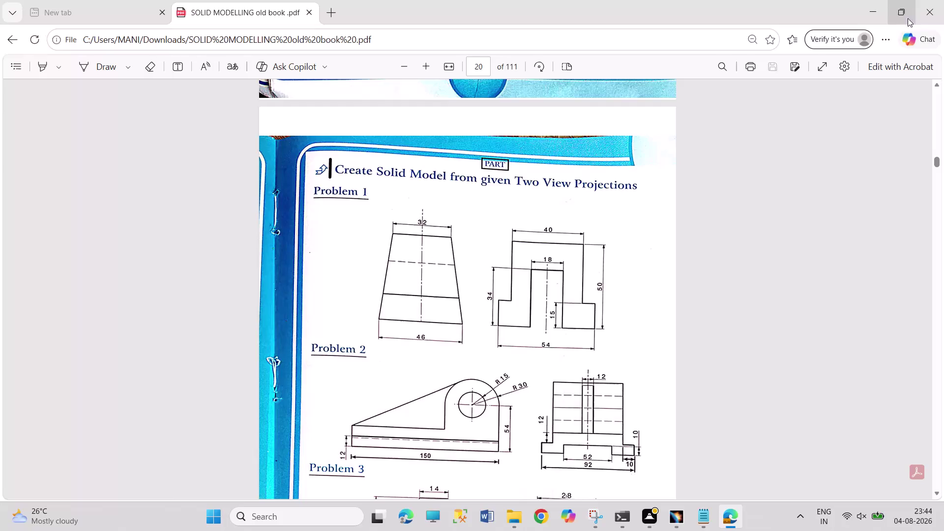
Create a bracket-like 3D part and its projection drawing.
Minimize the Edge textbook PDF window to bring CATIA forward.
click(877, 12)
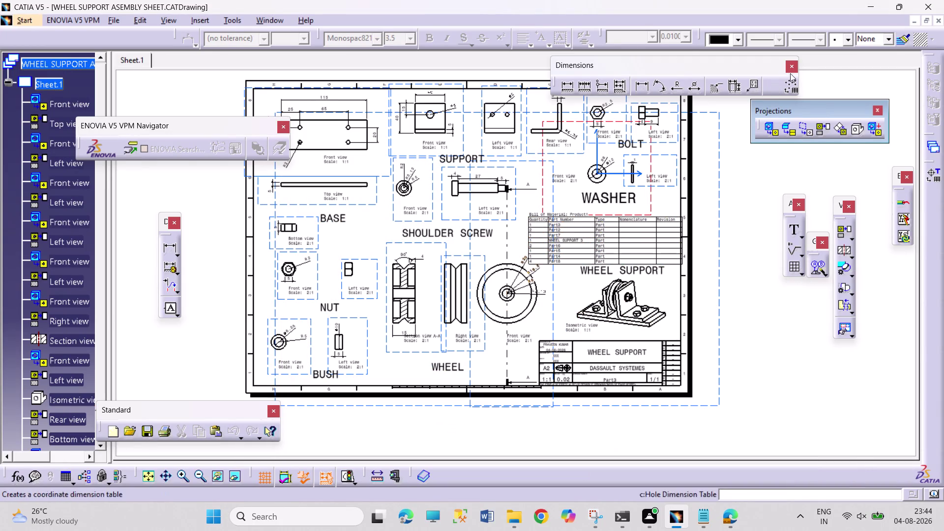
Close the wheel support drawing, washer, assembly, bolt and wheel windows.
click(940, 21)
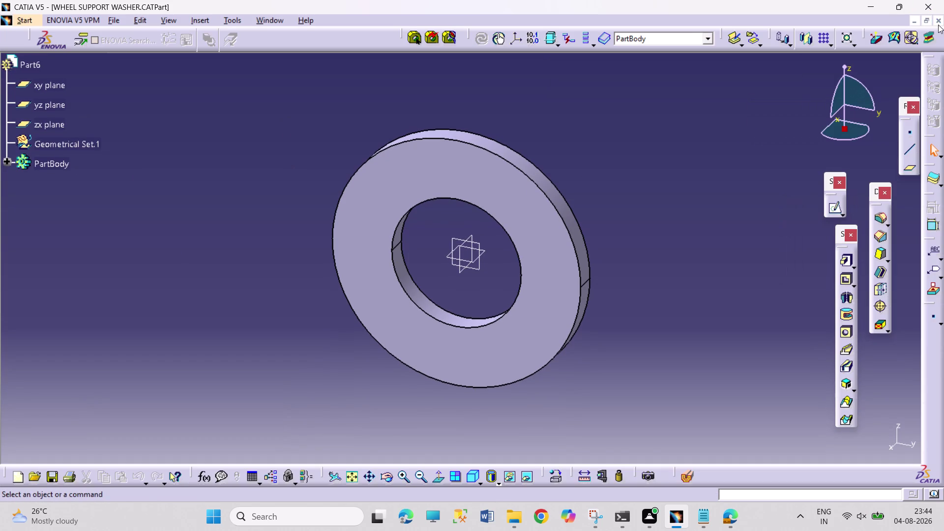
click(939, 23)
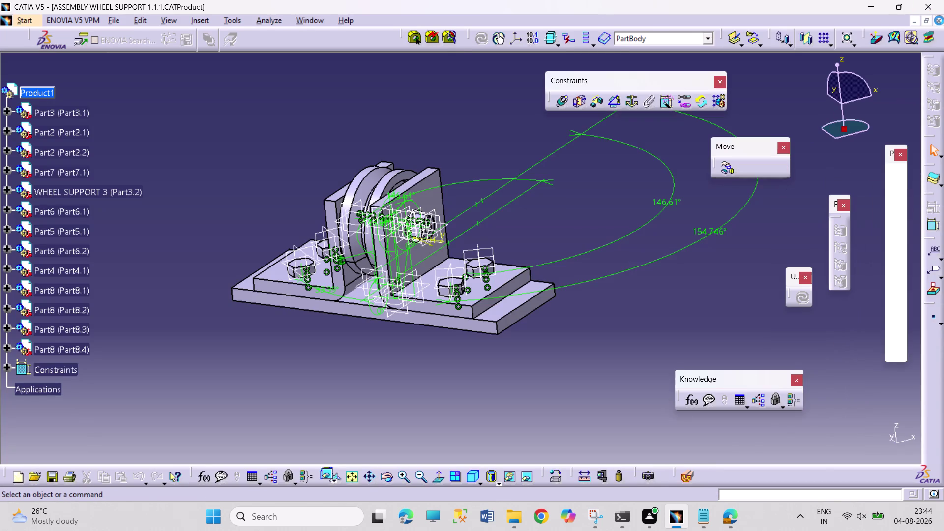
click(938, 19)
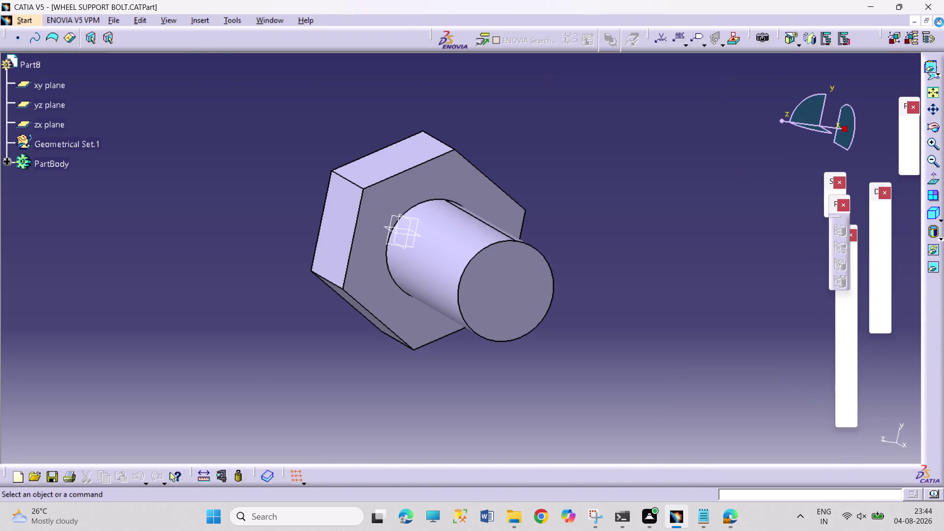
click(939, 21)
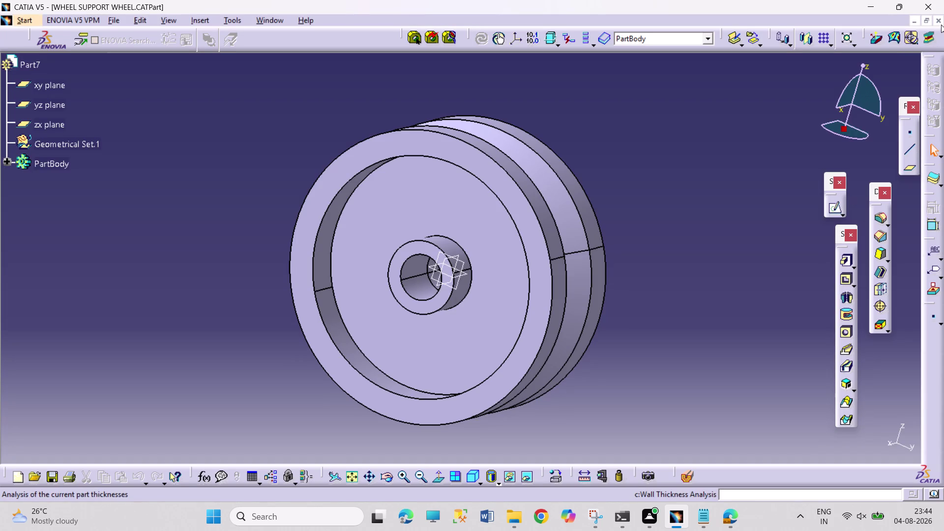
click(936, 20)
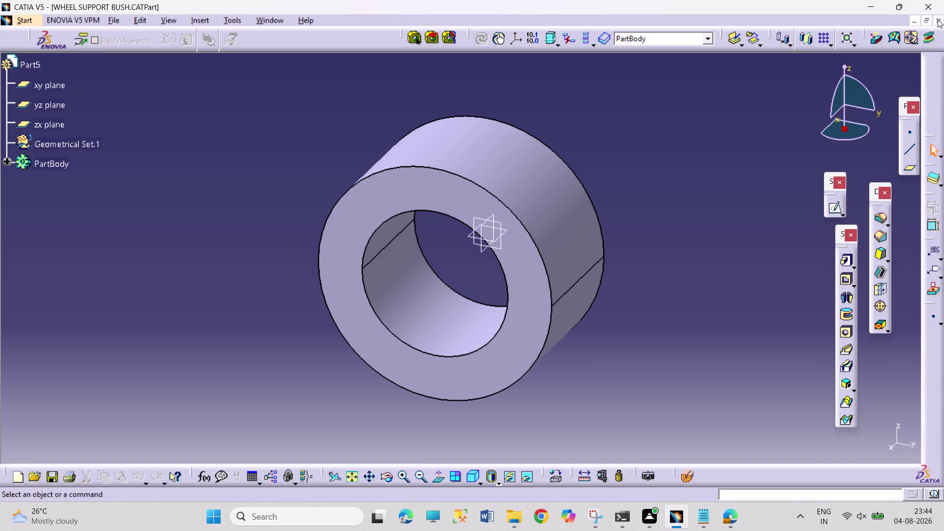
Close the remaining bush, nut and base plate part windows.
click(938, 19)
click(938, 19)
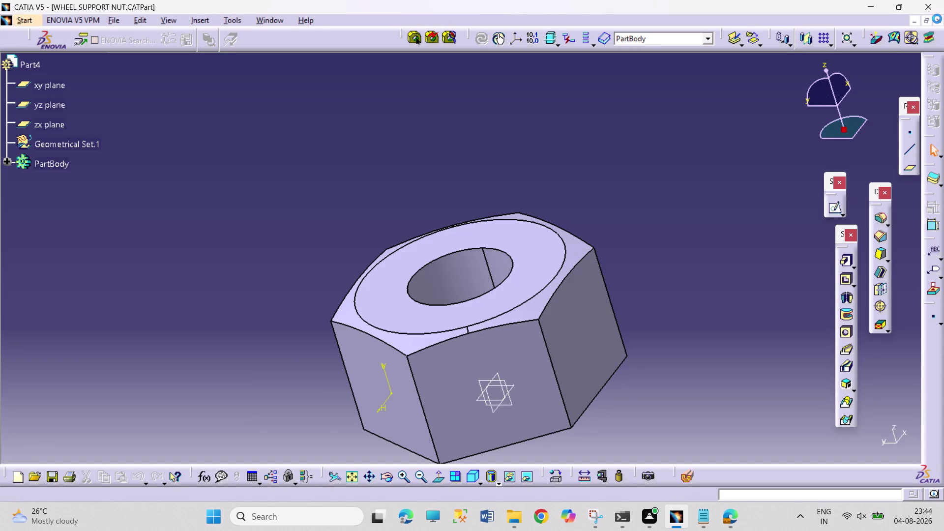
click(937, 18)
click(938, 19)
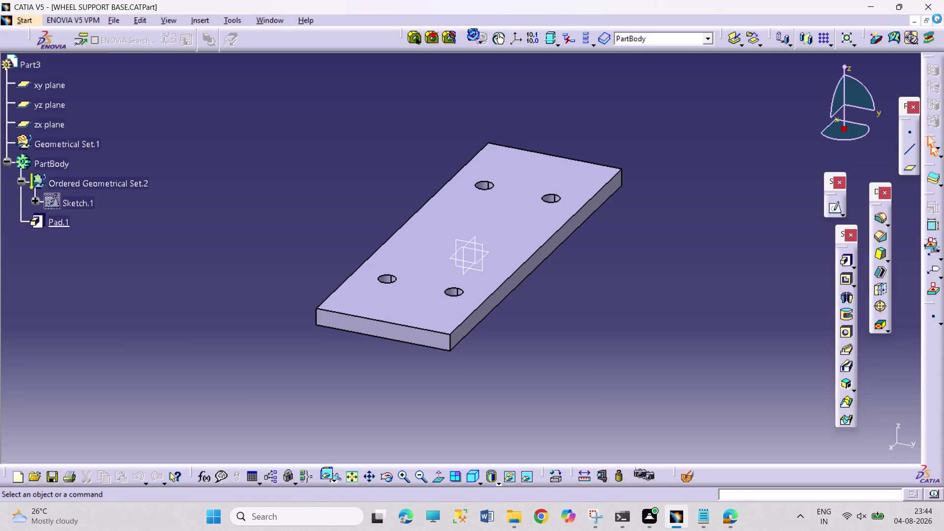
click(938, 18)
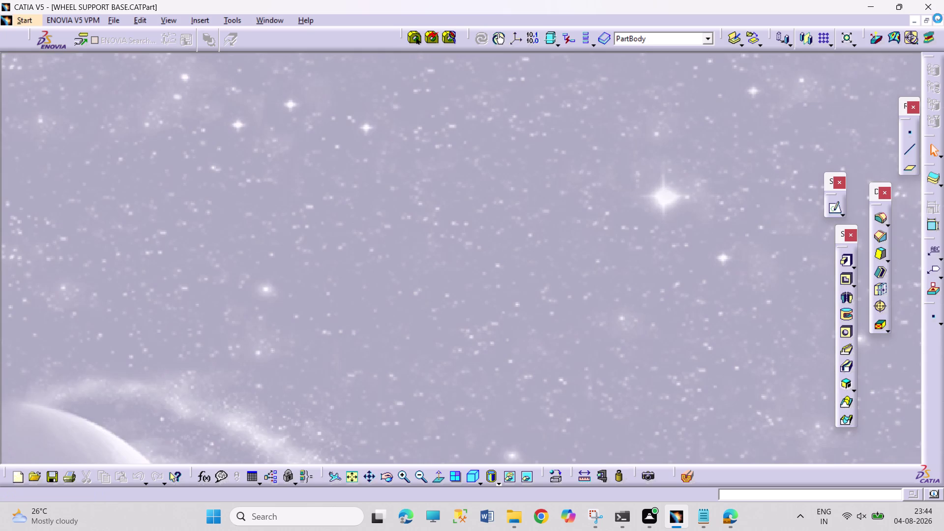
click(24, 19)
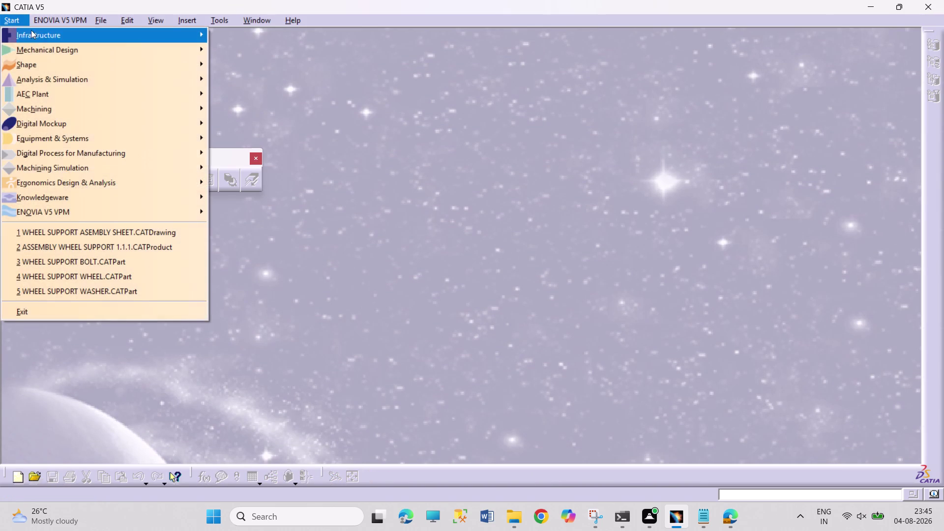
Create a new Part Design part and start a sketch on the yz plane.
click(41, 45)
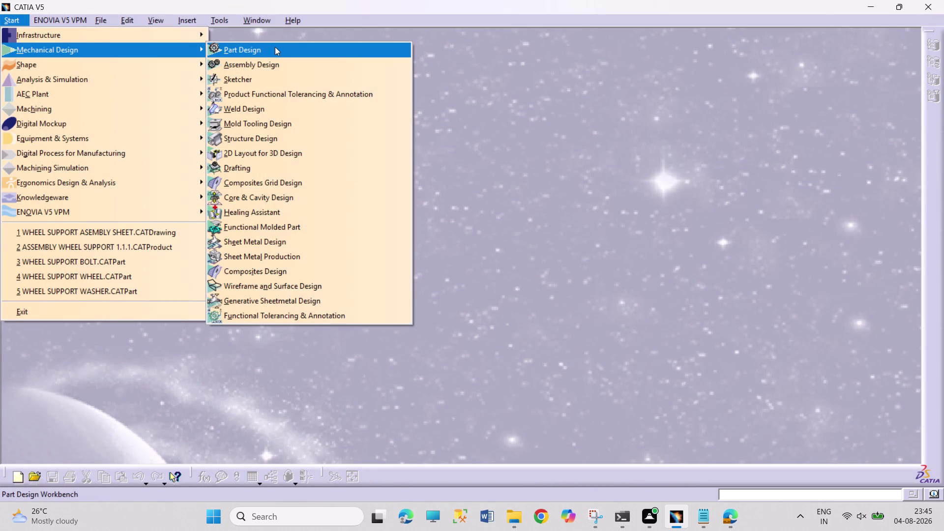
click(277, 48)
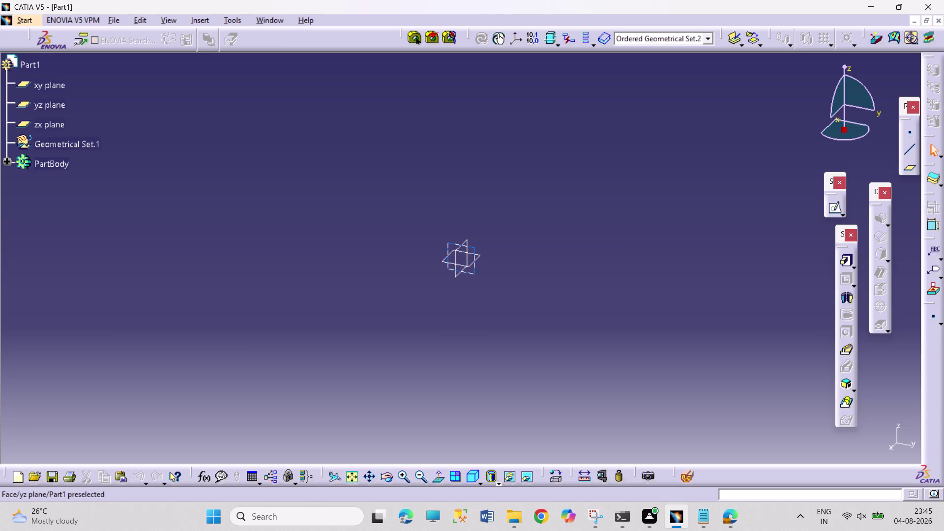
click(473, 249)
click(836, 208)
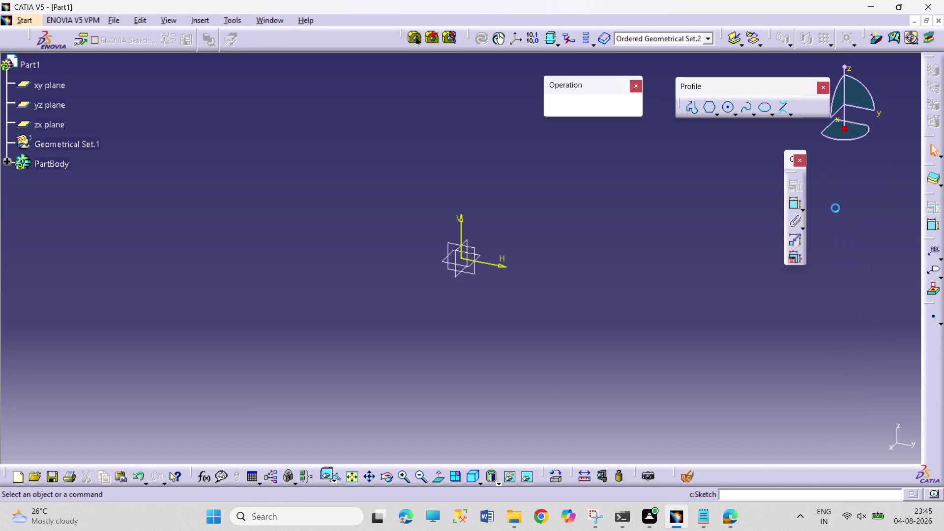
click(689, 109)
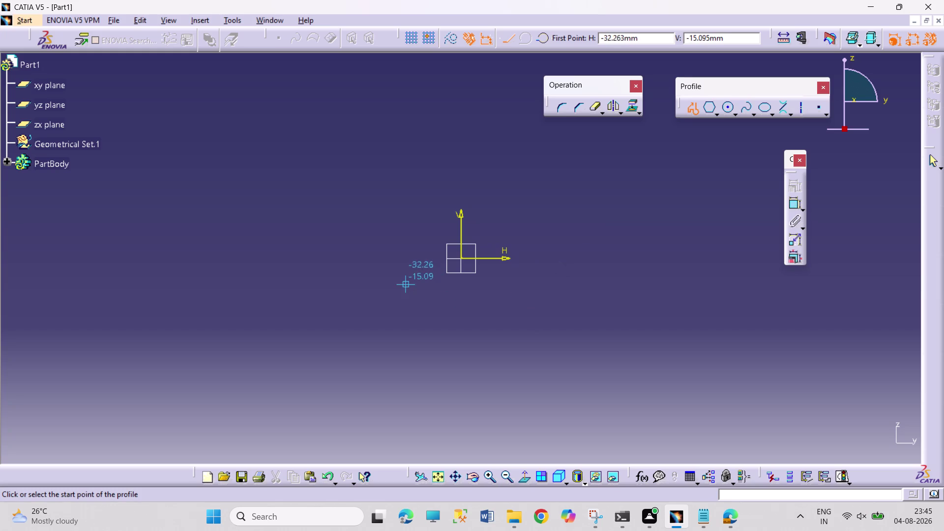
Draw the inner channel walls, right foot and outer right wall of the profile.
drag(394, 259, 393, 252)
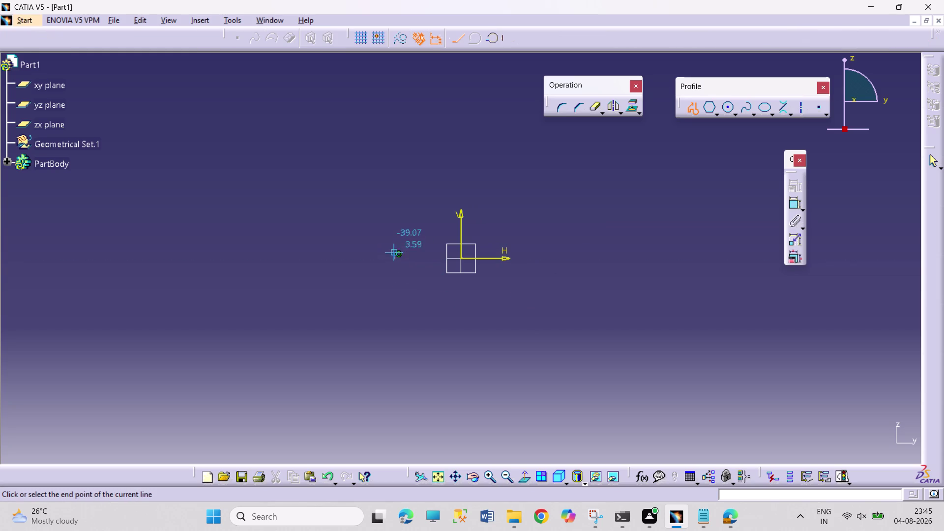
click(394, 143)
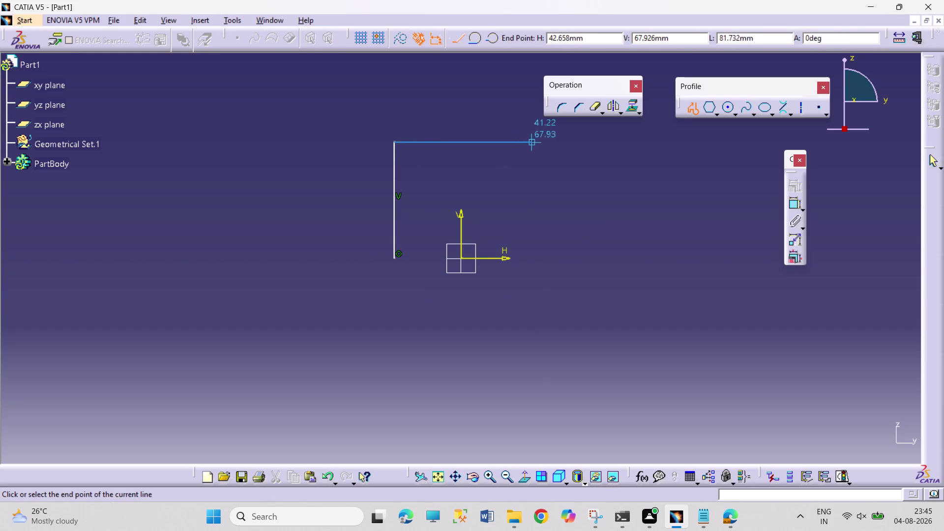
click(519, 141)
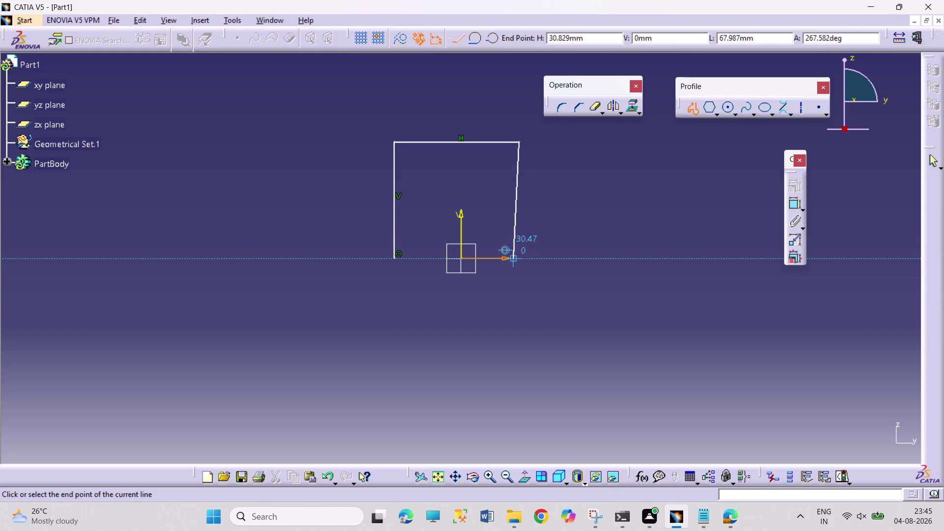
click(518, 259)
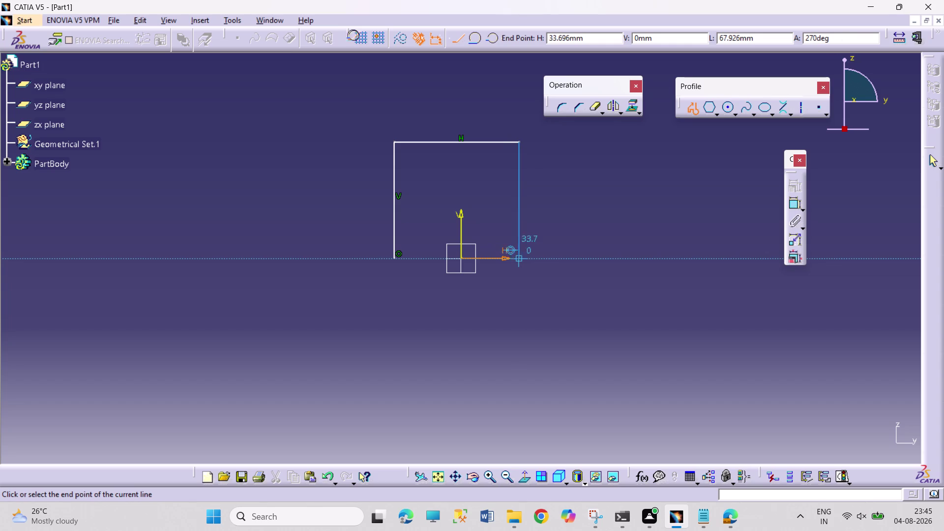
click(577, 259)
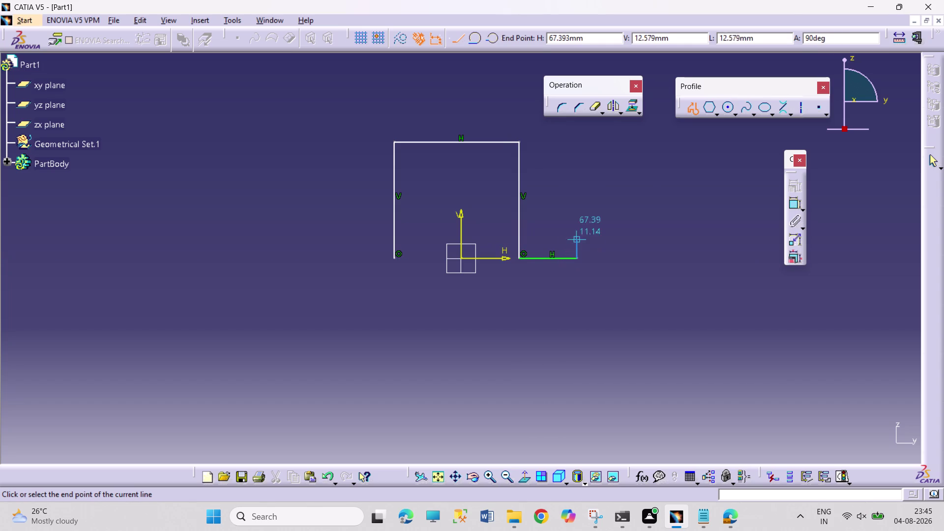
click(579, 201)
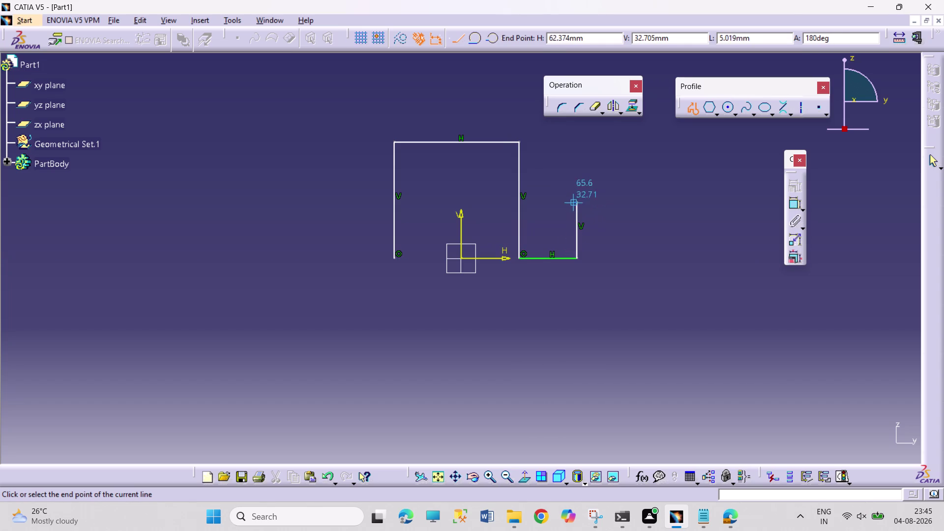
click(554, 199)
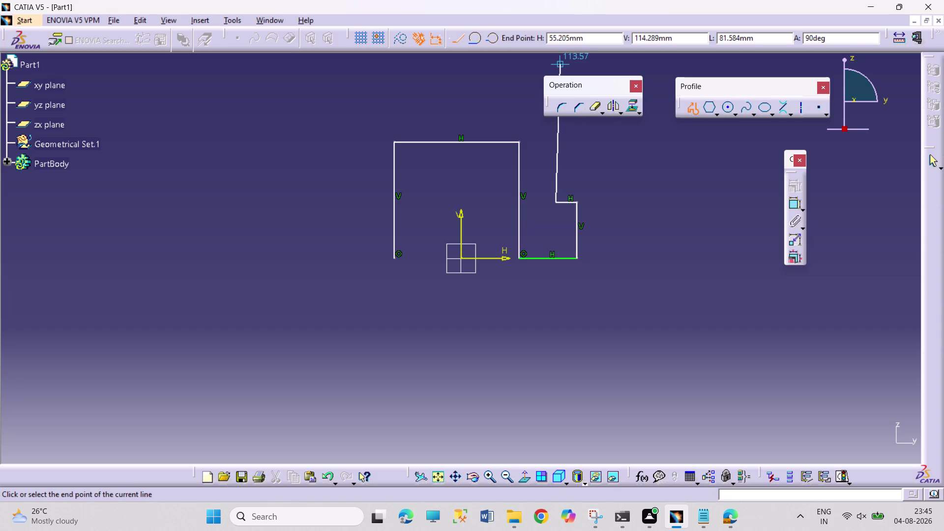
click(557, 63)
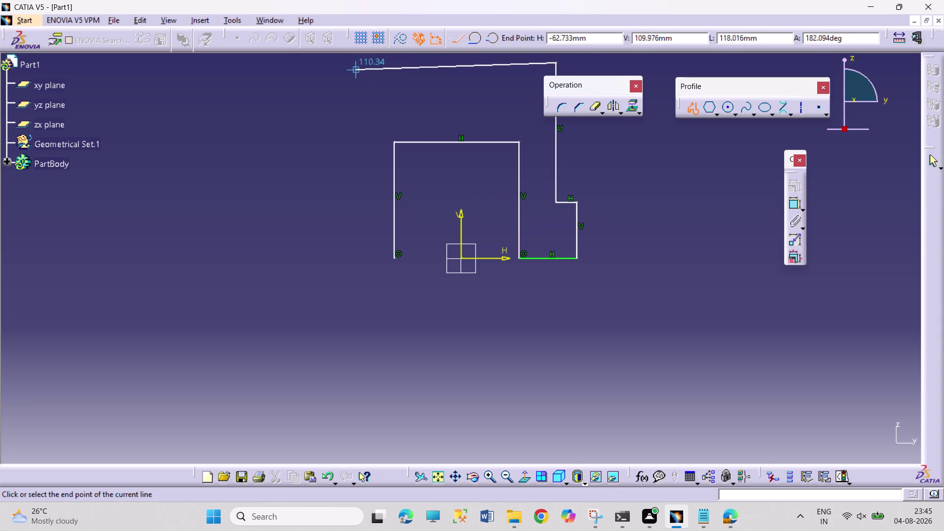
Complete the top edge, left step and left foot, closing the outline at its start.
click(350, 62)
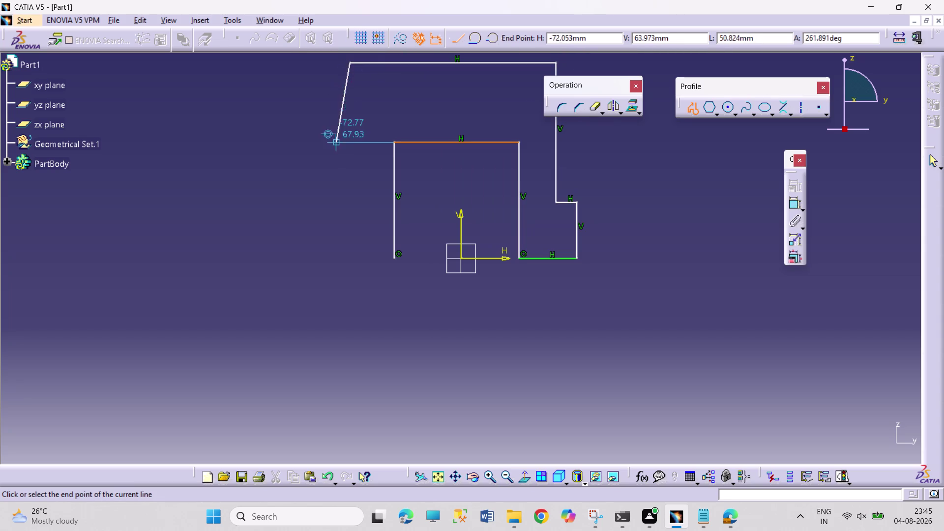
click(348, 202)
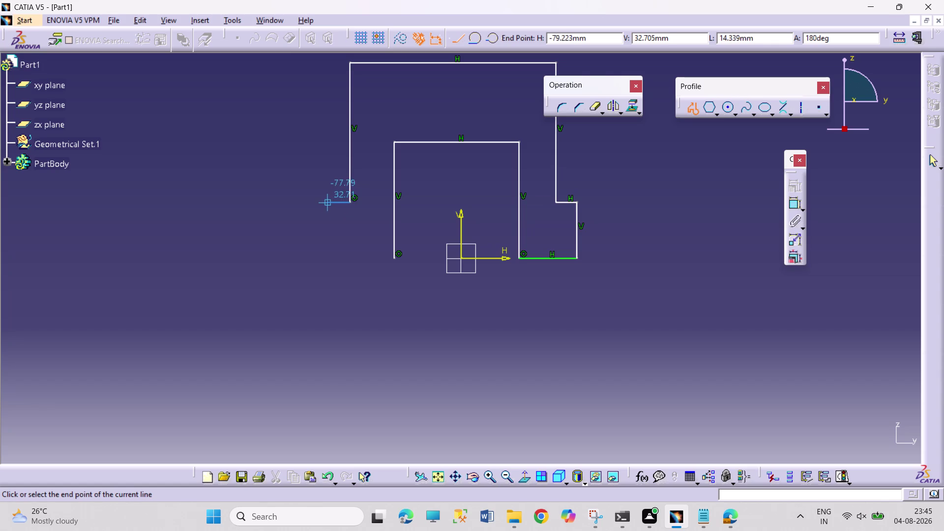
click(323, 201)
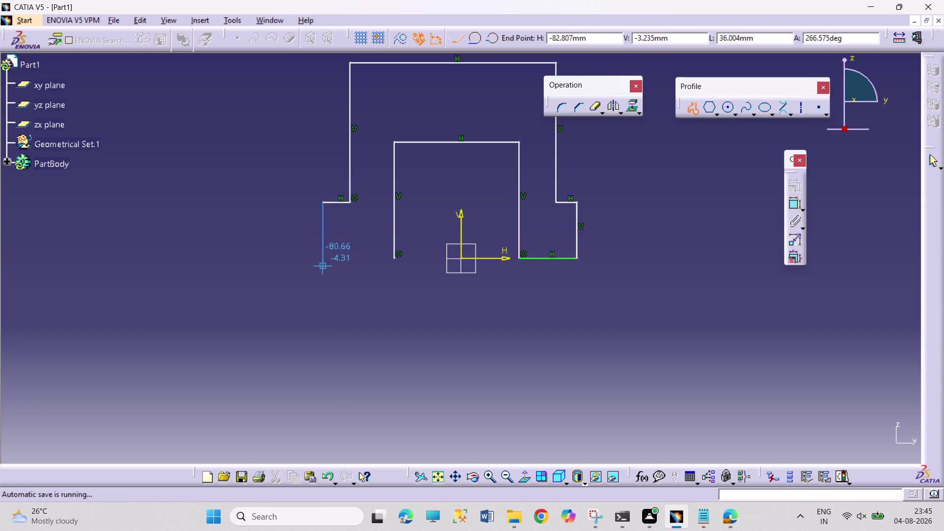
click(323, 262)
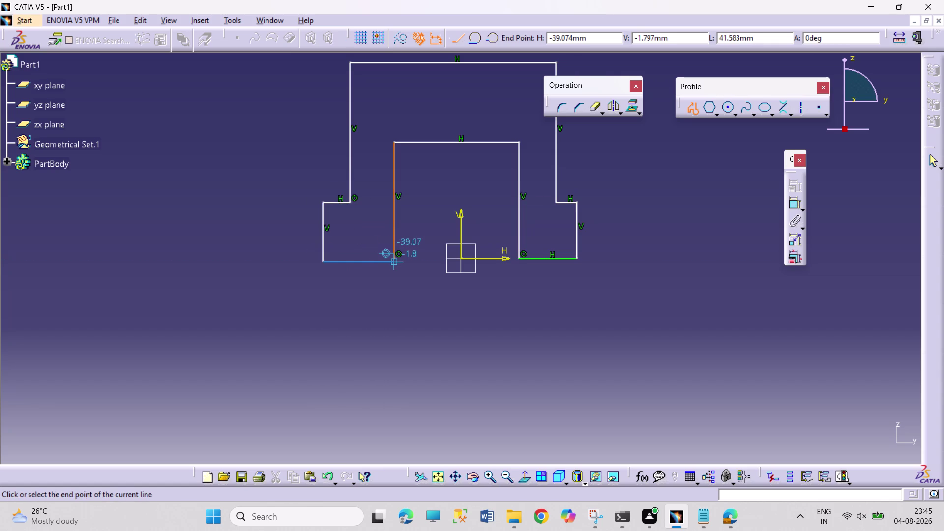
click(394, 262)
click(449, 300)
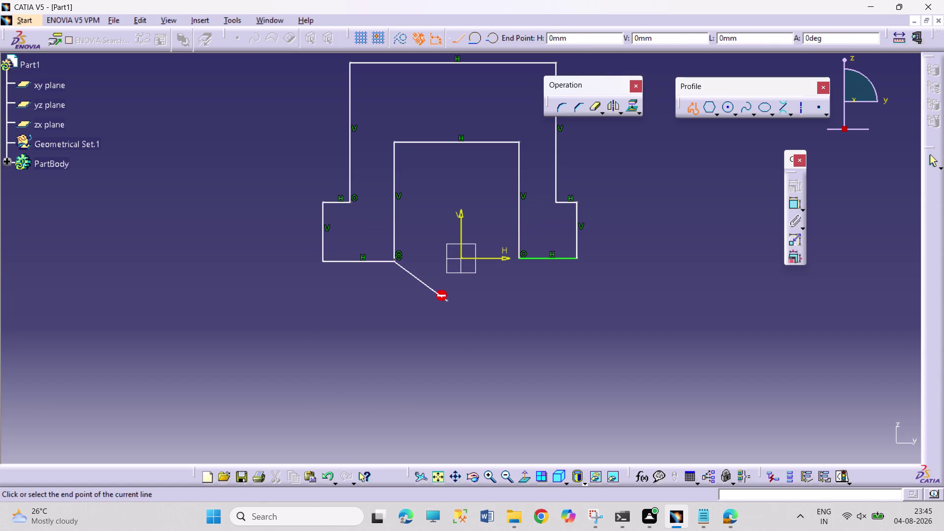
key(Escape)
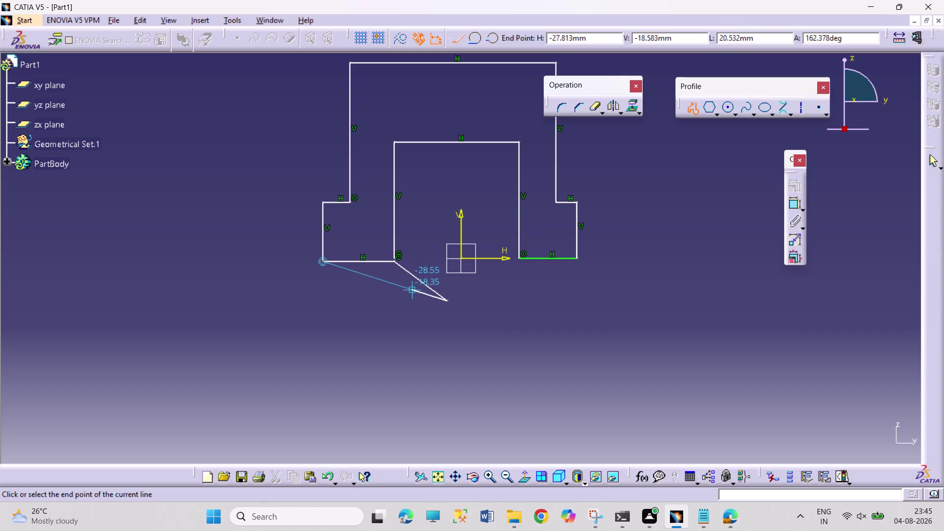
key(Escape)
key(Escape)
key(Escape)
right_click(421, 283)
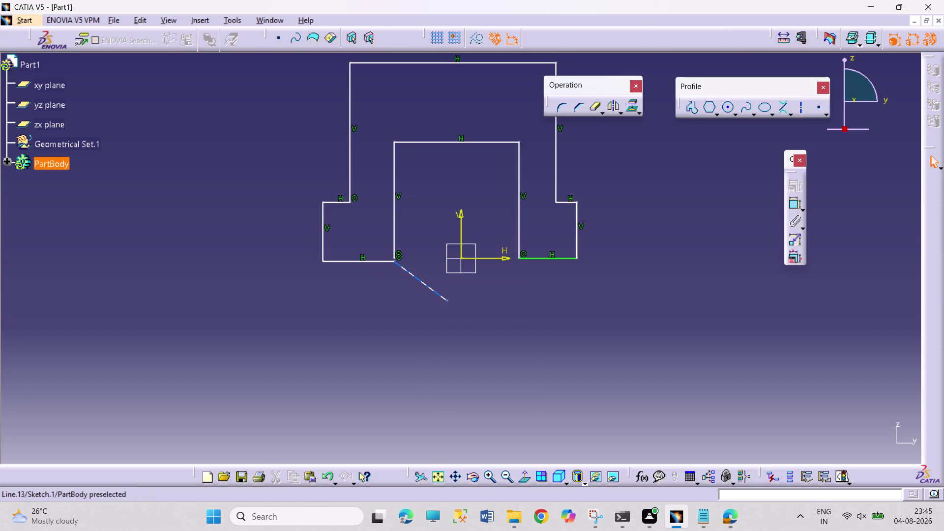
Make the two bottom edges coincident.
click(483, 448)
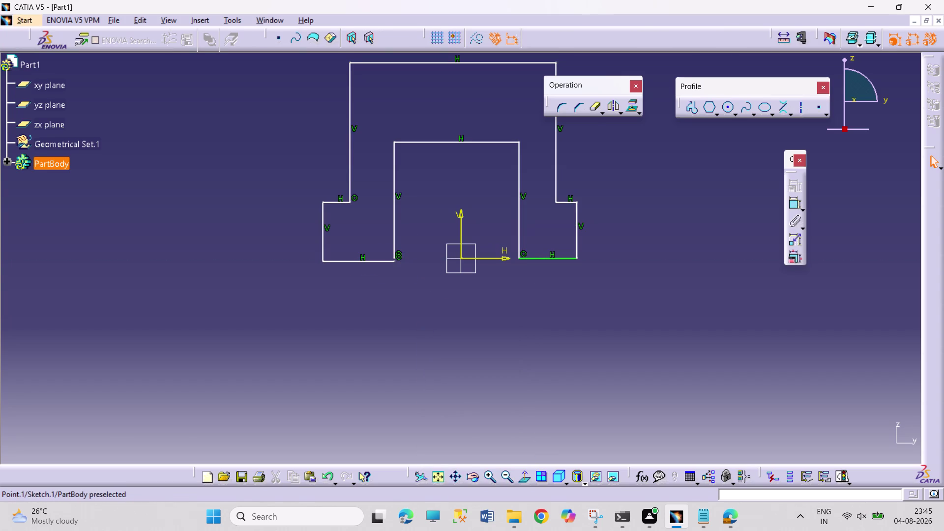
click(394, 258)
click(395, 262)
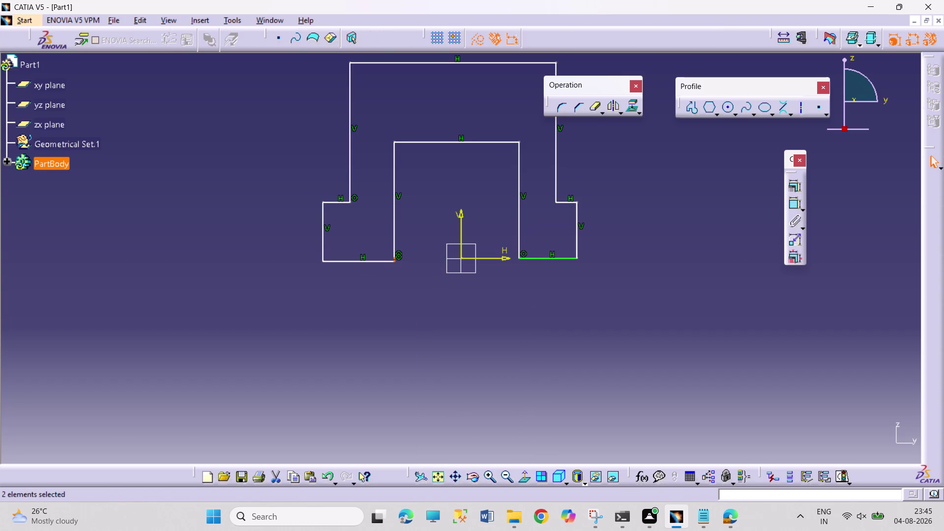
click(797, 187)
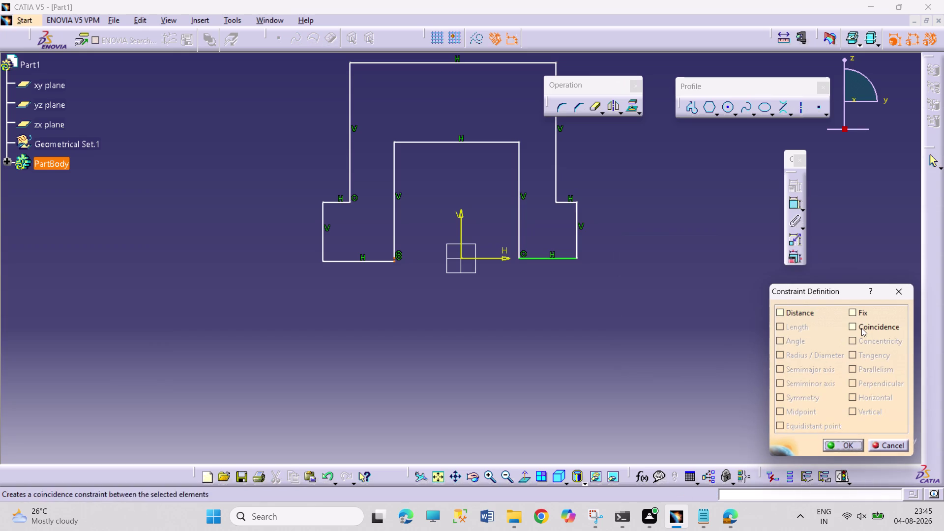
click(863, 328)
click(838, 441)
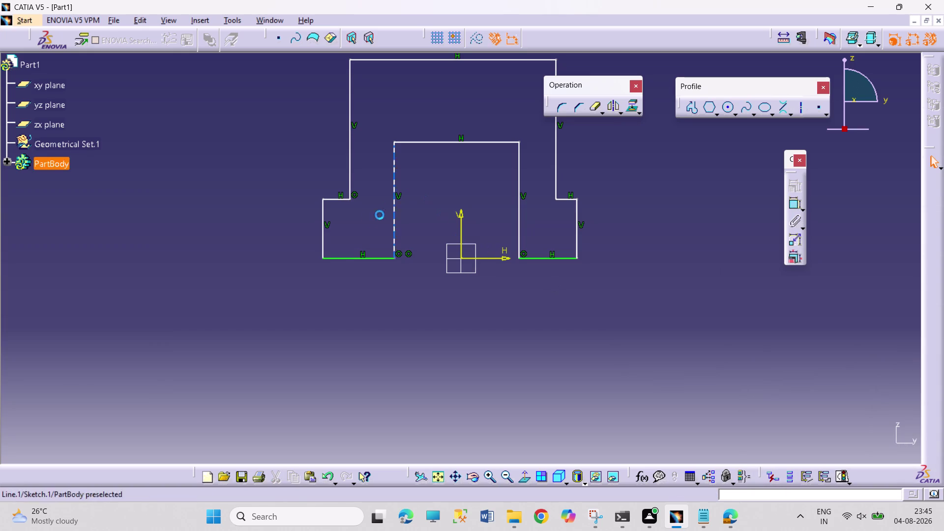
Make the left and right step top edges parallel.
click(338, 199)
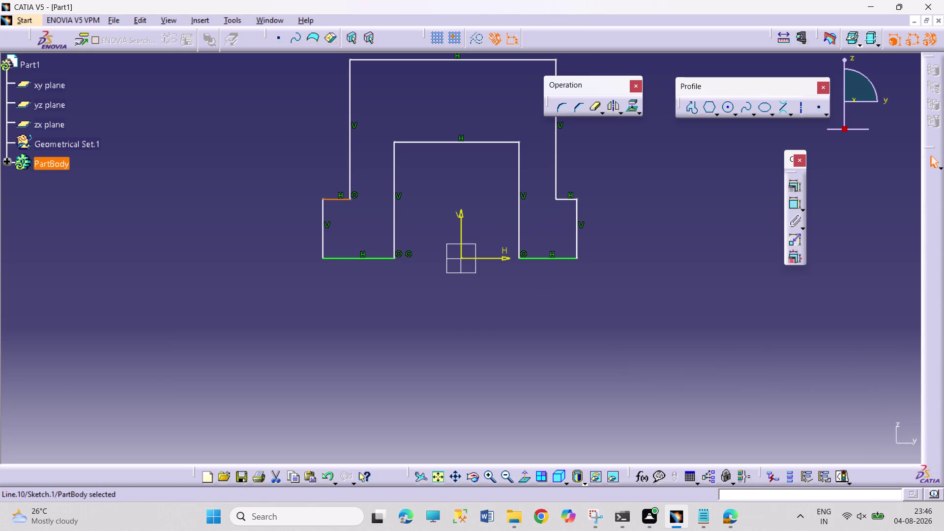
click(567, 200)
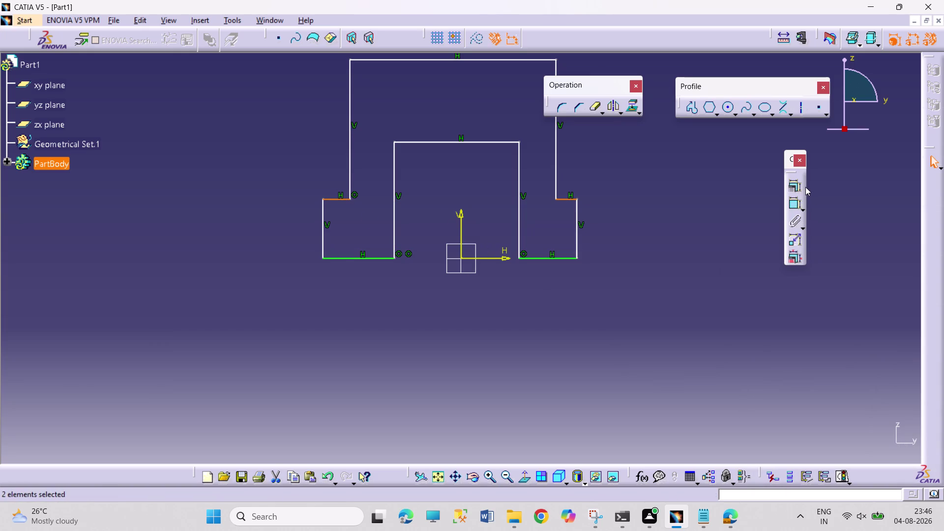
click(799, 185)
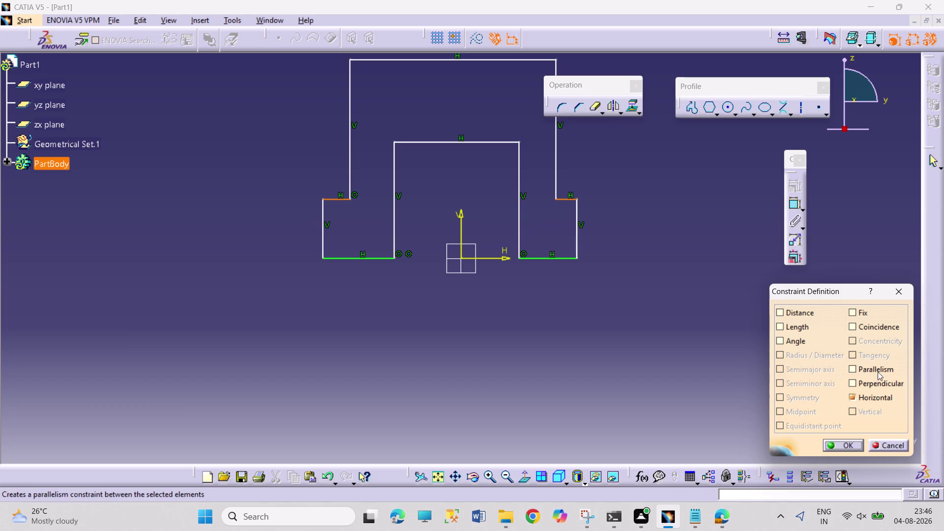
click(875, 367)
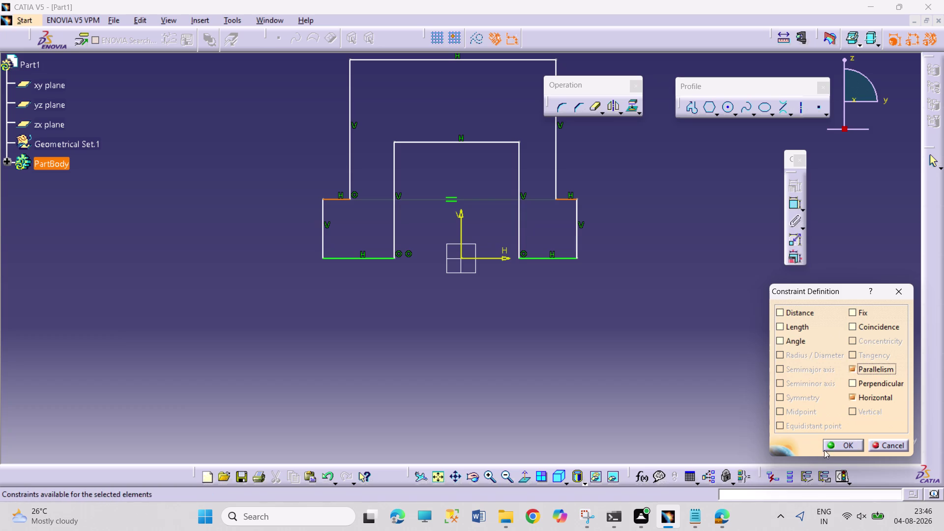
click(839, 445)
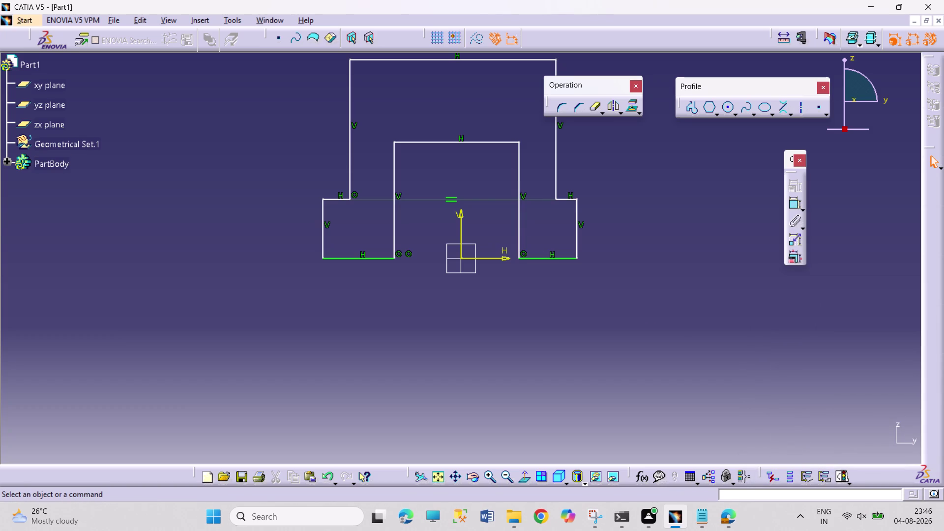
Make the foot outer sides symmetric about the vertical axis.
click(322, 238)
click(577, 238)
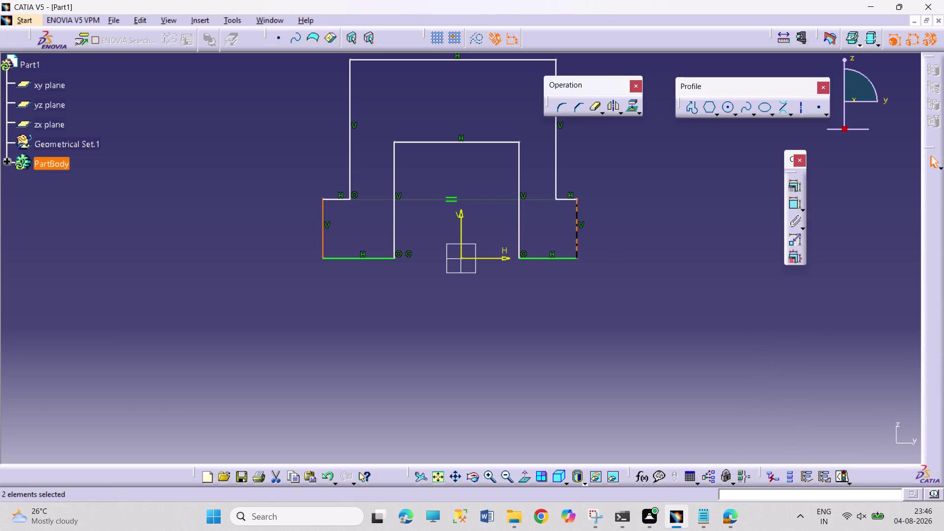
click(462, 221)
click(797, 186)
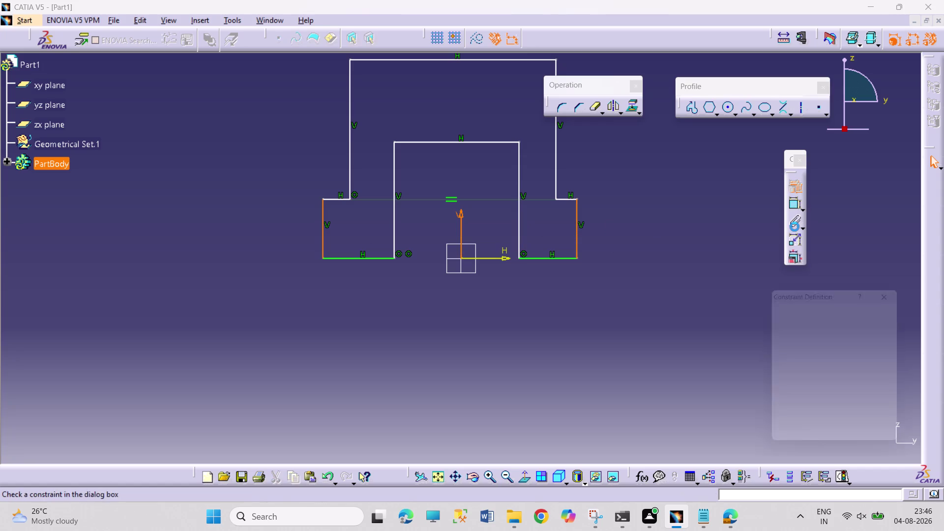
click(797, 397)
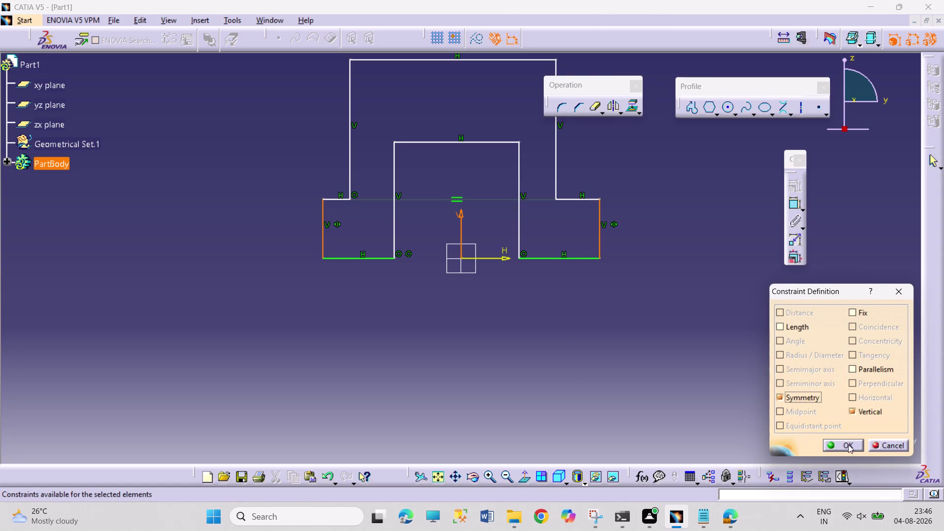
click(848, 445)
Make the tall outer walls symmetric about the vertical axis.
click(350, 145)
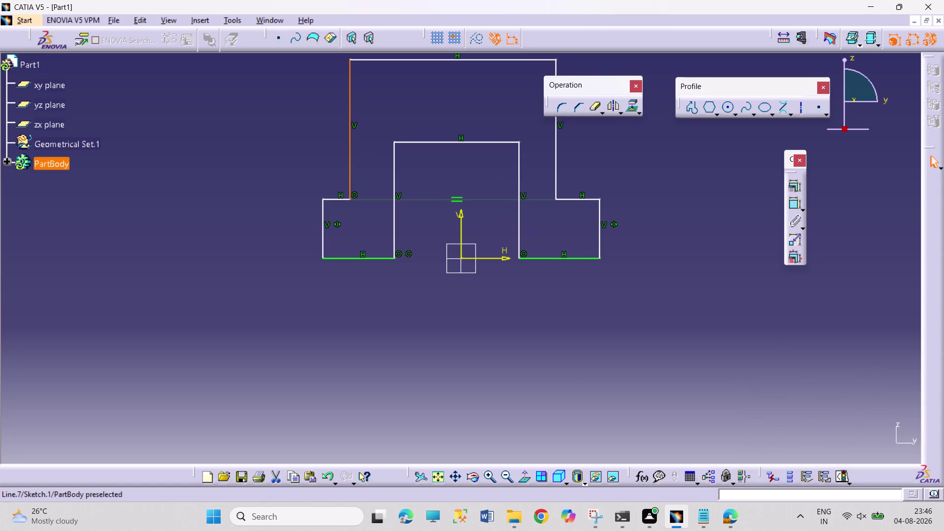
click(557, 173)
click(462, 219)
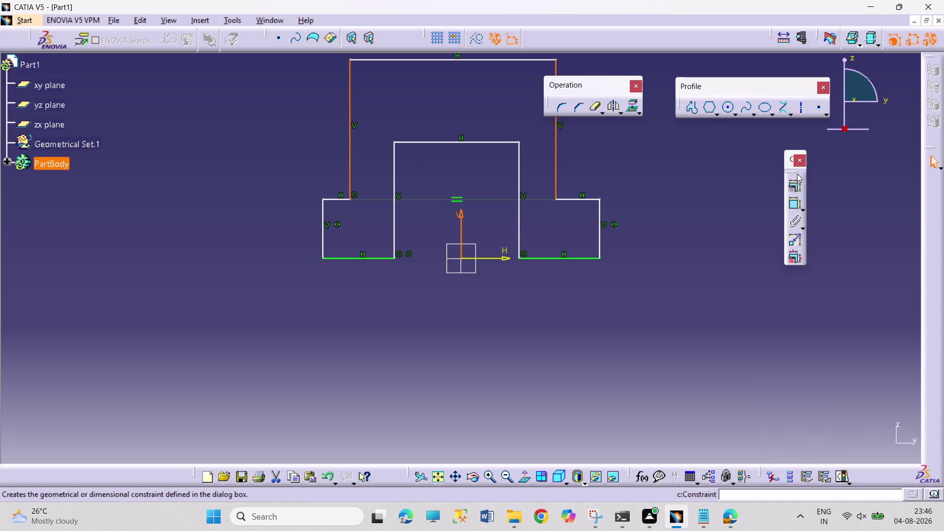
click(796, 179)
click(806, 398)
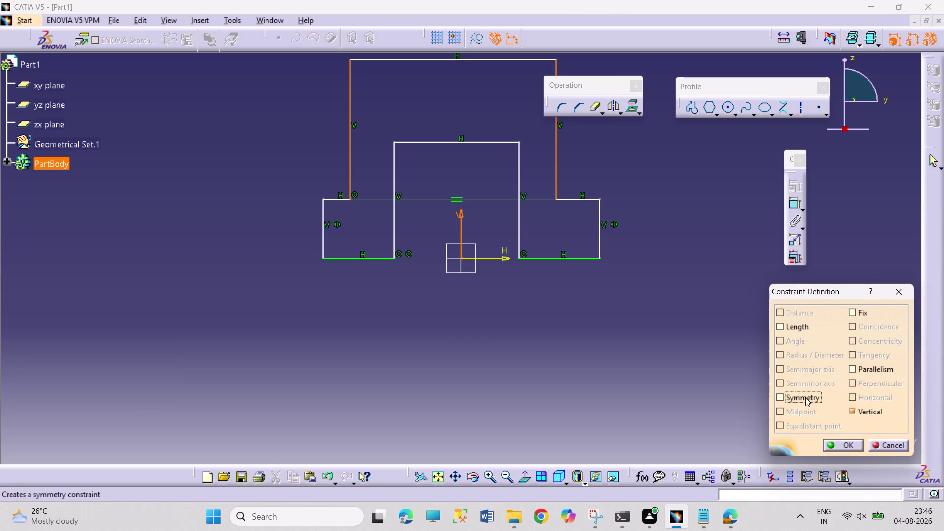
click(845, 450)
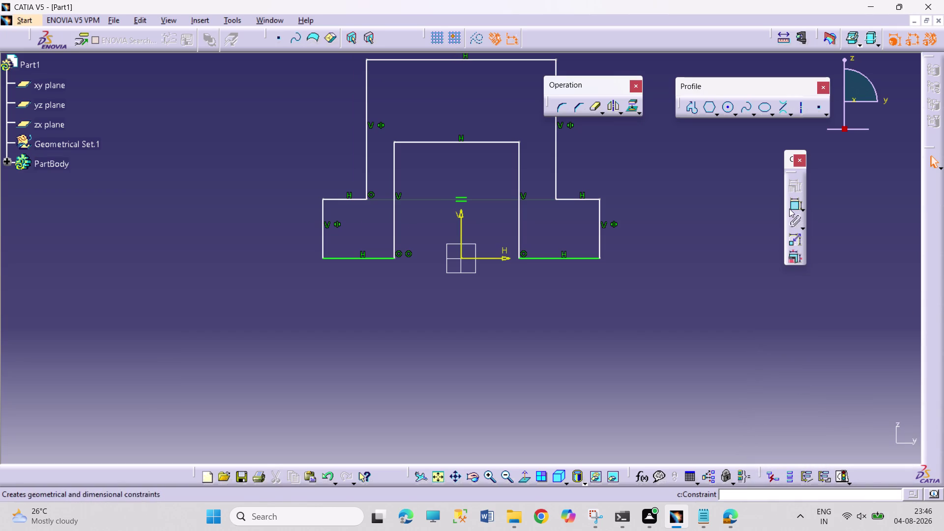
Add an overall base width dimension and try setting it to 54.
click(799, 205)
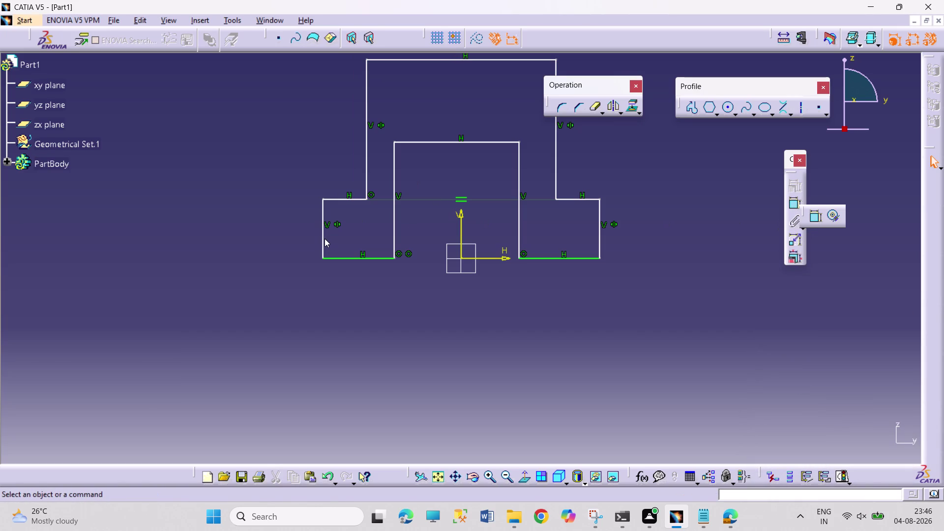
click(817, 212)
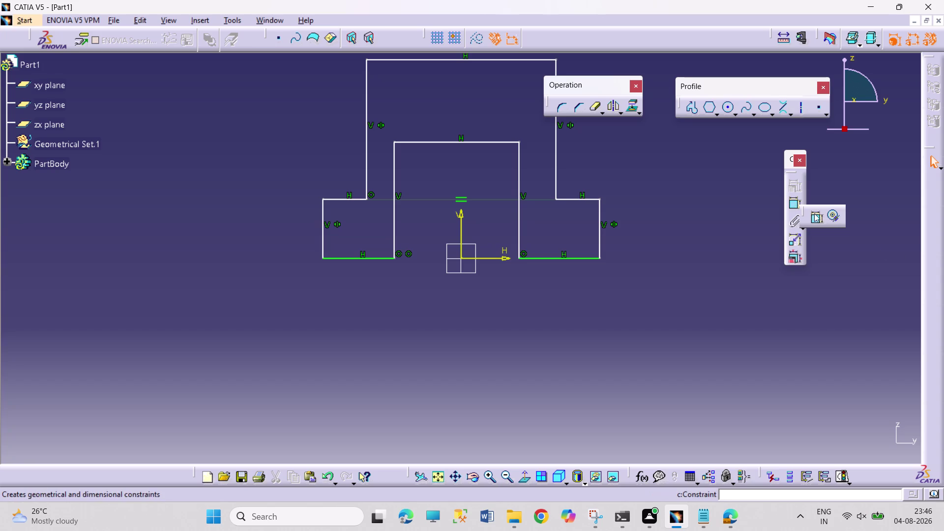
drag(322, 239, 327, 244)
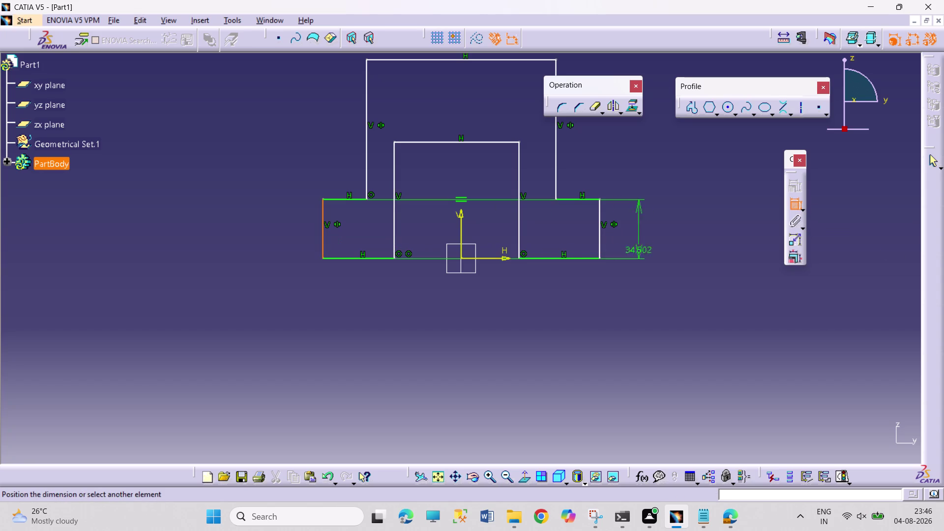
click(601, 239)
click(510, 309)
double_click(511, 308)
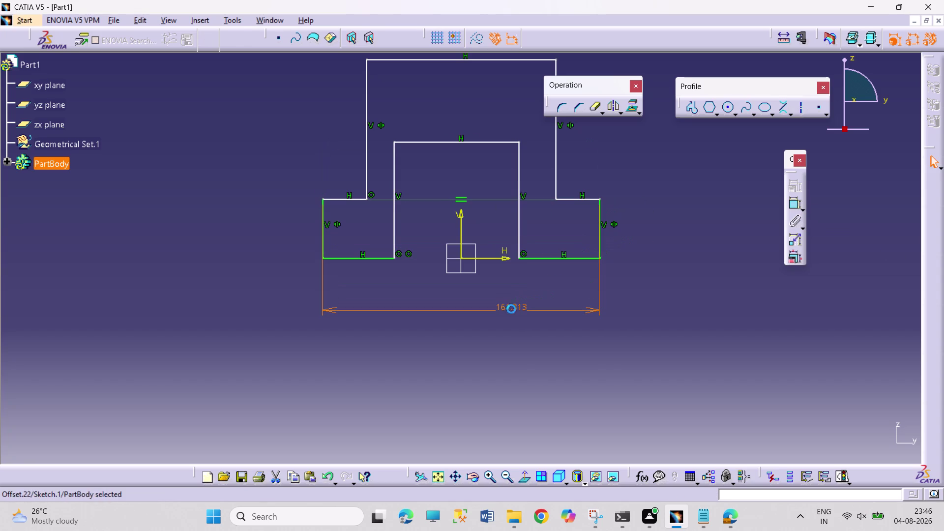
text(54)
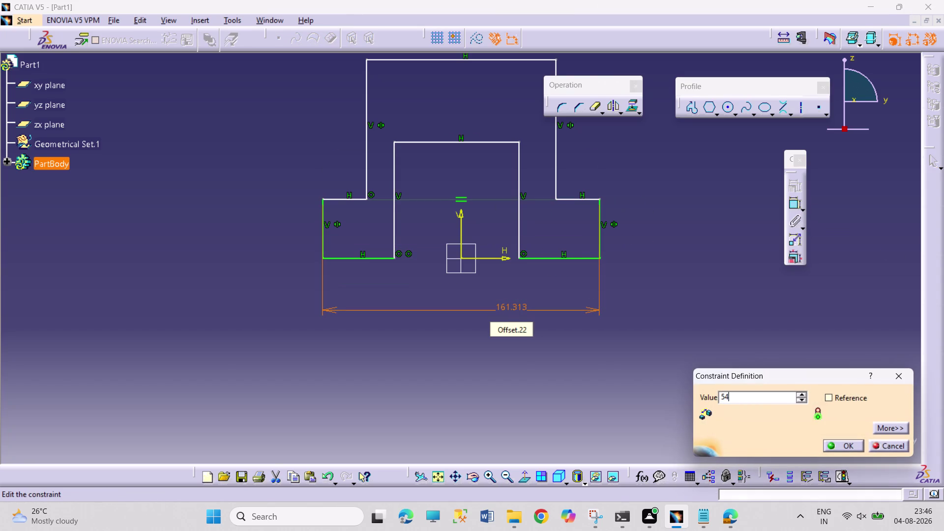
key(Return)
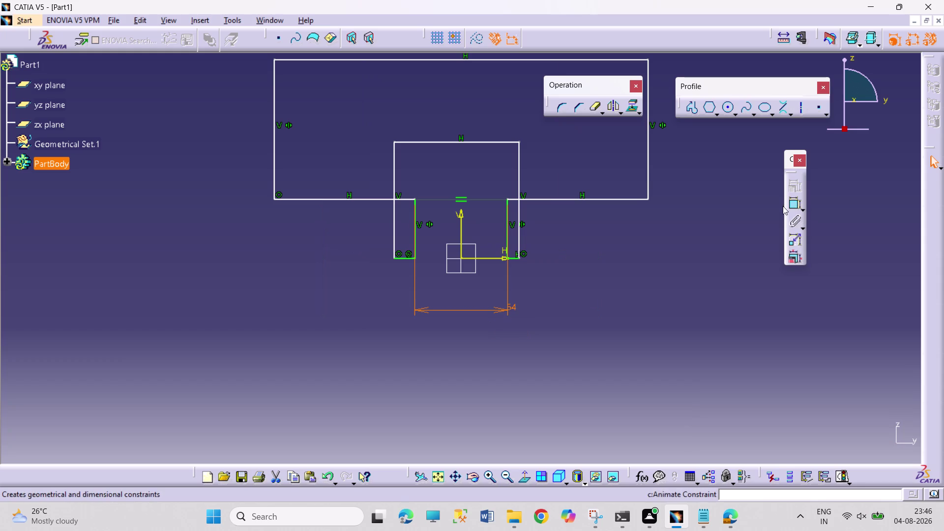
Dimension the inner top edge to 18, then undo the distorting edits.
click(791, 203)
click(497, 142)
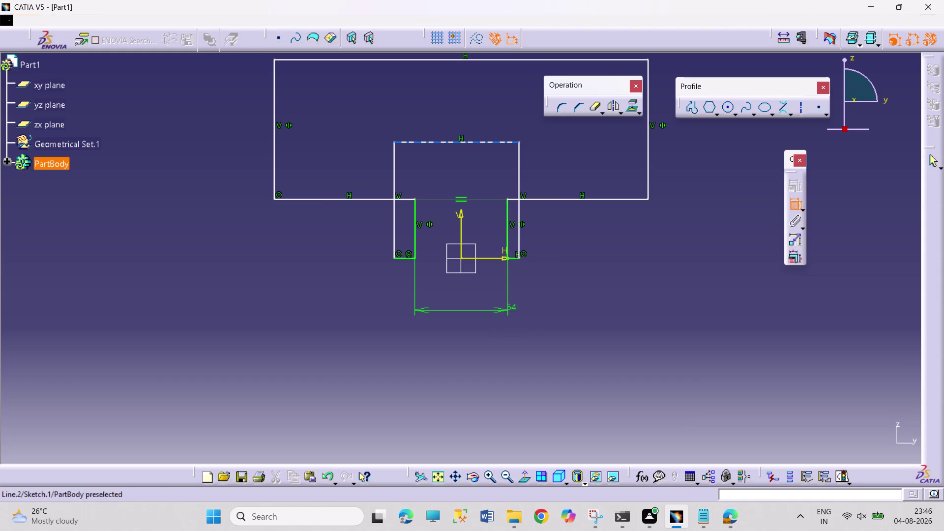
click(493, 117)
double_click(491, 114)
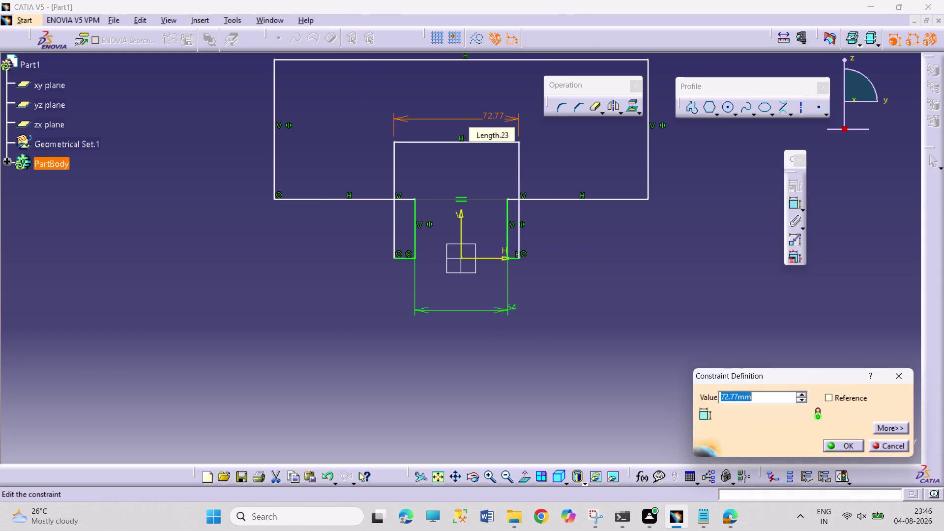
text(18)
key(Return)
click(558, 271)
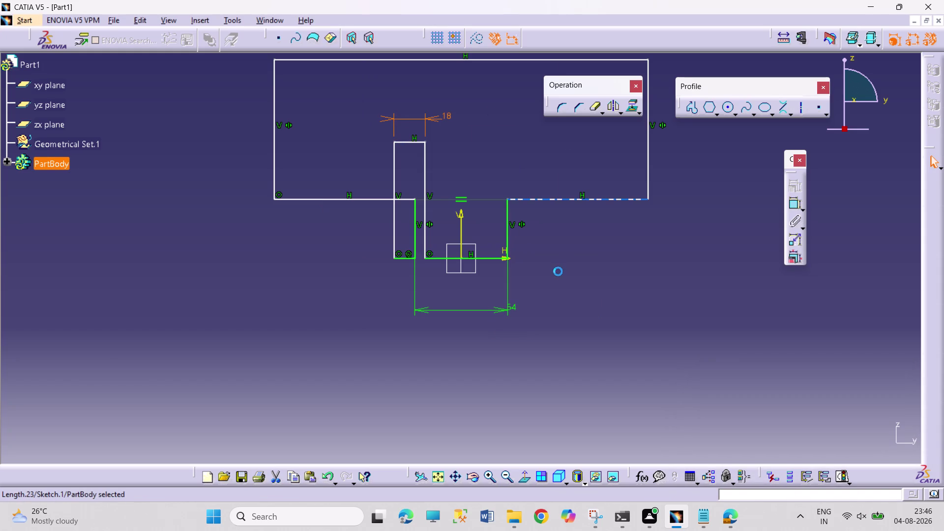
key(ctrl+z)
key(ctrl+z)
key(ctrl+z)
key(ctrl+z)
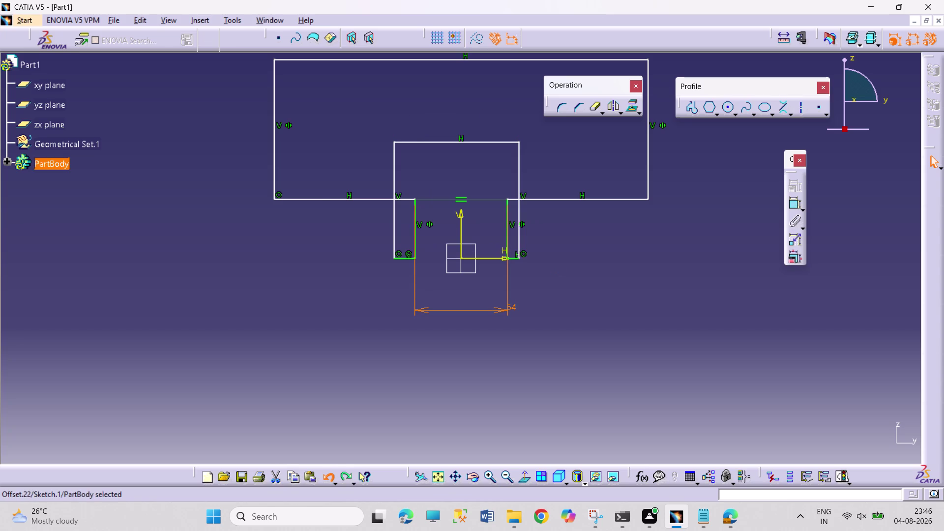
key(ctrl+z)
Retry the 18 inner top edge dimension and undo it again.
click(794, 204)
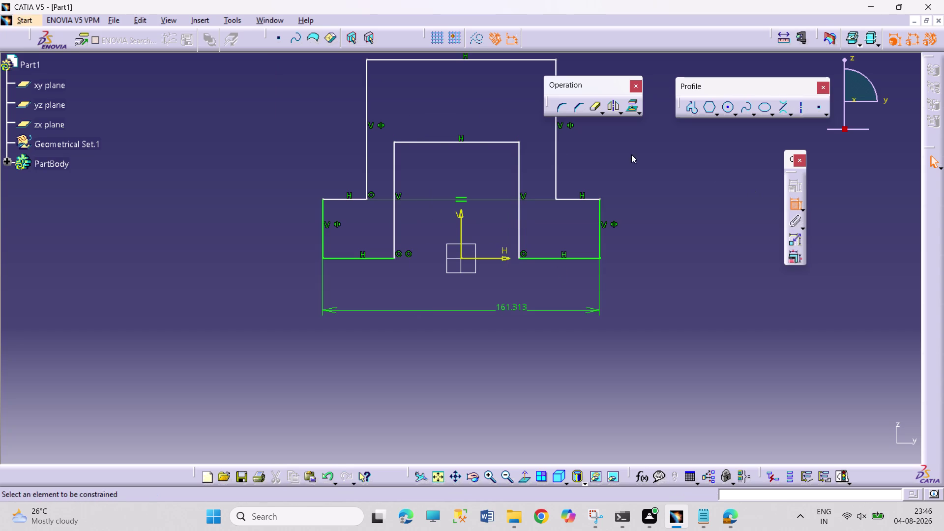
click(464, 142)
click(475, 109)
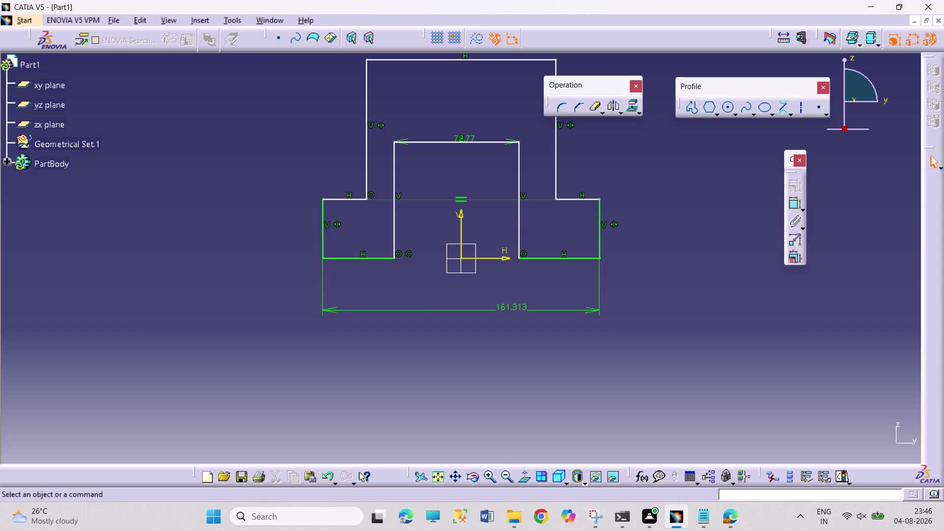
double_click(469, 137)
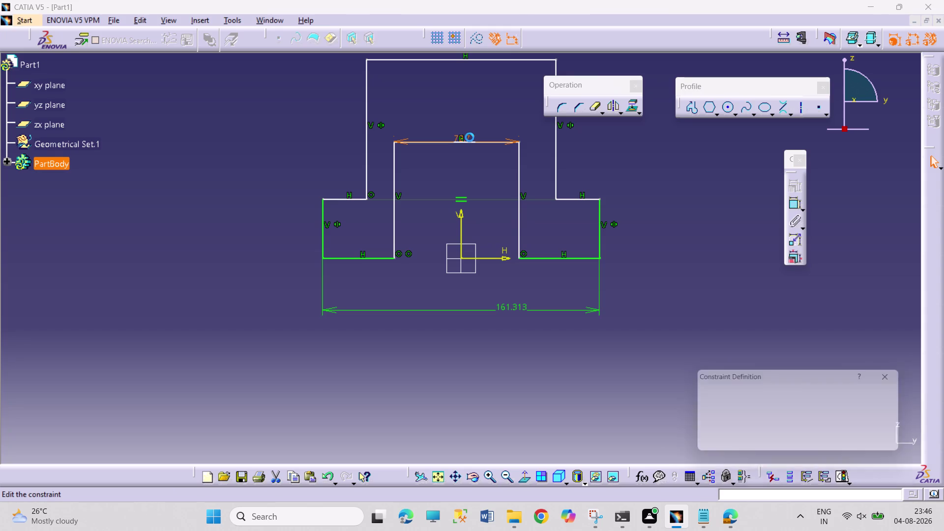
text(18)
key(Return)
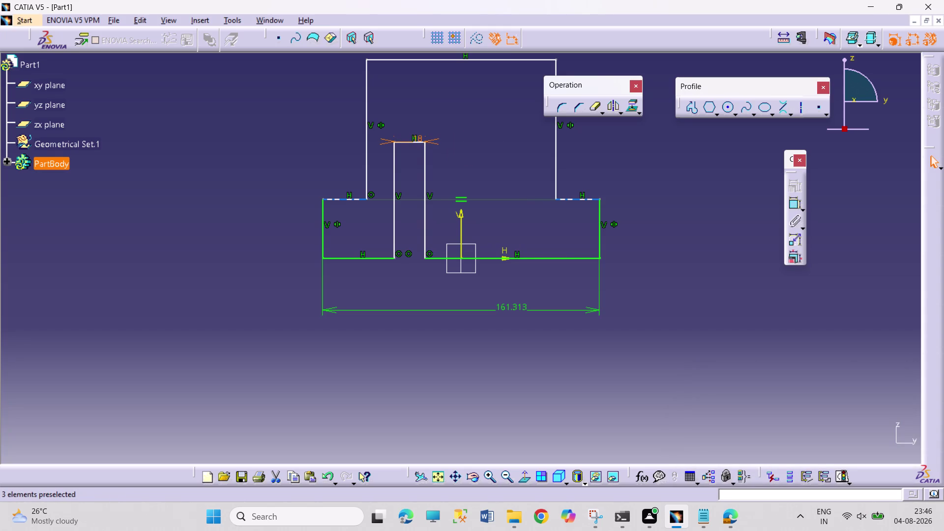
key(ctrl+z)
Move the inner dimension, undo back to the 161.313 width, and select the left inner wall.
drag(672, 214, 666, 210)
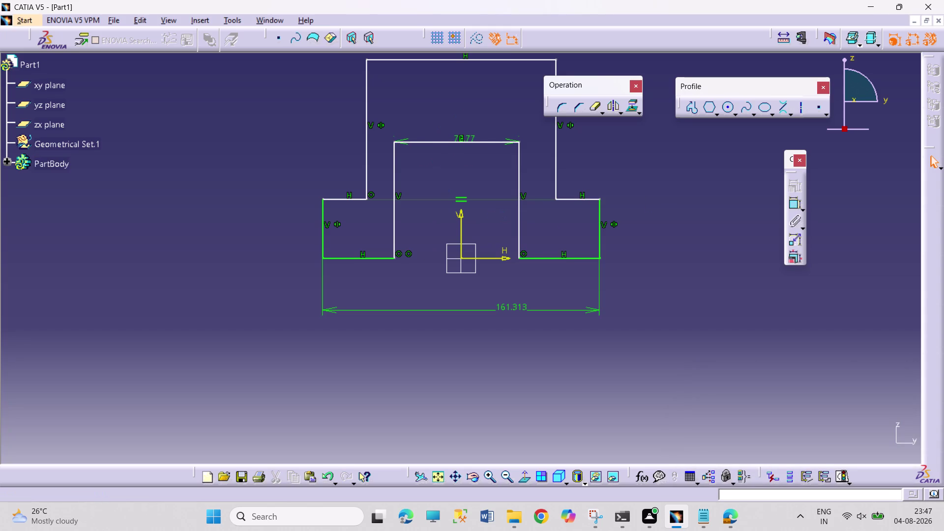
drag(469, 138, 472, 95)
click(500, 153)
key(ctrl+z)
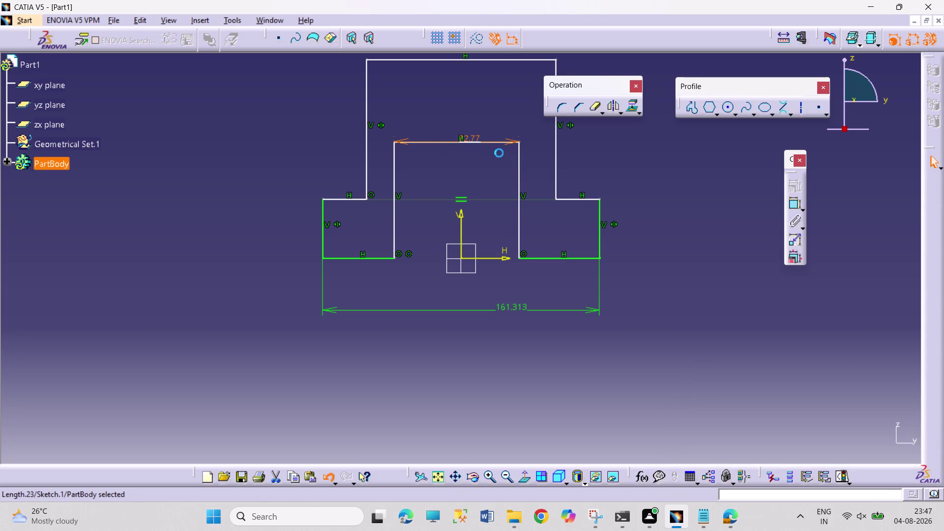
key(ctrl+z)
key(ctrl+z)
key(ctrl+z)
key(ctrl+z)
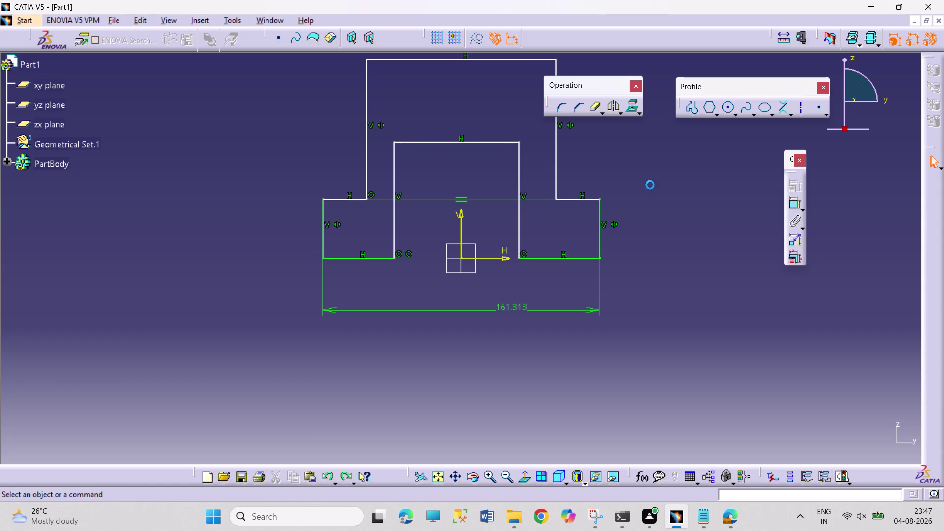
click(393, 216)
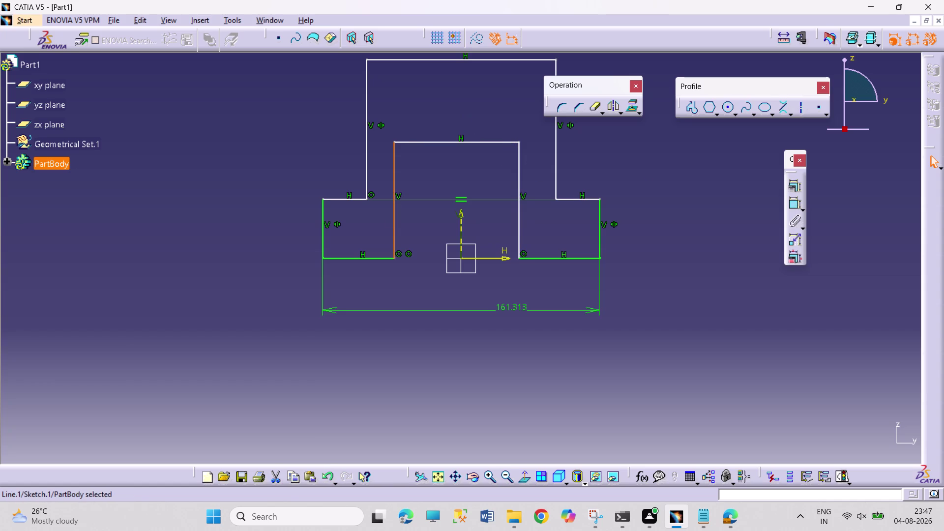
Make the channel's inner walls symmetric about the vertical axis.
click(516, 224)
click(464, 223)
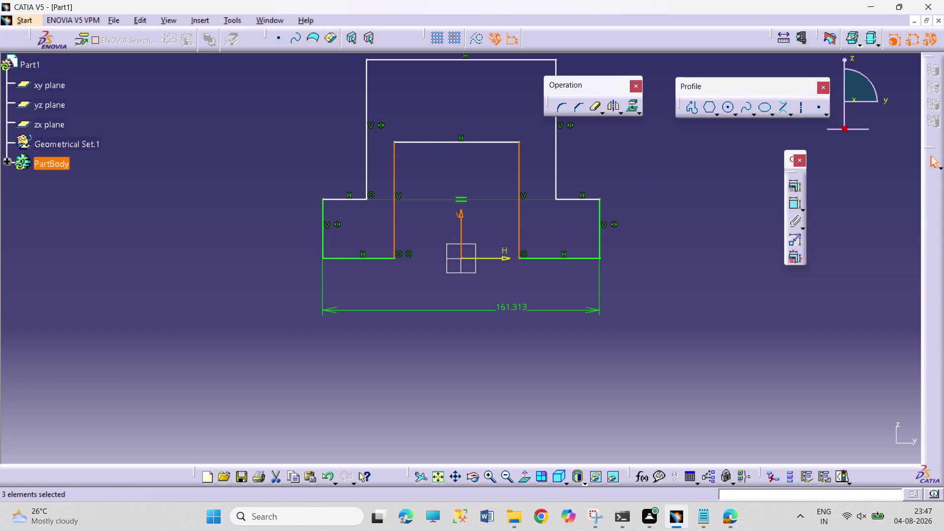
click(791, 186)
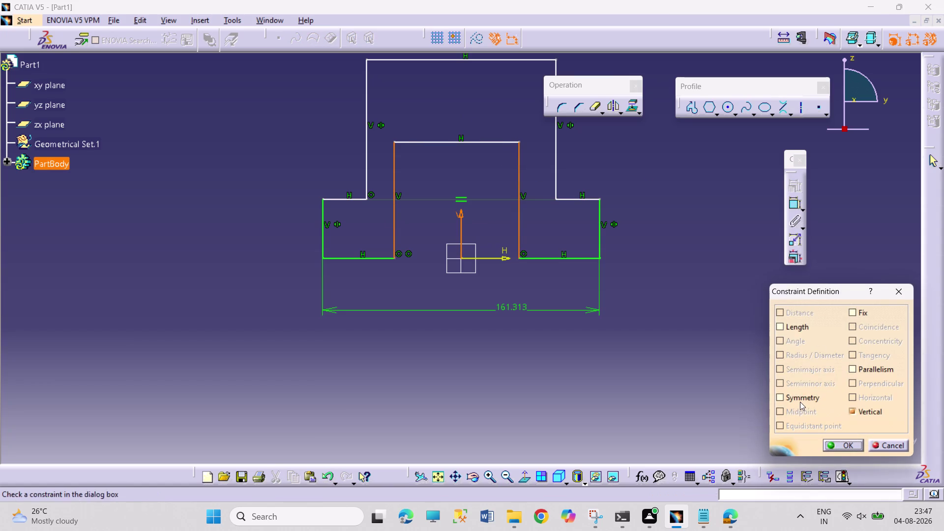
click(800, 402)
click(840, 447)
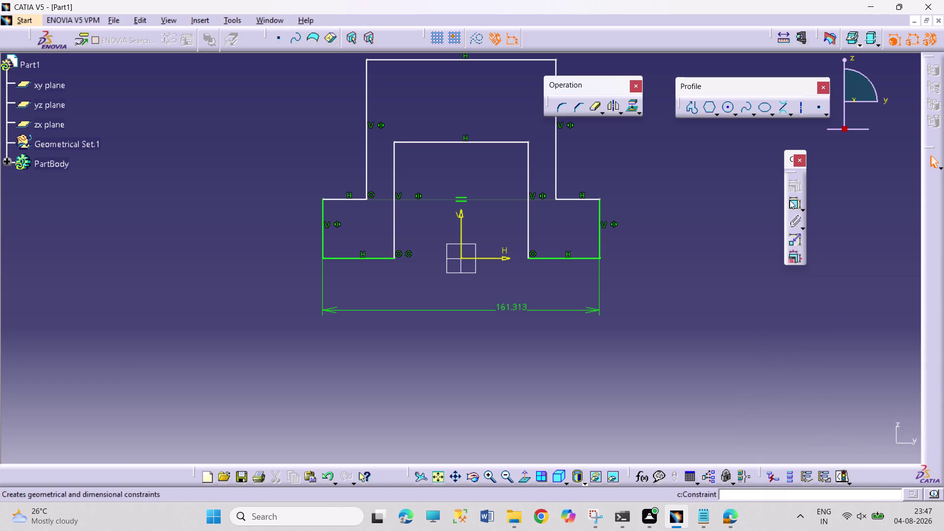
Dimension the channel top edge and set it to 18.
click(790, 200)
click(451, 142)
click(460, 110)
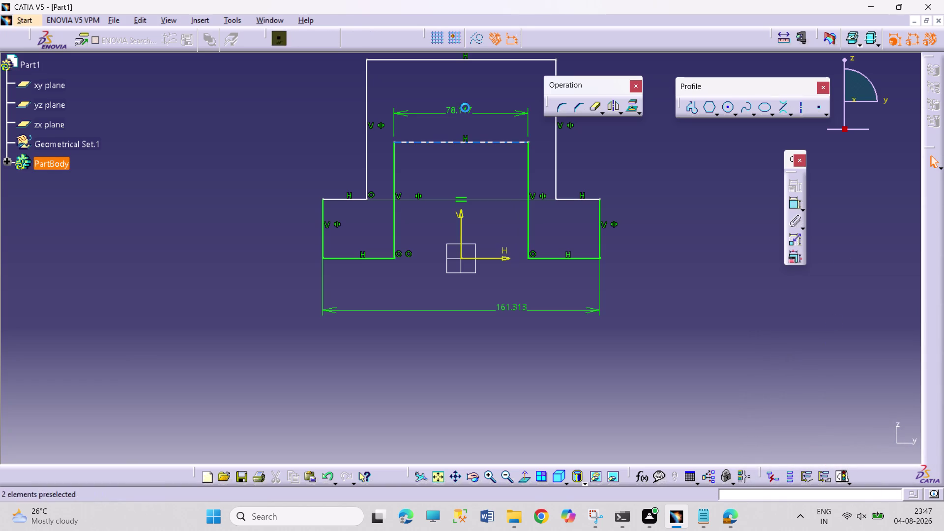
double_click(465, 108)
text(18)
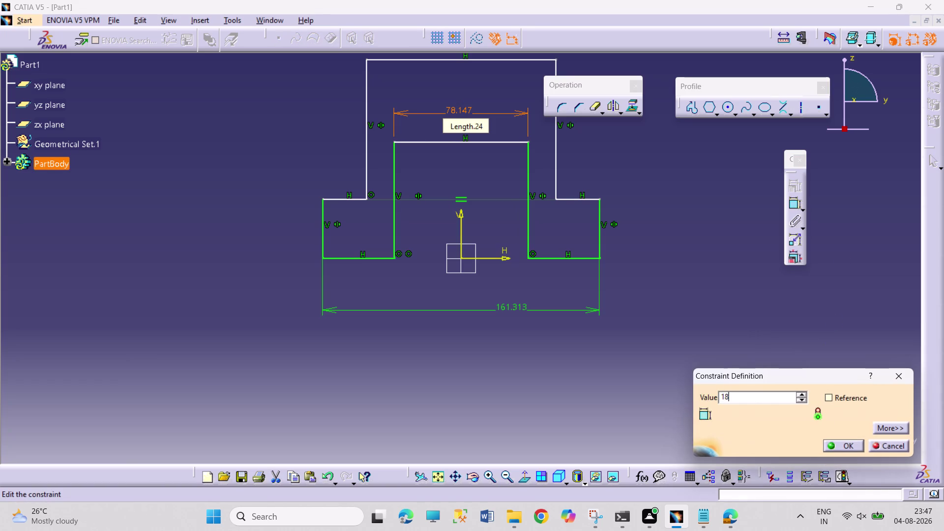
key(Return)
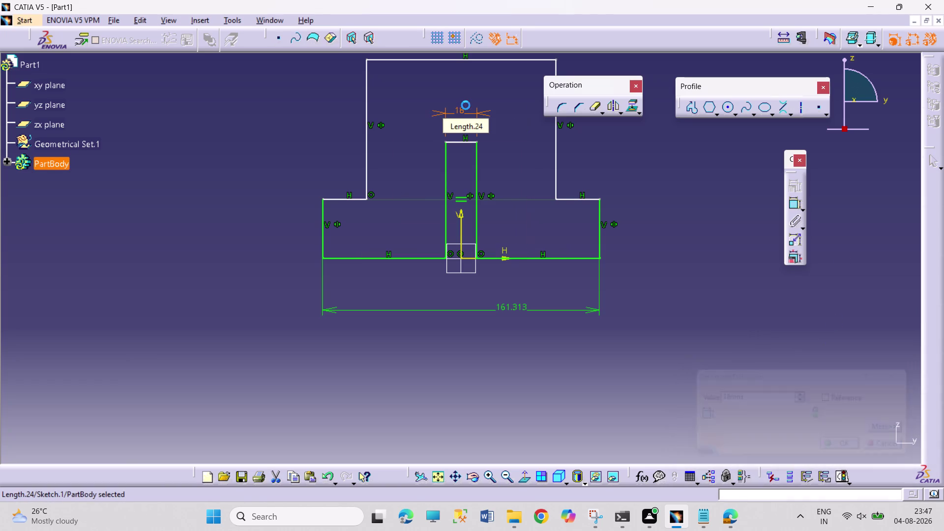
click(799, 207)
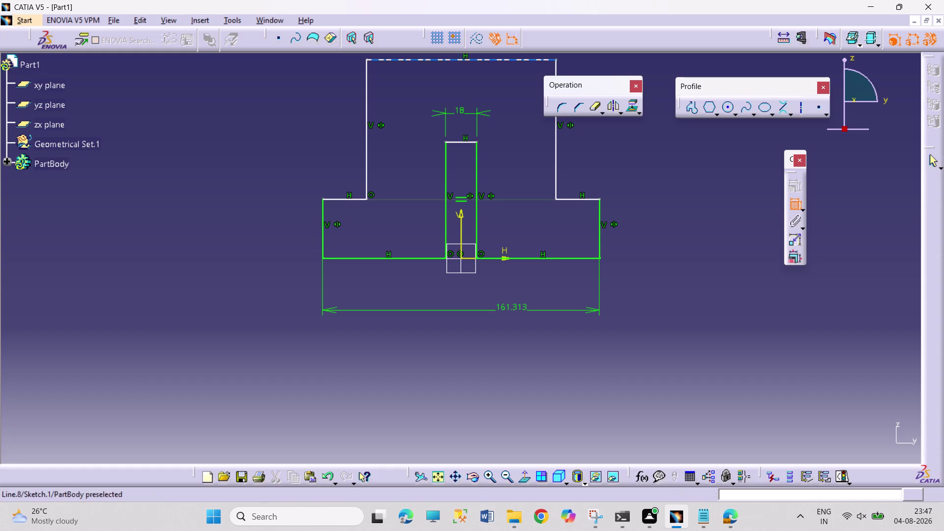
Set the upper step's top width to 40 and the base width to 54.
click(447, 60)
triple_click(452, 82)
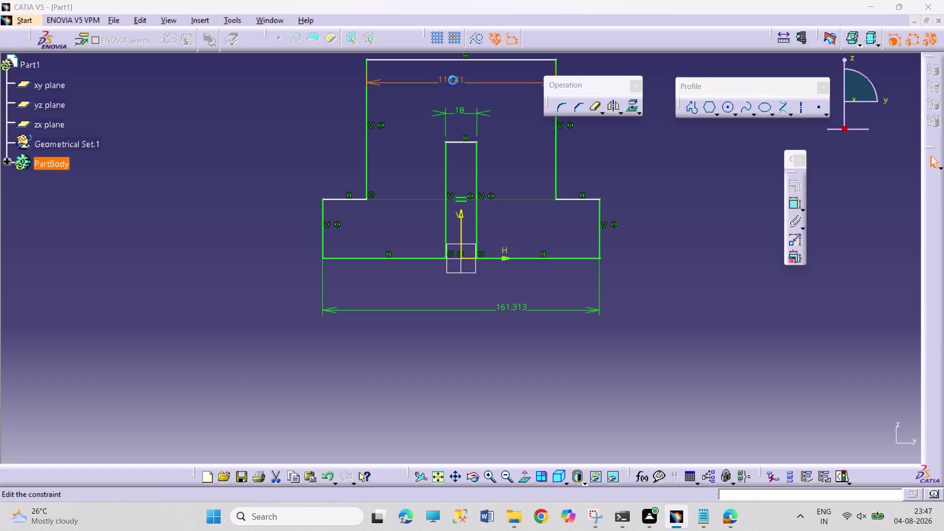
text(40)
key(Return)
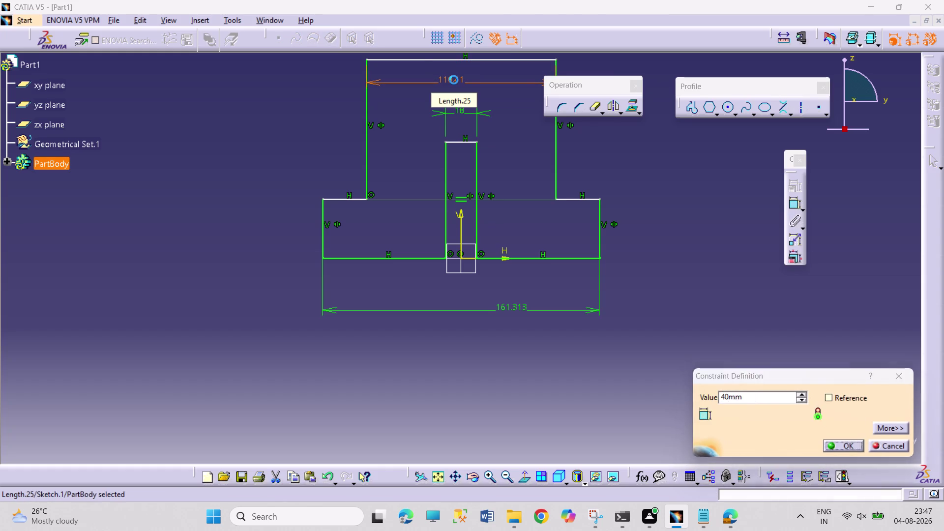
double_click(513, 307)
text(54)
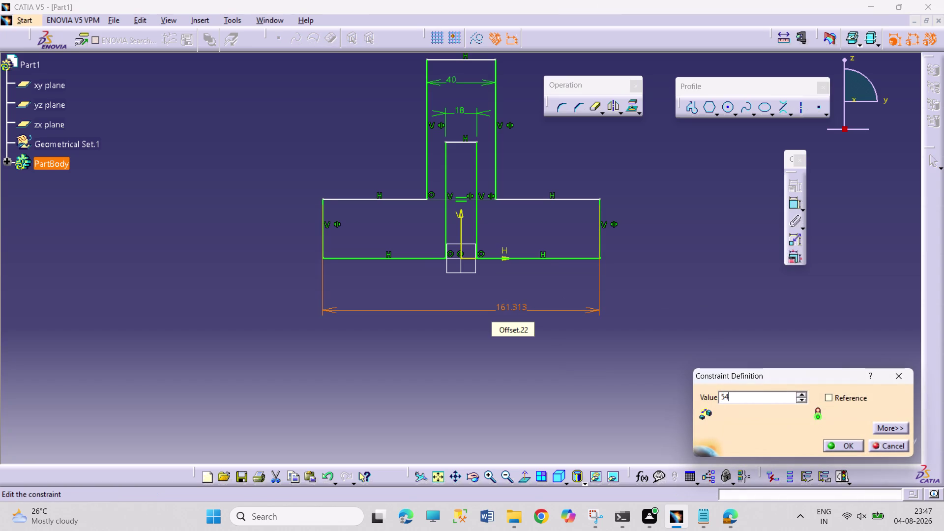
key(Return)
Add a 50 height dimension from the top edge down to the base.
click(794, 201)
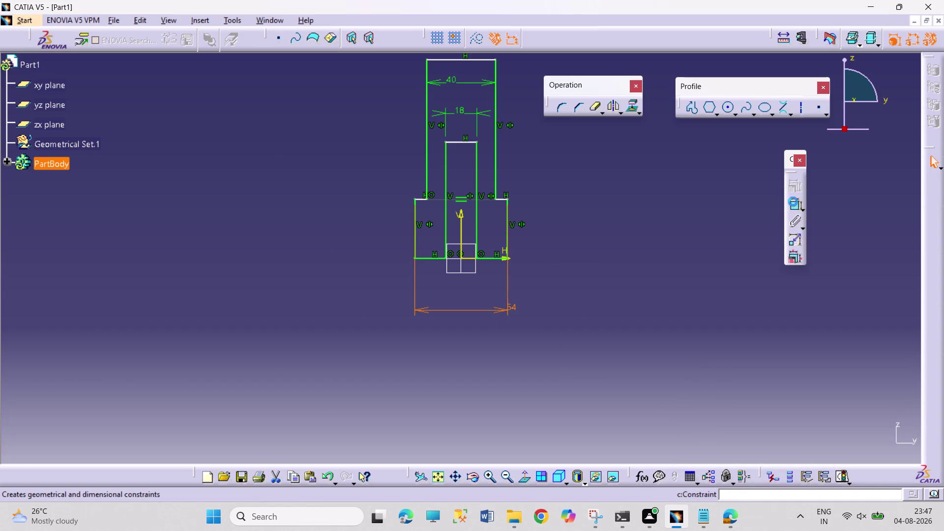
click(456, 62)
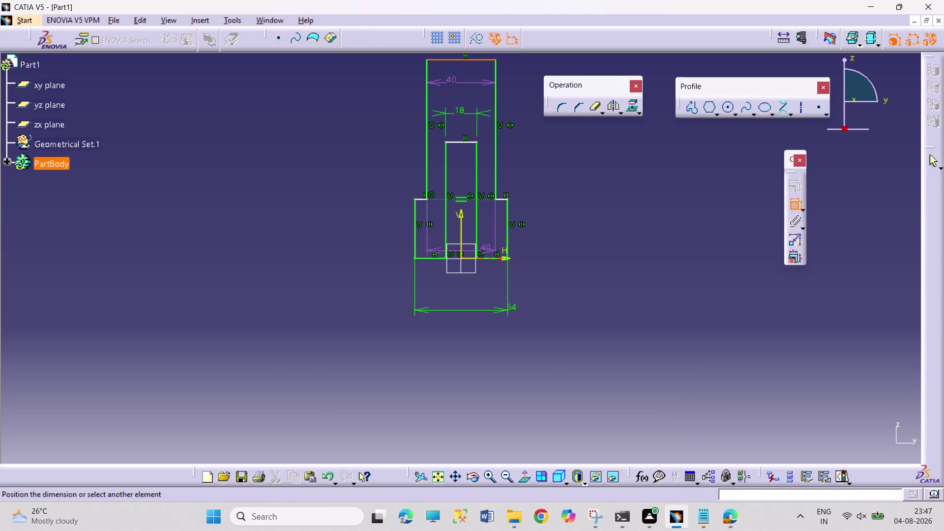
drag(486, 260, 480, 258)
click(369, 179)
double_click(373, 177)
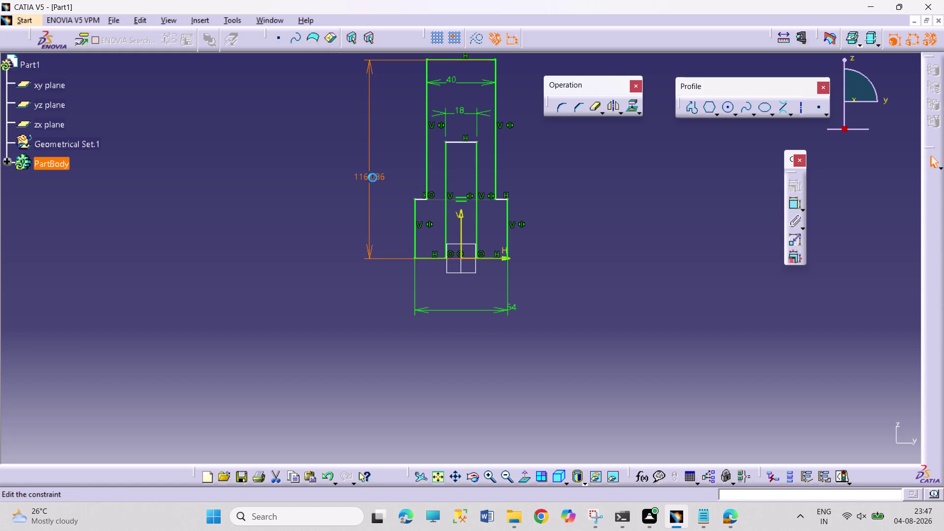
text(50)
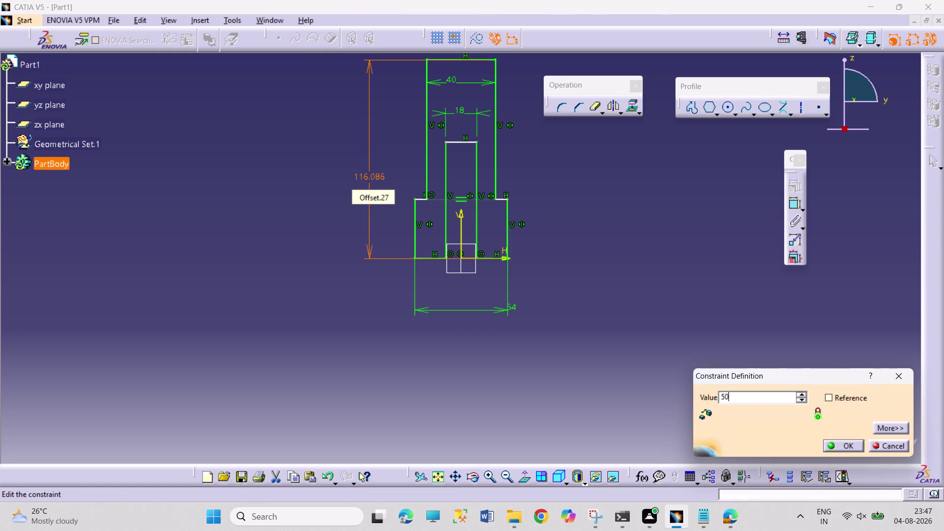
key(Return)
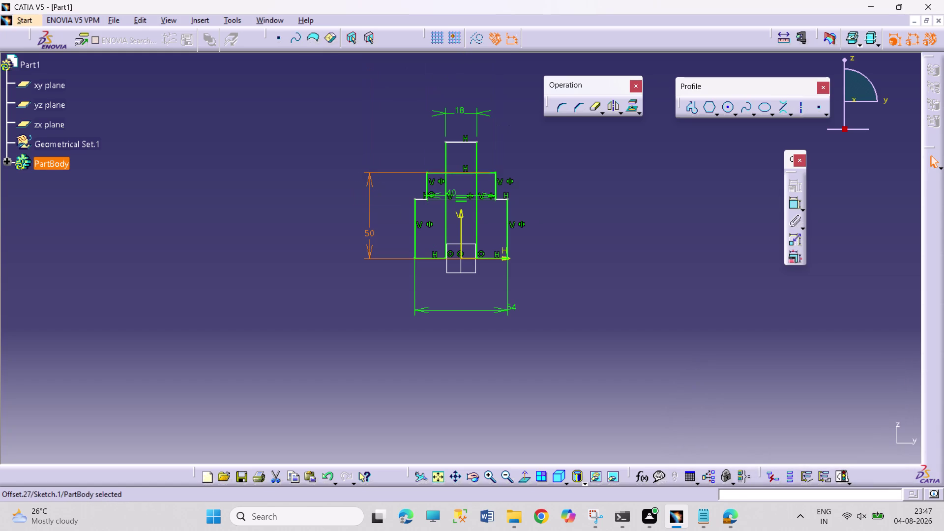
click(793, 205)
click(464, 143)
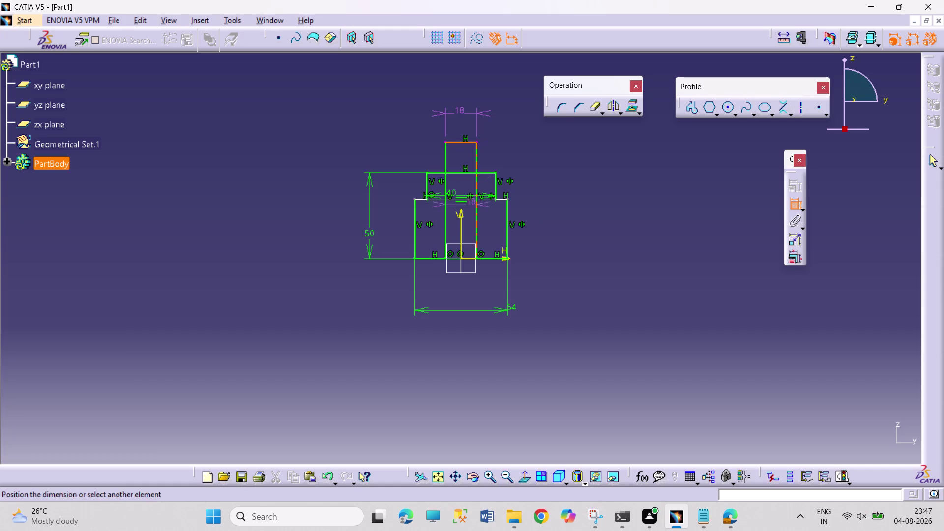
Dimension the inner channel height to 34.
click(495, 258)
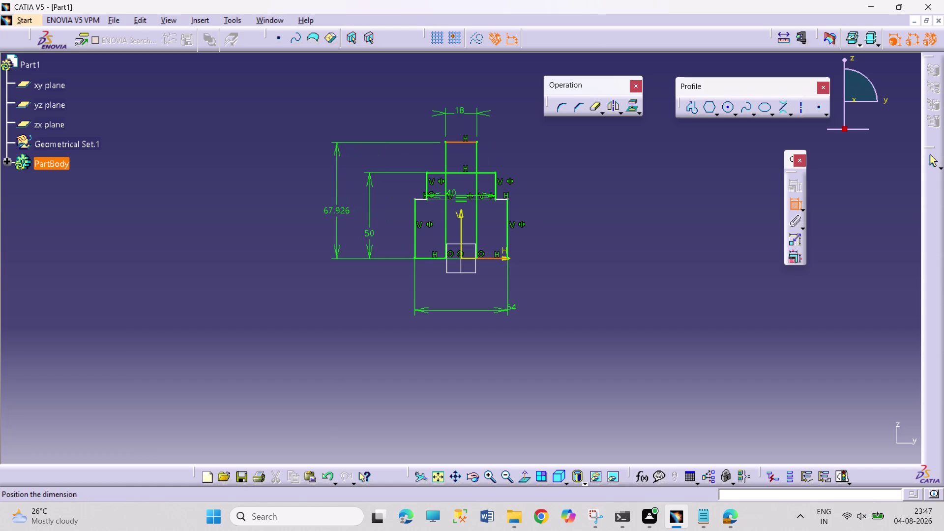
click(333, 216)
double_click(337, 213)
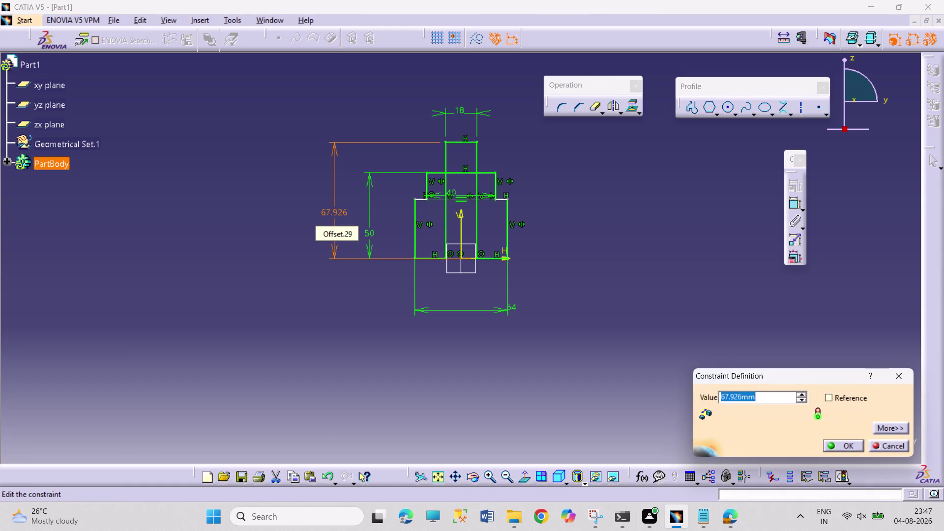
text(34)
key(Return)
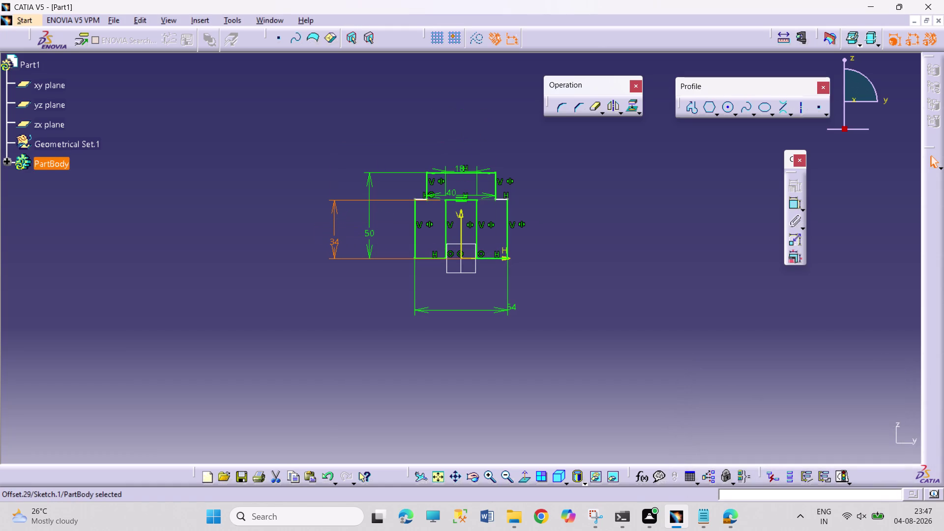
click(319, 272)
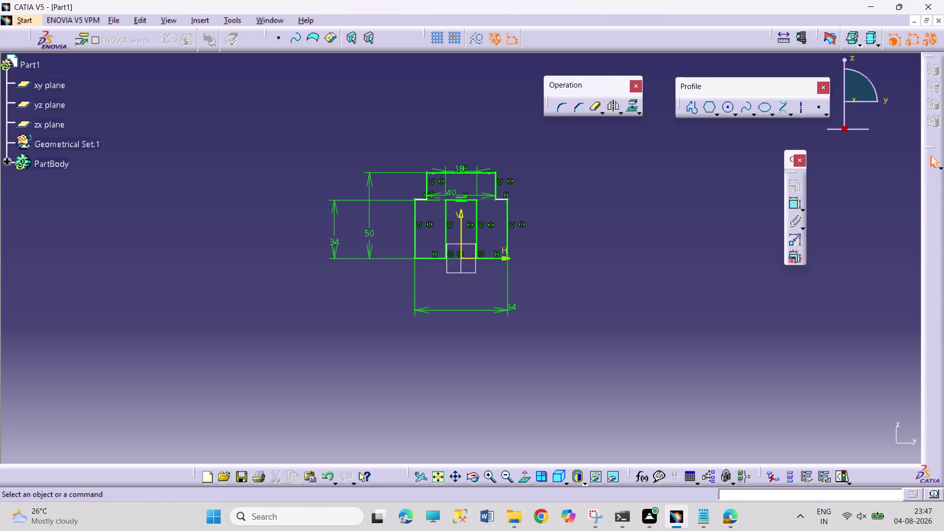
Dimension the base step height to 18.
click(797, 205)
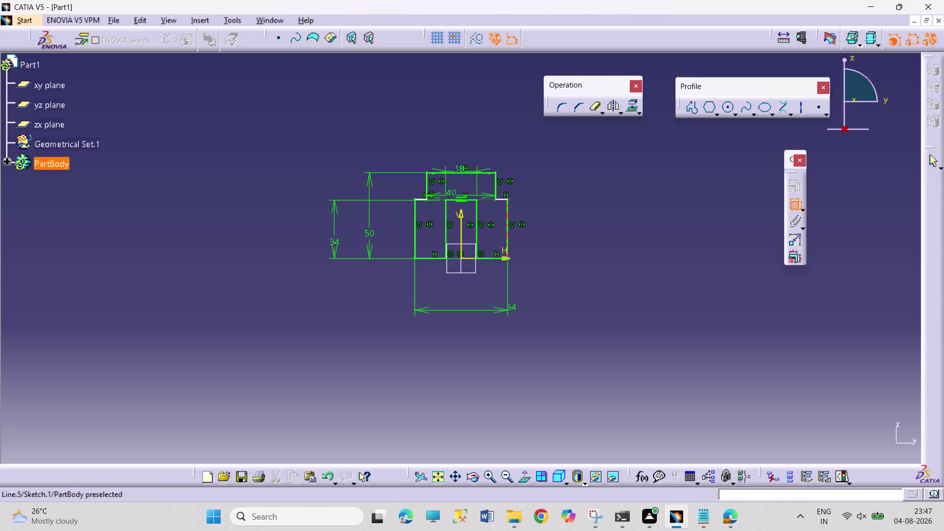
drag(506, 235, 512, 235)
click(570, 236)
double_click(572, 234)
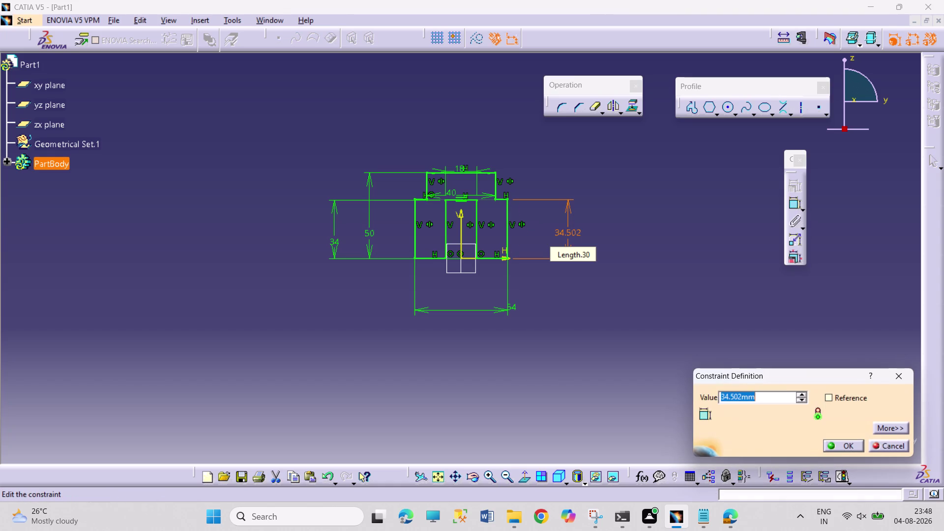
text(18)
key(Return)
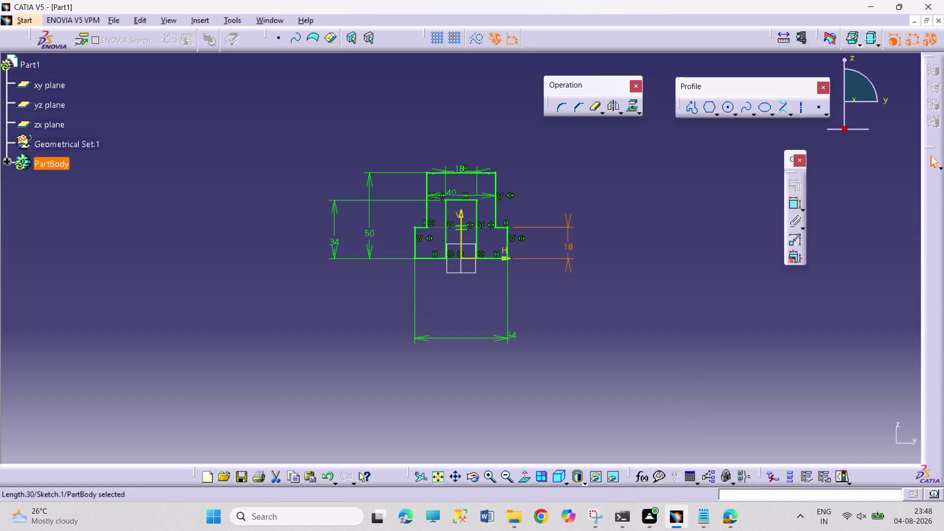
click(621, 229)
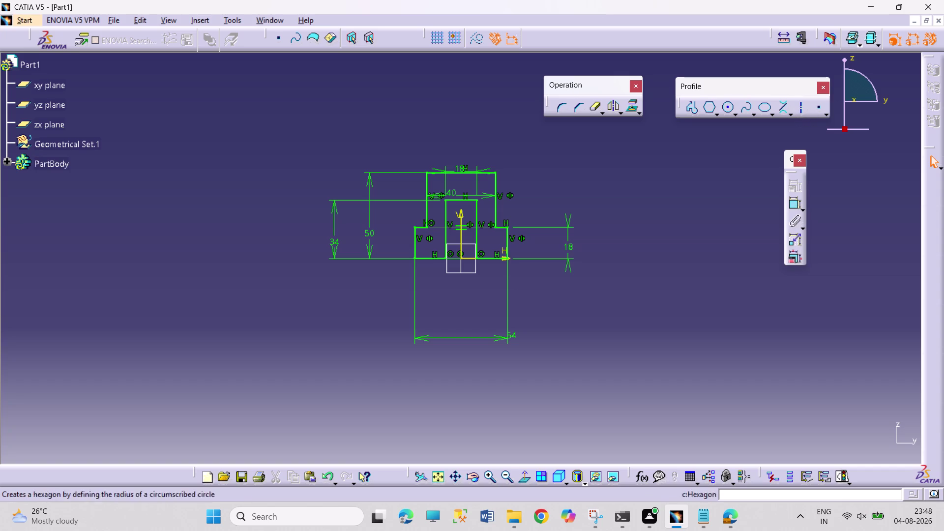
Switch to the Line tool among the Profile toolbar variants.
click(793, 113)
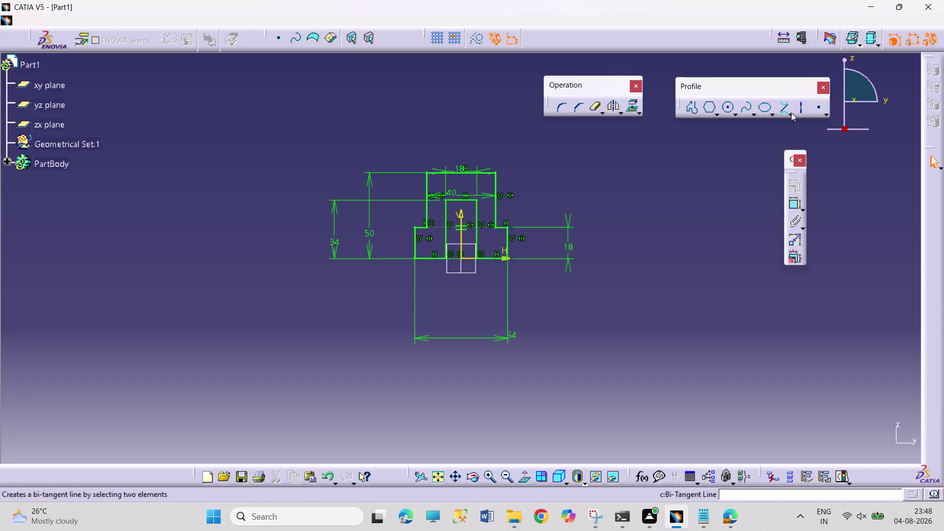
click(808, 120)
click(723, 147)
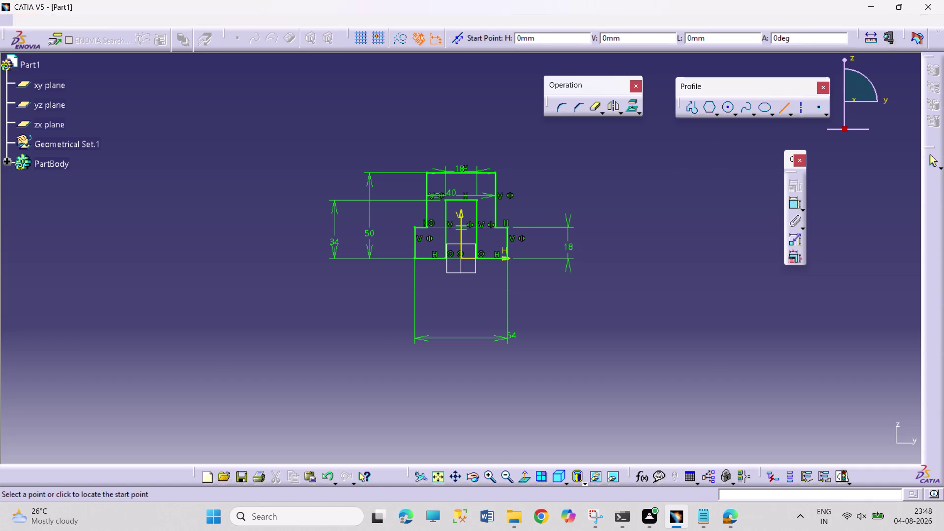
click(782, 111)
Drag the 18 and 40 width dimensions above the stepped profile.
click(701, 206)
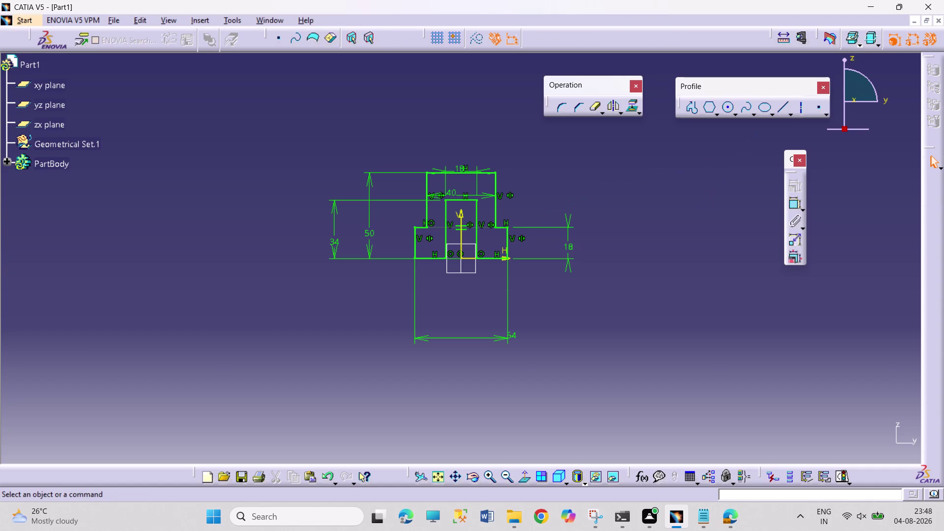
click(432, 477)
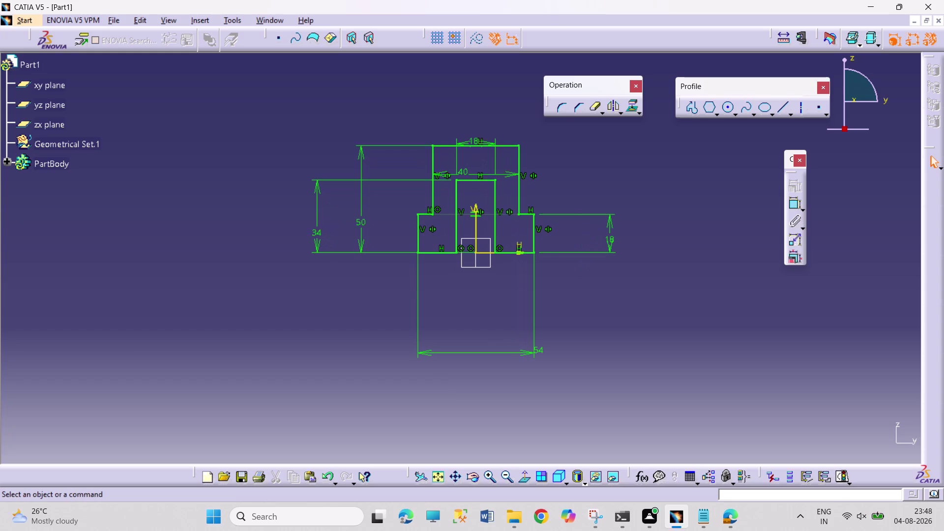
drag(539, 347, 507, 284)
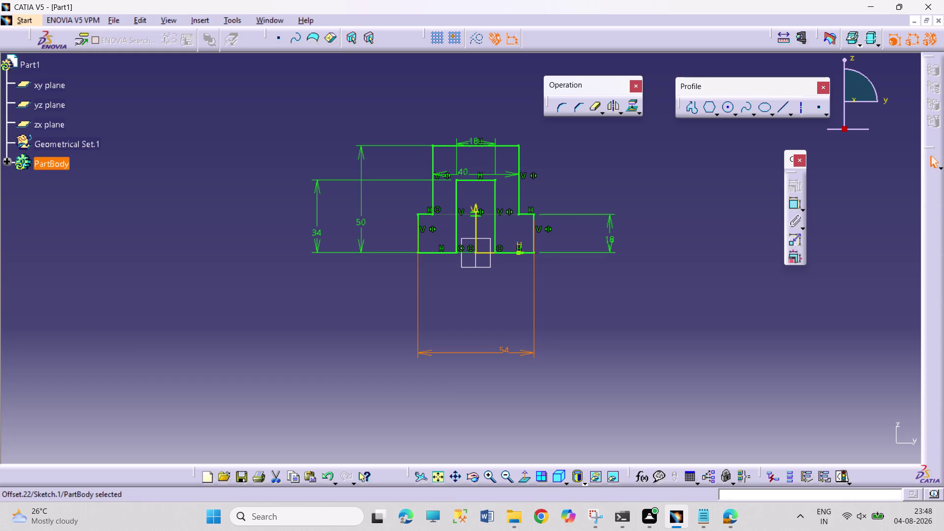
drag(525, 351, 525, 279)
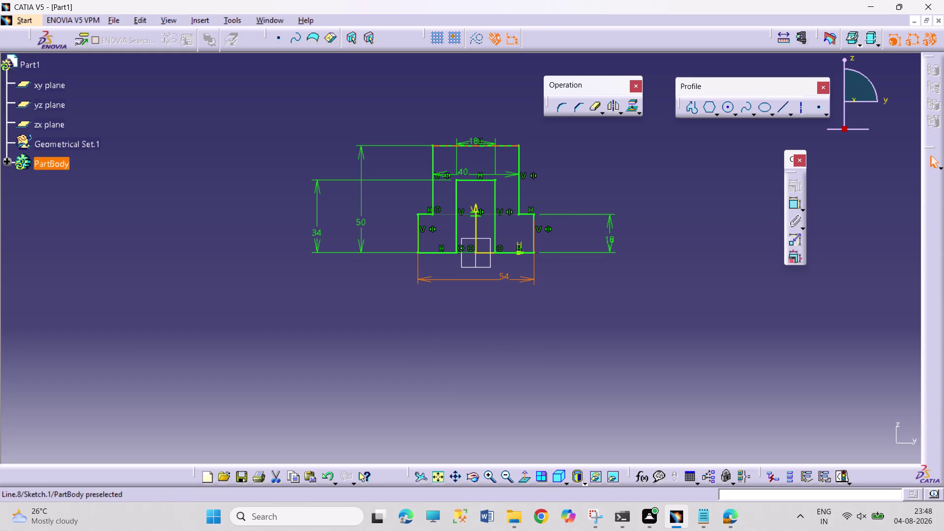
drag(475, 138, 484, 111)
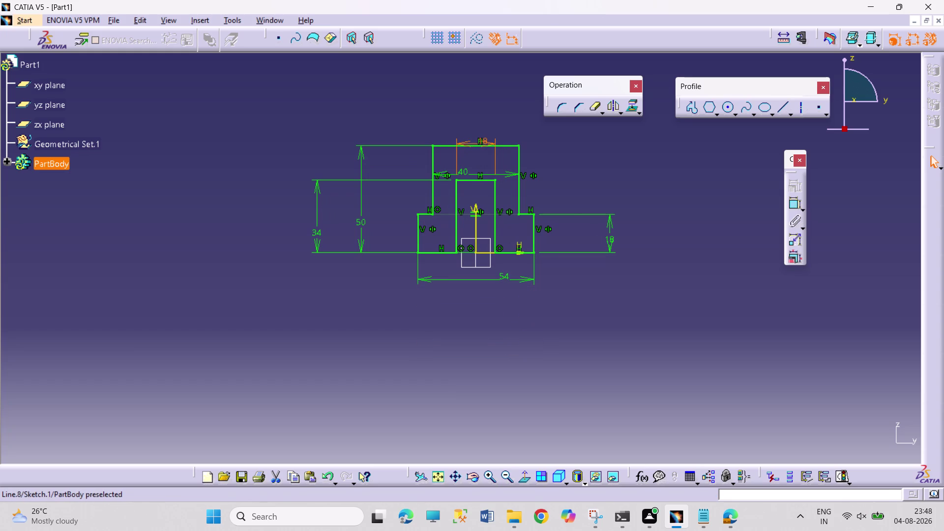
drag(492, 143, 496, 107)
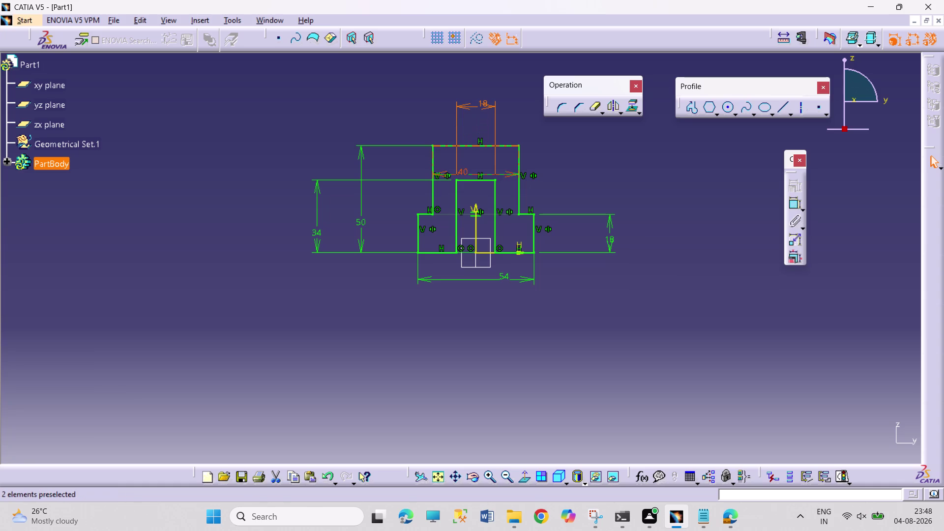
drag(442, 173, 461, 83)
click(558, 153)
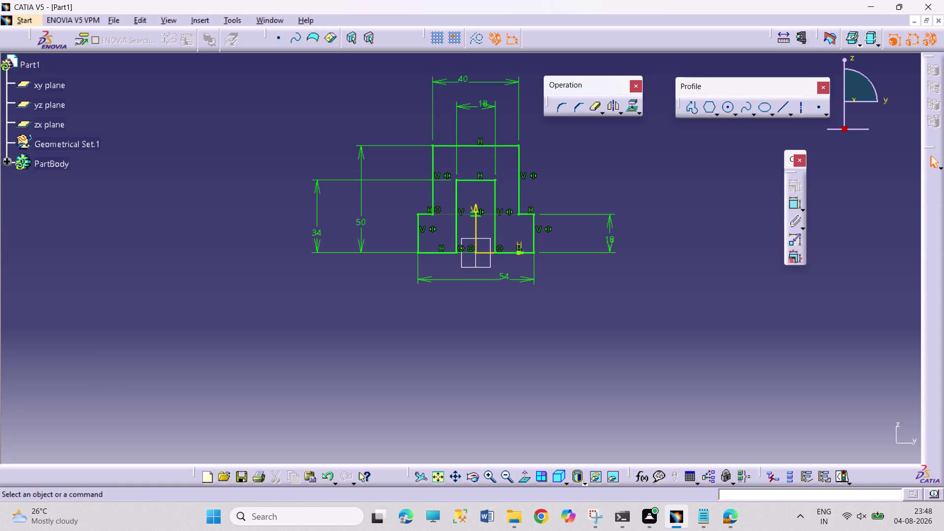
Move the 34 height dimension inside the 50 dimension.
drag(317, 188, 319, 188)
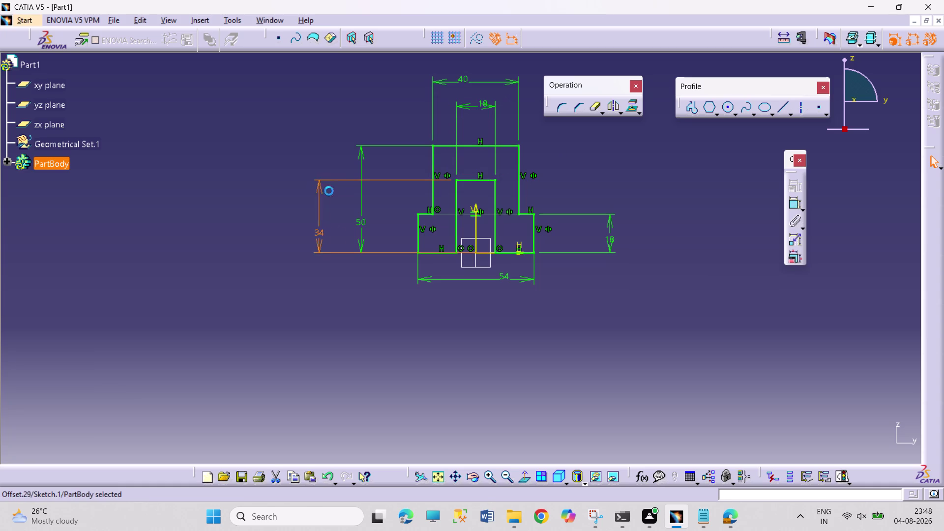
drag(319, 188, 388, 194)
click(630, 177)
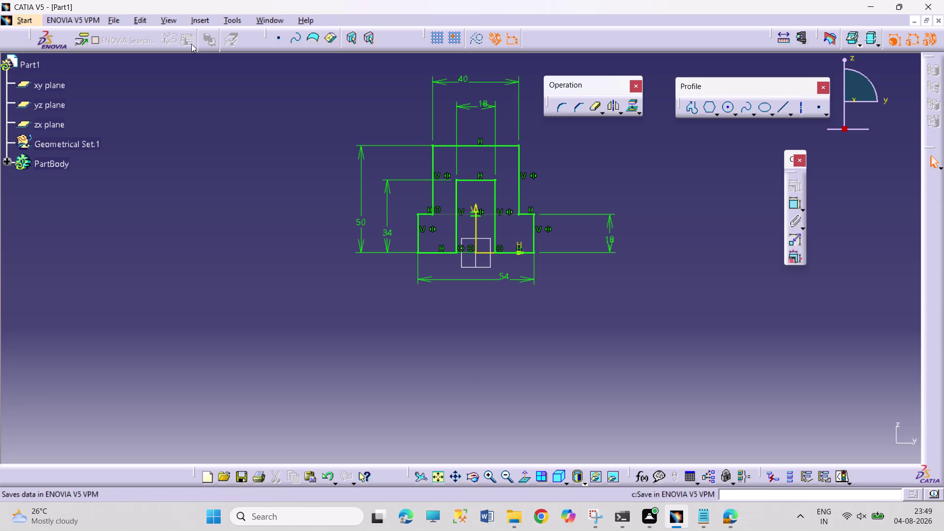
click(198, 18)
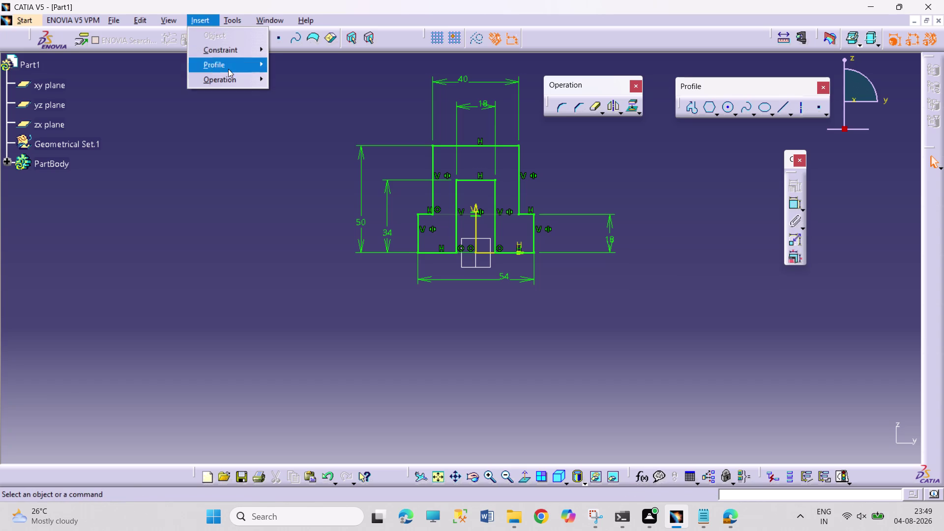
click(280, 112)
drag(224, 118, 297, 226)
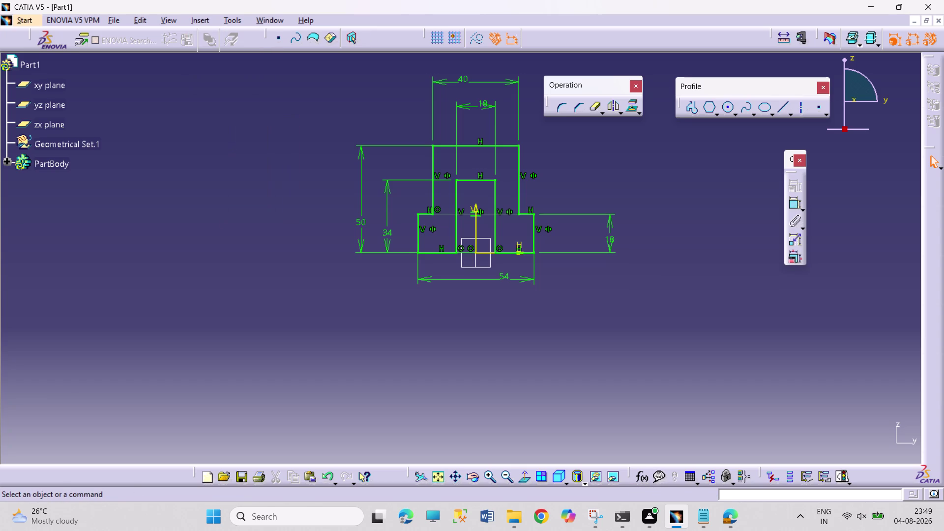
drag(261, 142, 331, 230)
drag(221, 120, 322, 231)
drag(231, 129, 337, 244)
drag(259, 175, 343, 297)
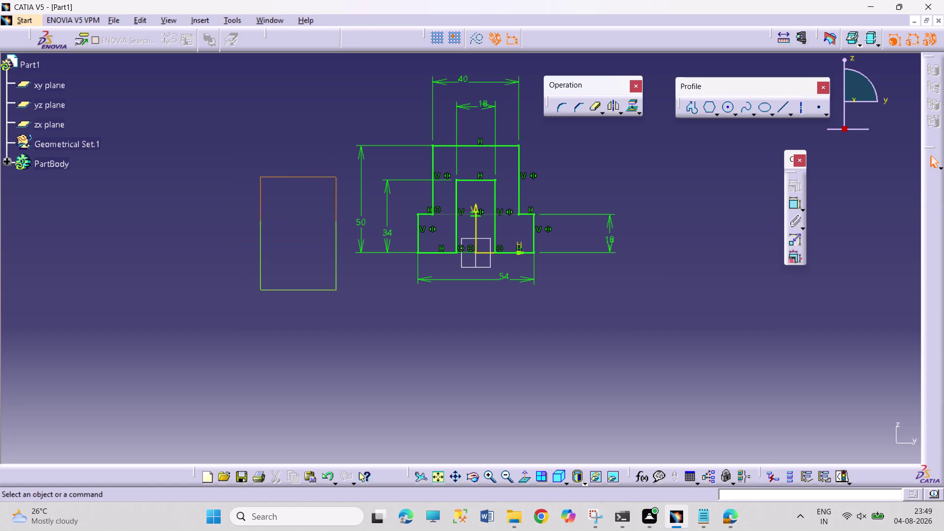
drag(343, 296, 355, 303)
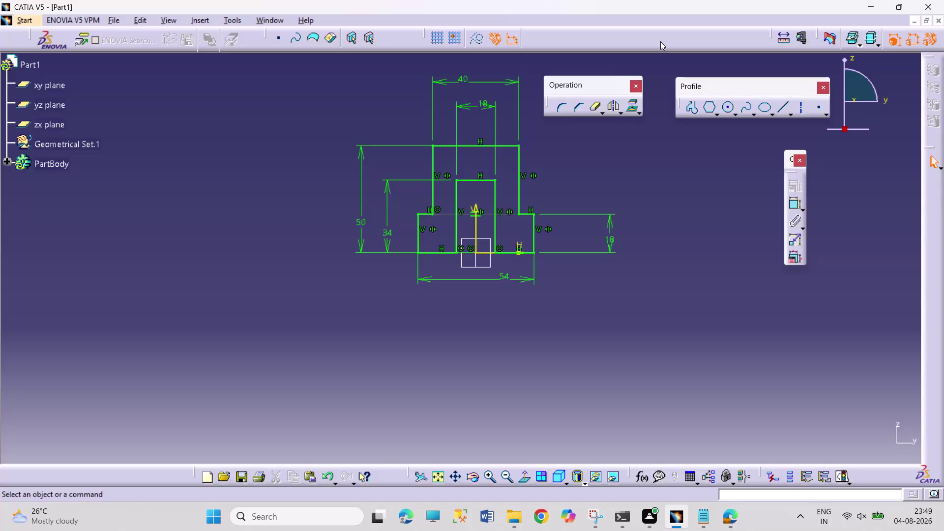
Turn on the Workbench toolbar from the toolbar list.
right_click(660, 41)
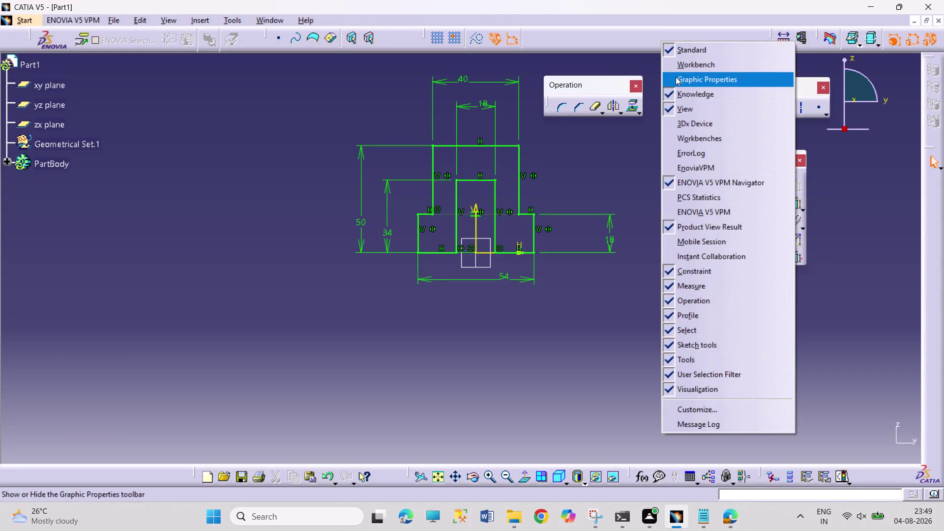
click(701, 141)
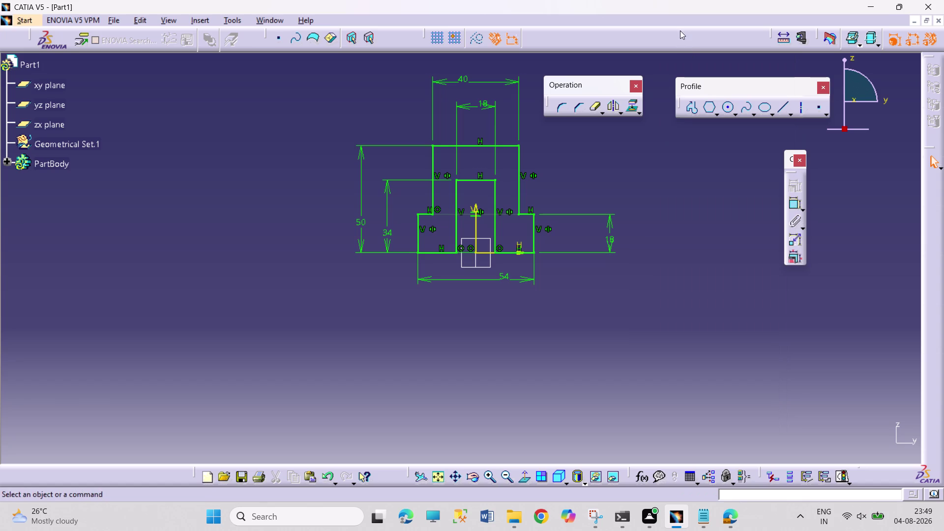
right_click(680, 37)
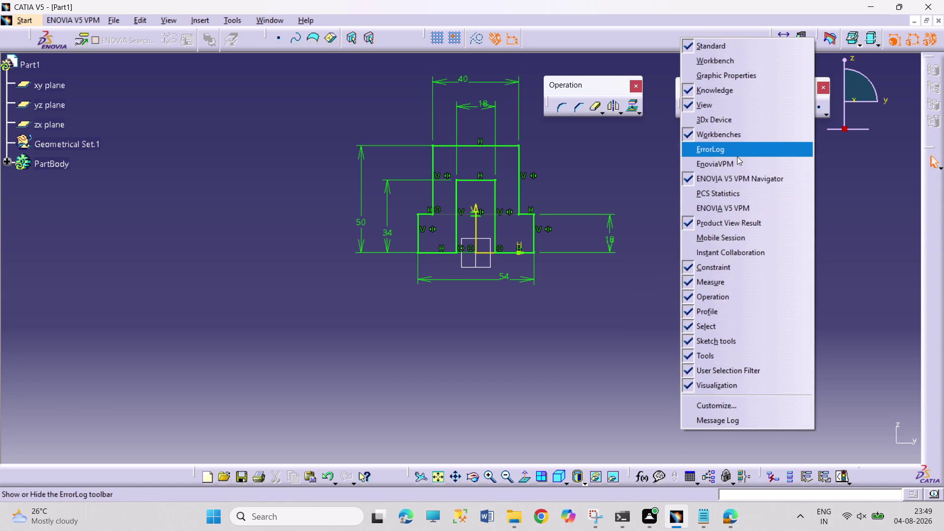
click(727, 62)
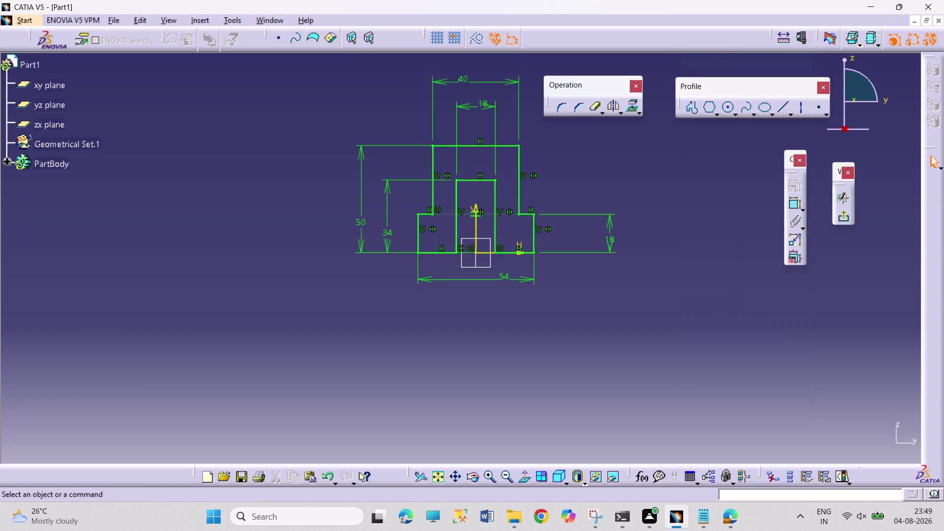
right_click(724, 47)
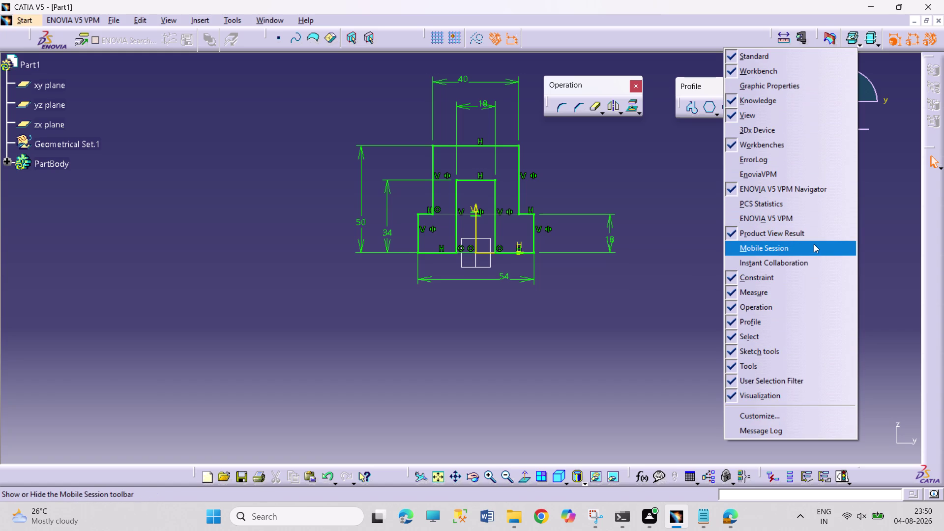
click(686, 280)
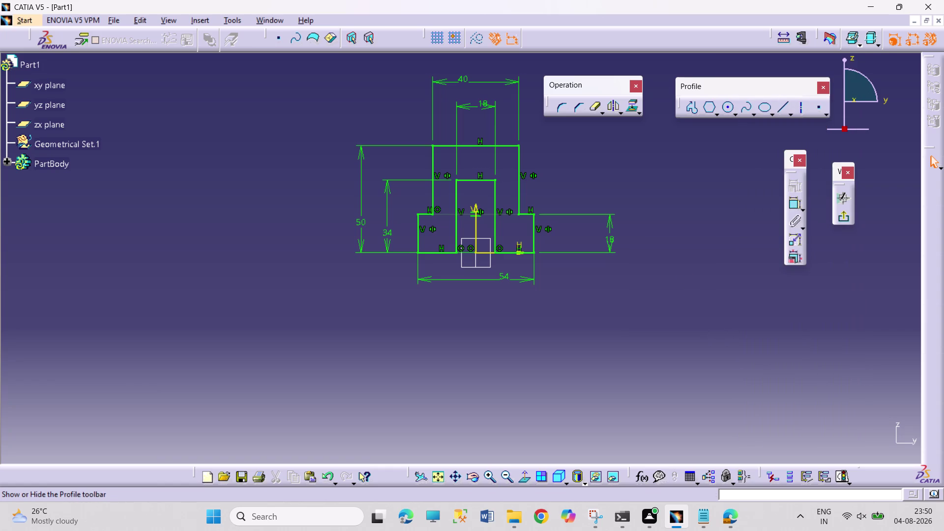
Reposition the Workbench toolbar into view and exit the sketch to the 3D part.
drag(844, 180, 826, 174)
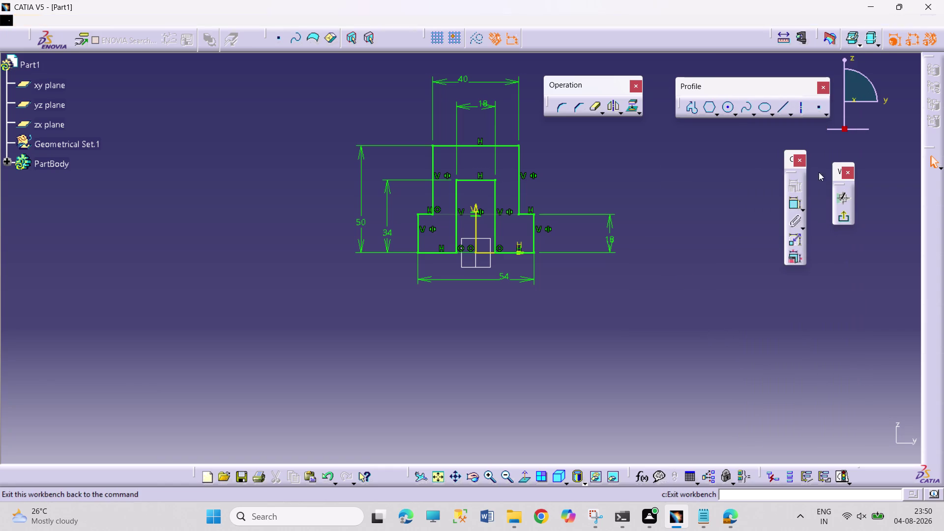
drag(826, 175, 712, 34)
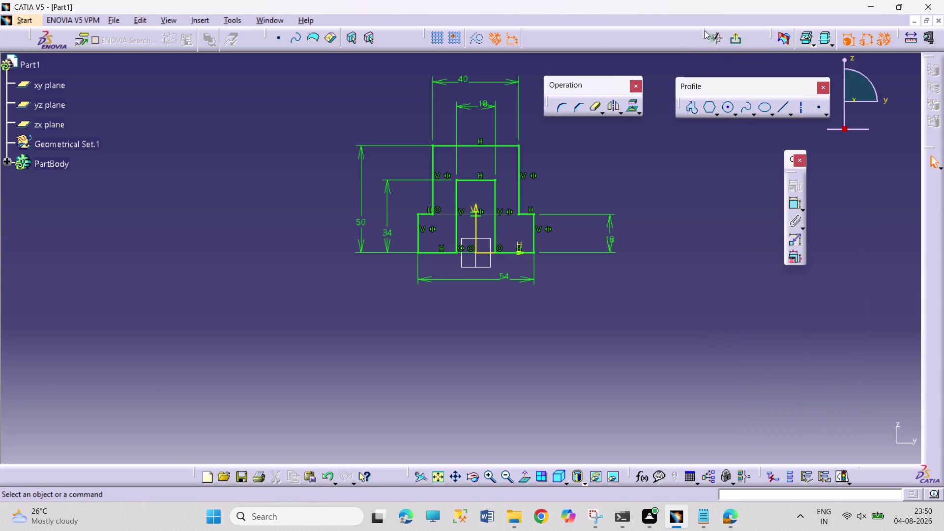
drag(705, 30, 765, 180)
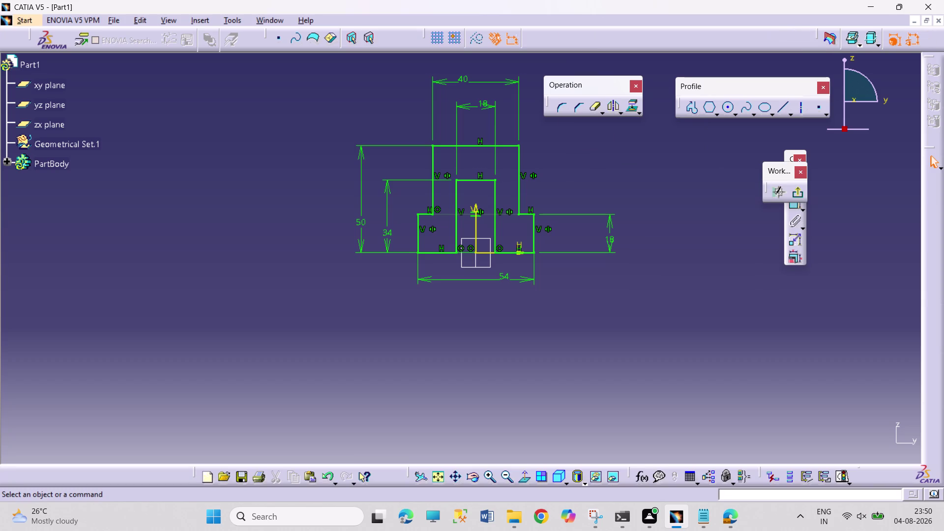
drag(766, 188, 741, 172)
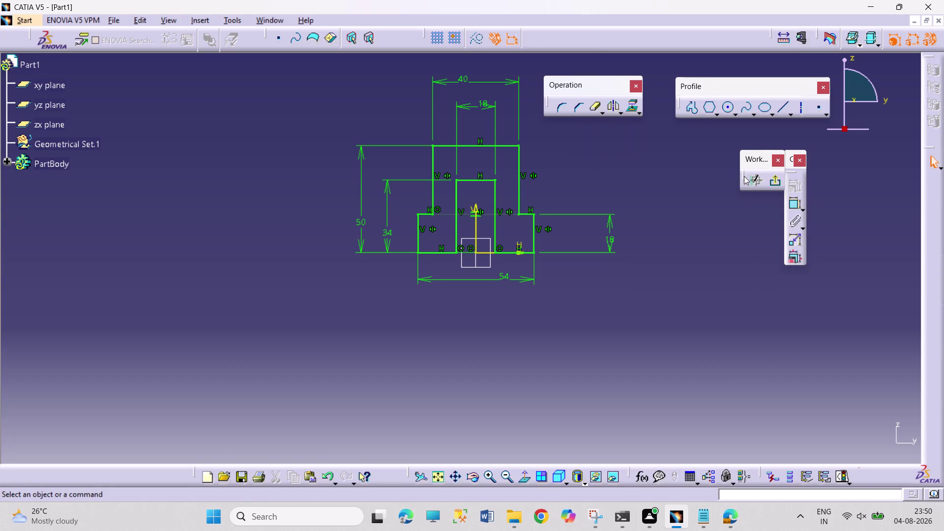
drag(744, 176, 717, 164)
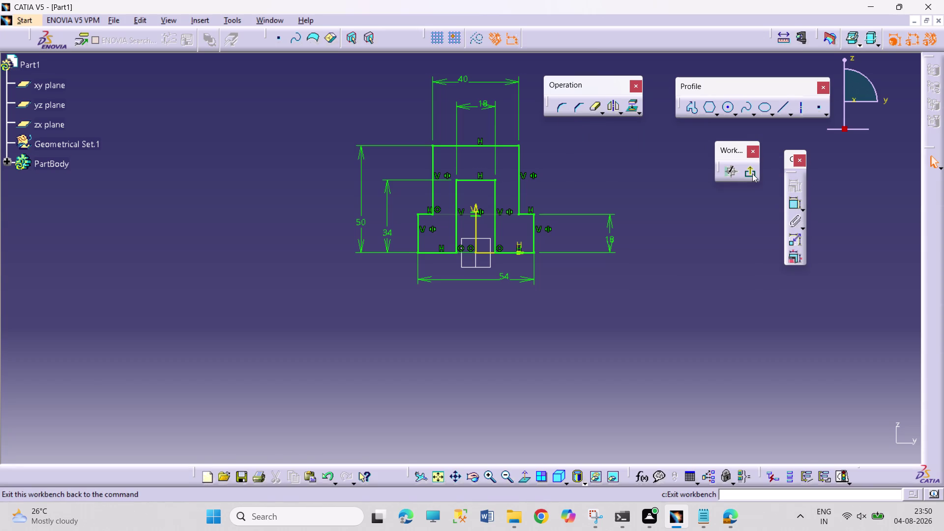
click(753, 174)
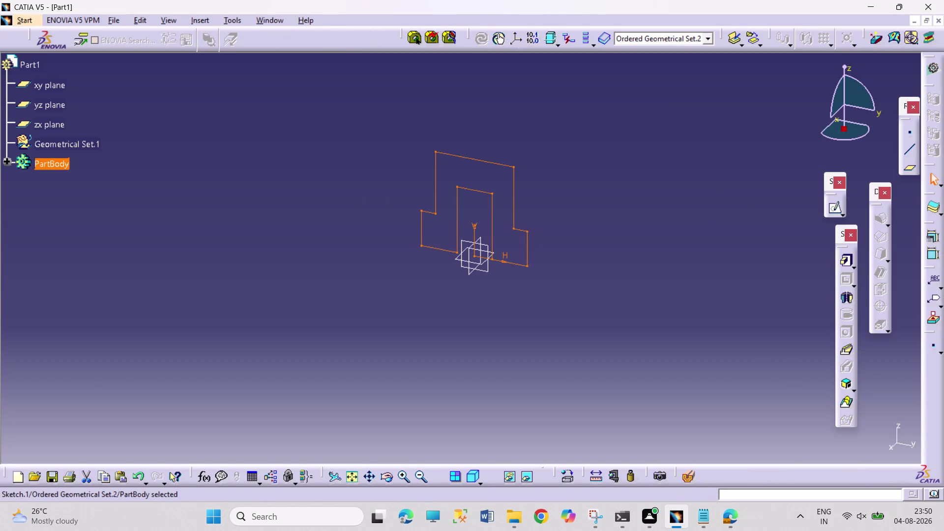
Pad the stepped outline to a 46 mm length after accepting the warning.
click(846, 264)
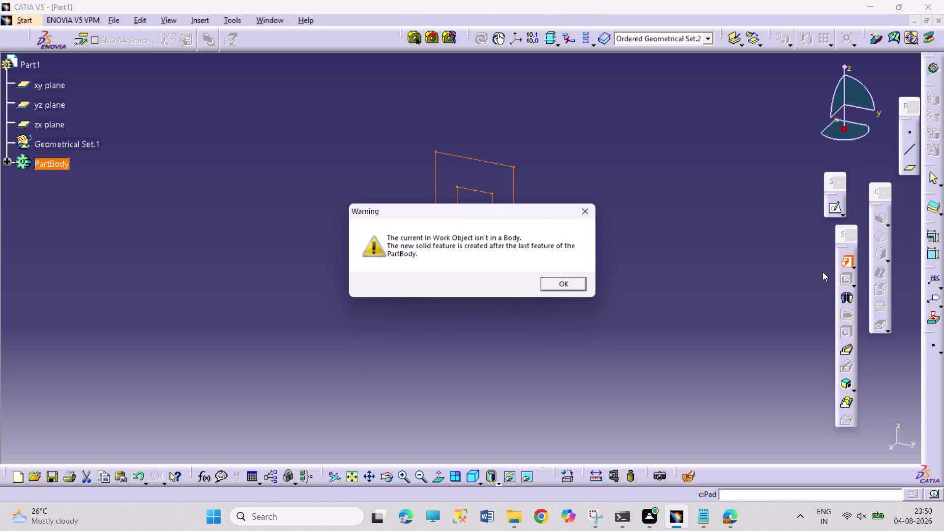
click(588, 286)
click(557, 288)
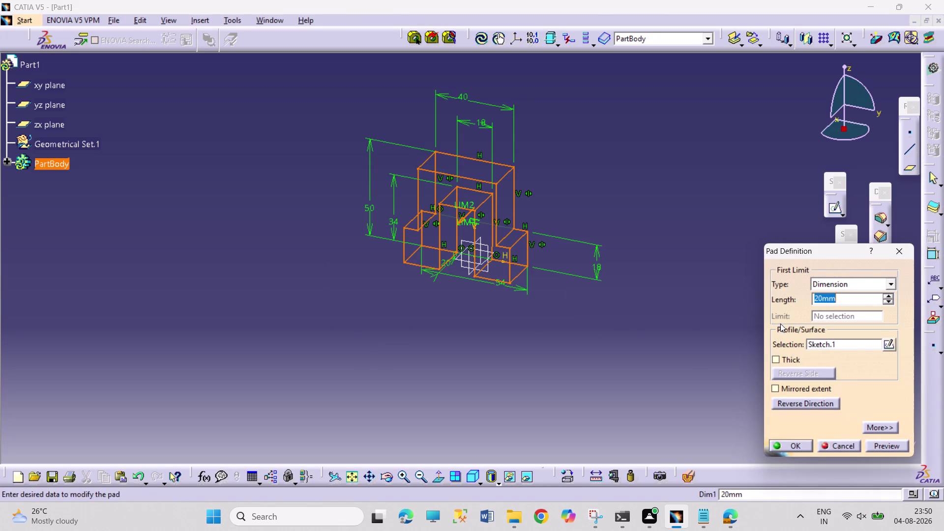
drag(822, 301, 795, 290)
text(4)
text(6)
key(Return)
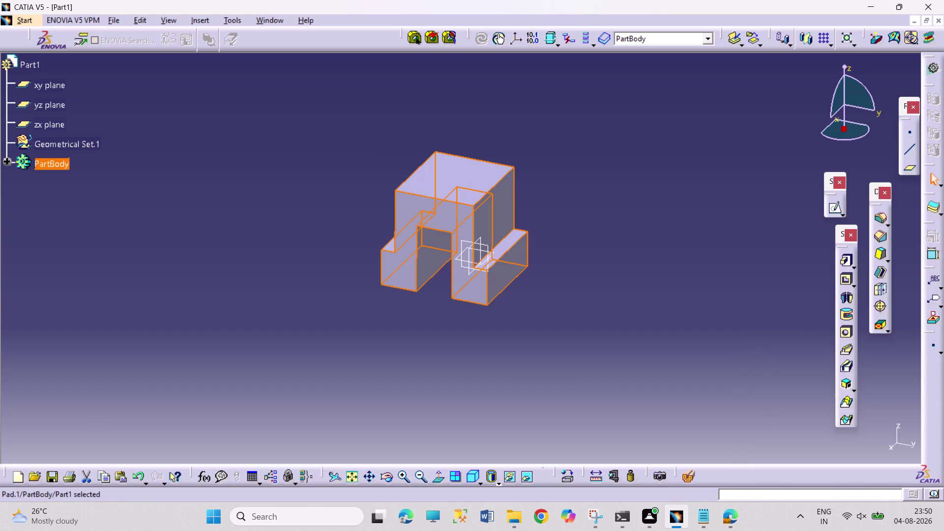
click(738, 335)
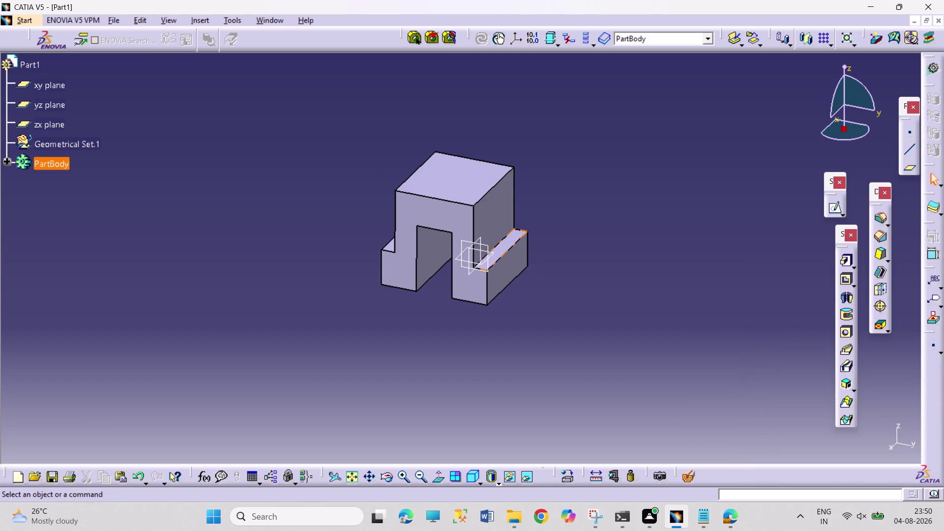
click(479, 238)
click(834, 207)
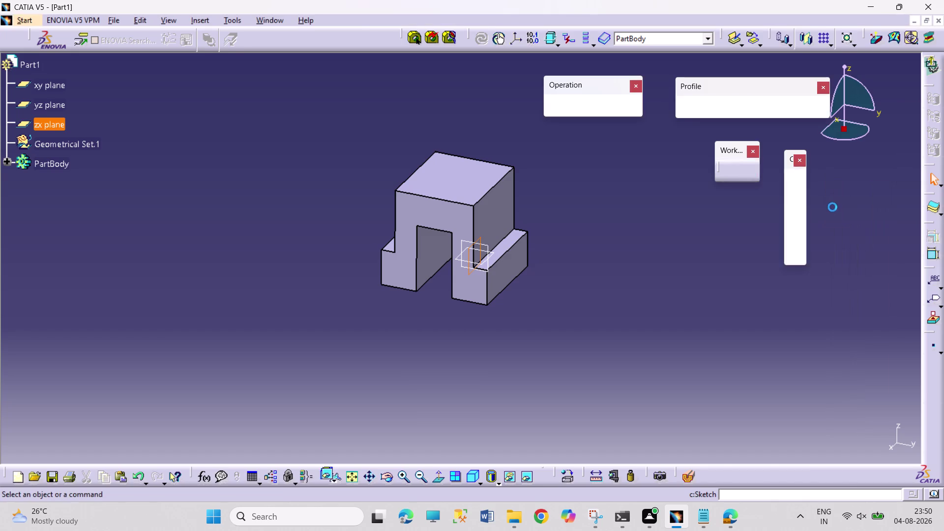
On the zx plane, sketch a thin tapered profile of connected slanted, top and vertical lines.
click(440, 477)
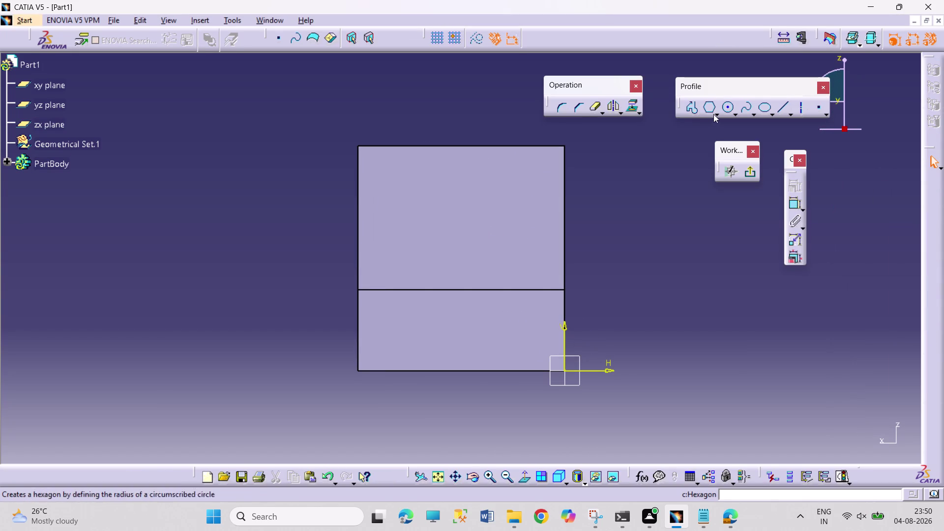
click(690, 108)
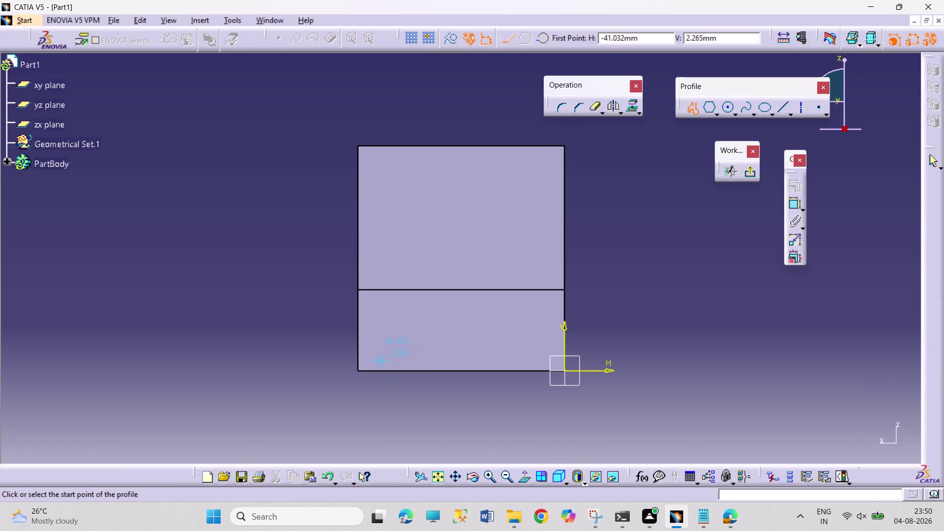
drag(380, 360, 384, 352)
click(427, 162)
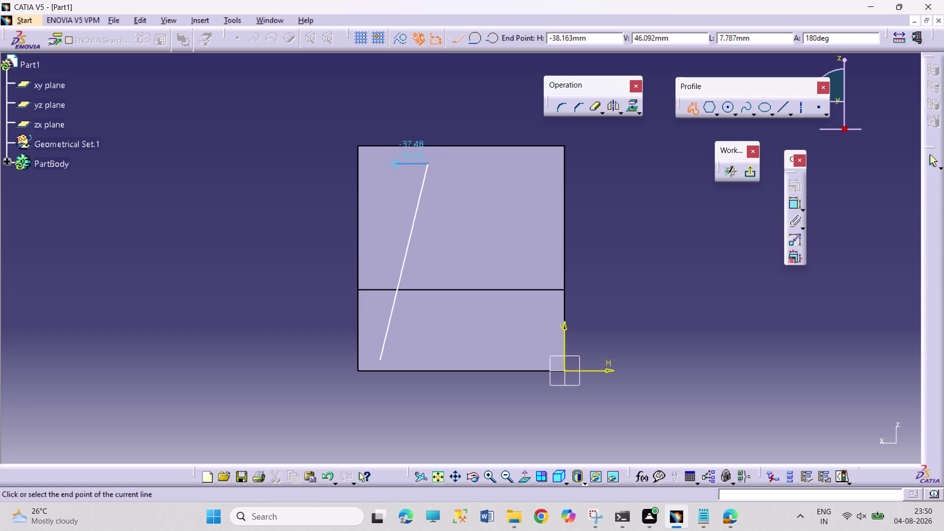
click(370, 165)
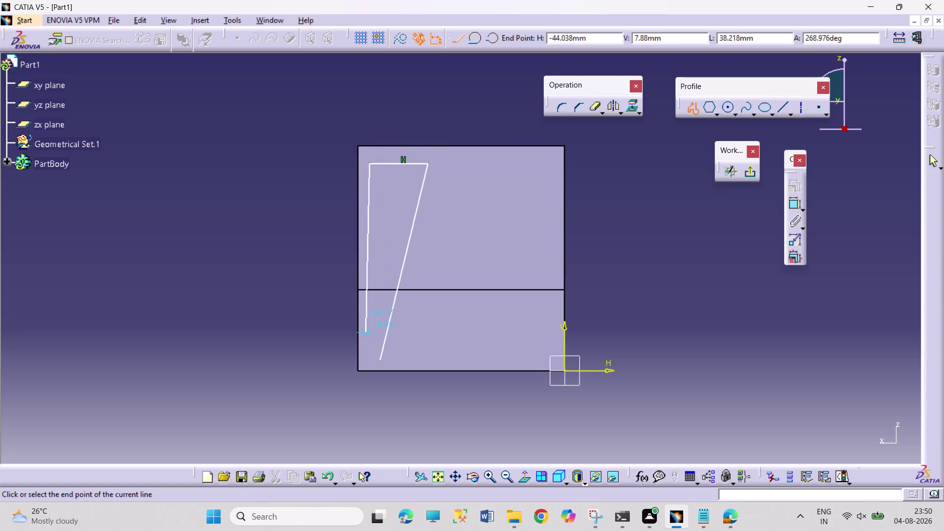
click(363, 361)
key(Escape)
key(Escape)
key(Escape)
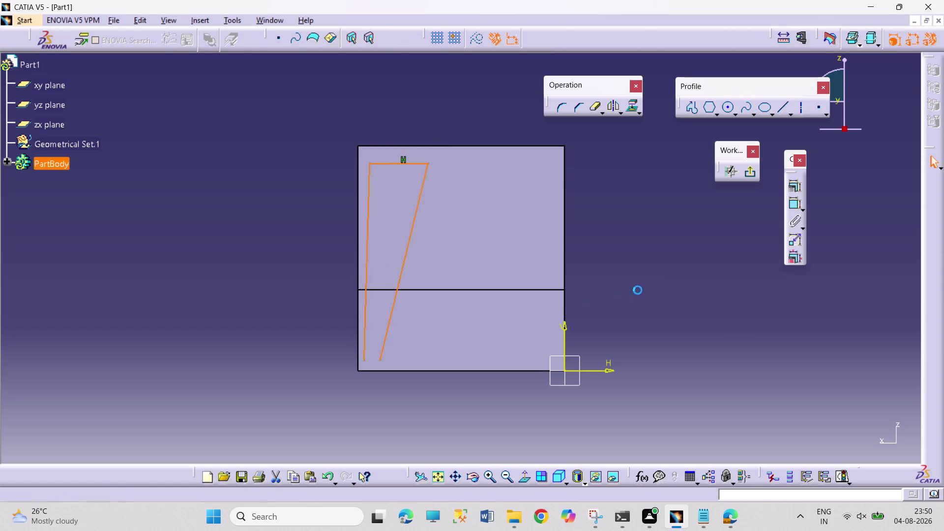
key(Escape)
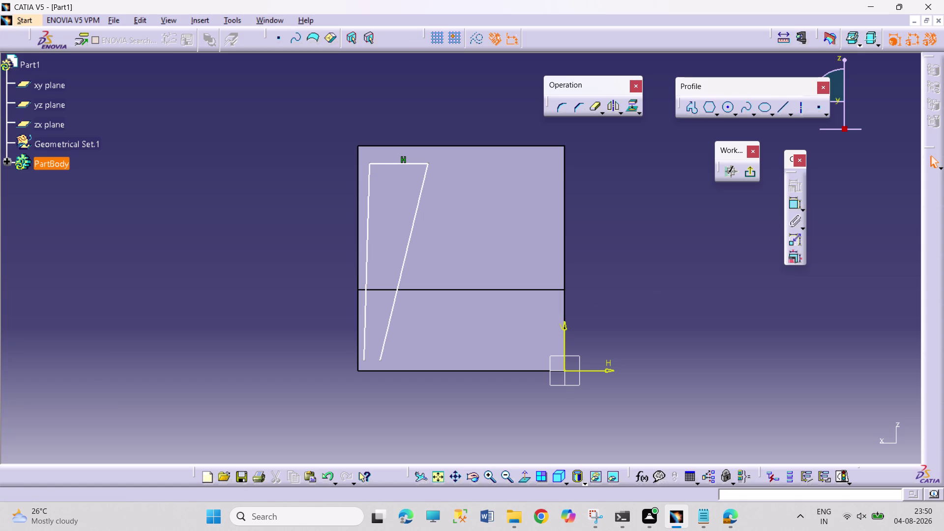
Make the triangle's left side vertical and its two bottom endpoints coincide.
click(365, 317)
click(796, 188)
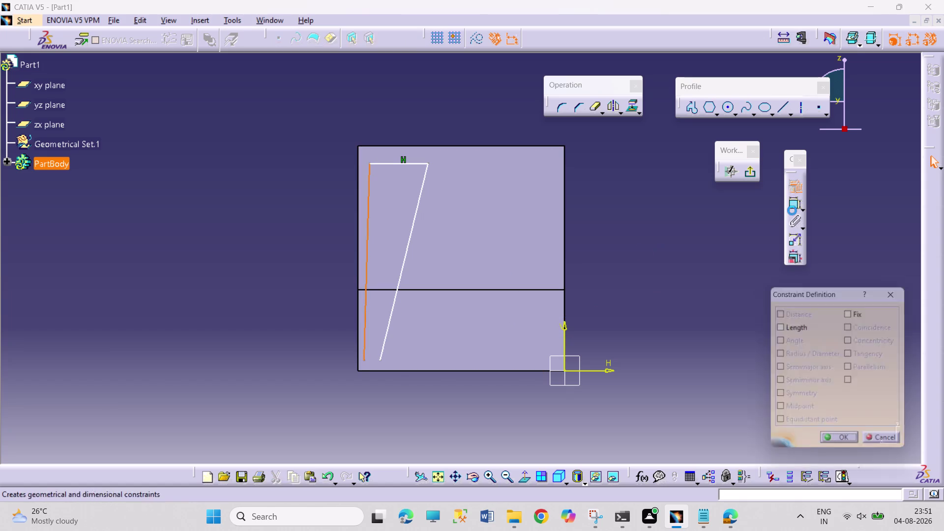
click(865, 415)
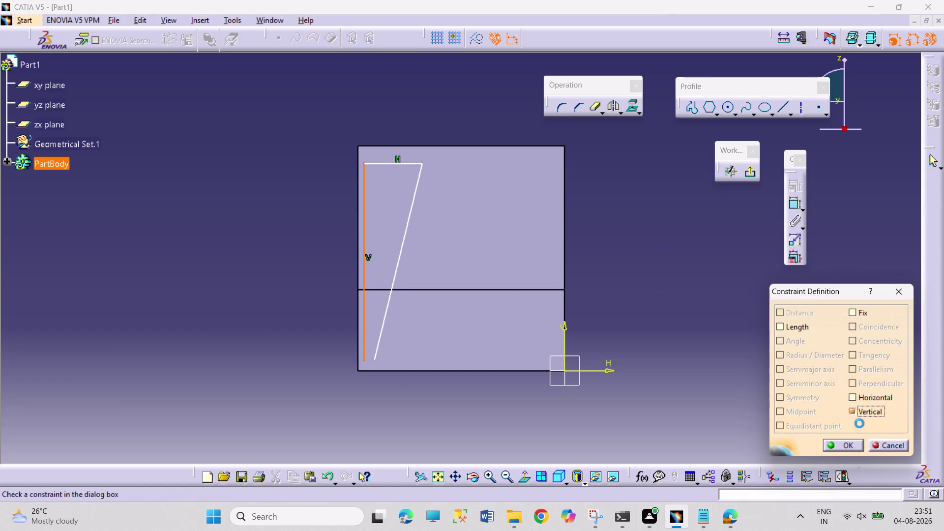
click(843, 445)
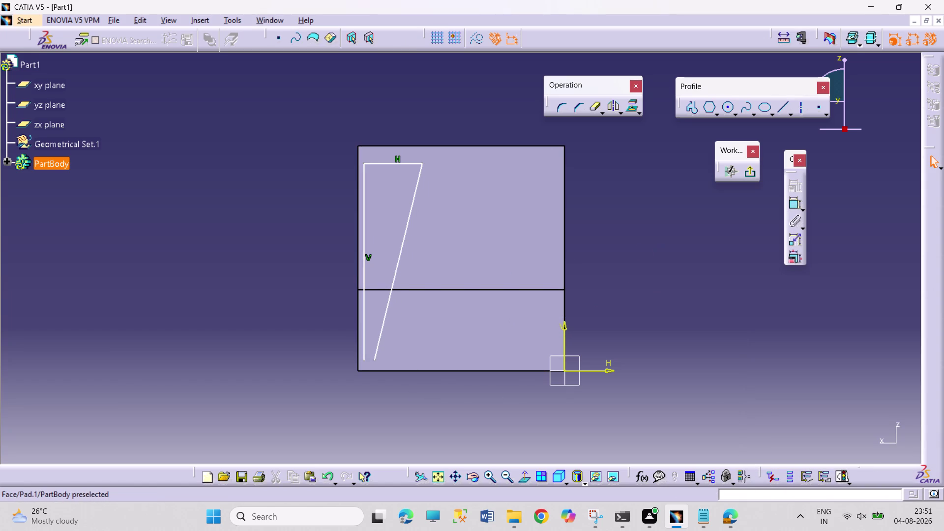
click(374, 360)
click(363, 358)
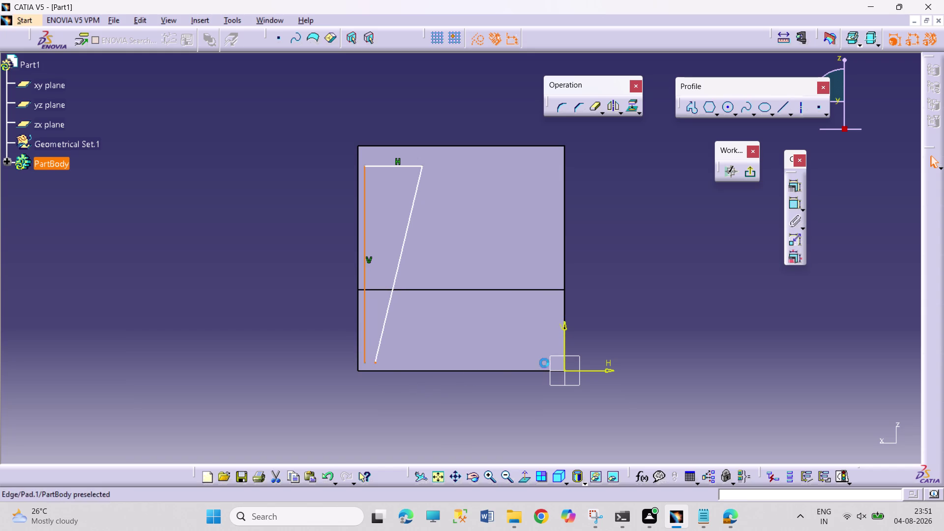
click(385, 417)
click(363, 362)
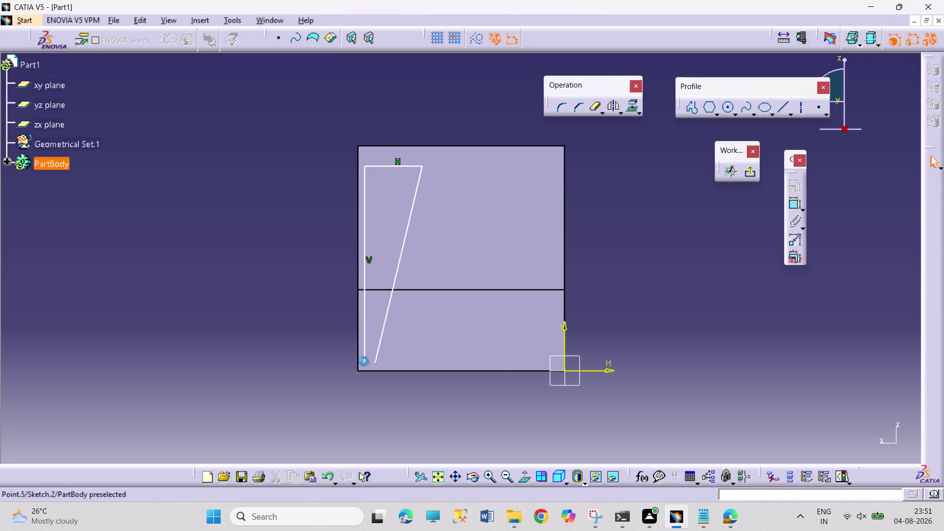
click(375, 361)
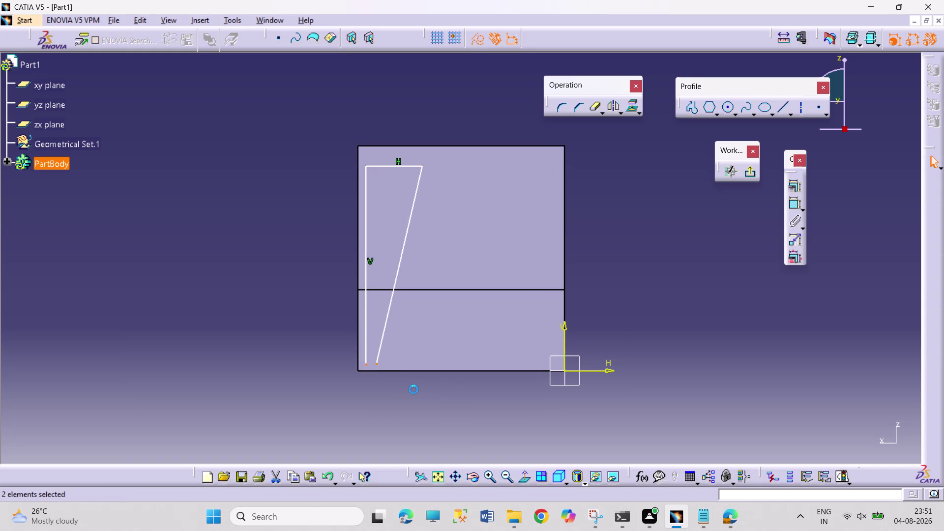
click(793, 187)
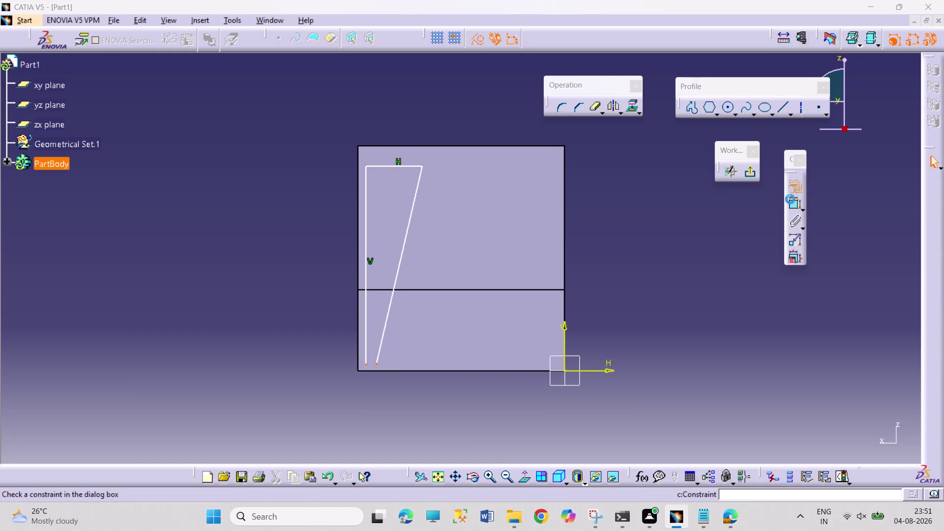
click(869, 327)
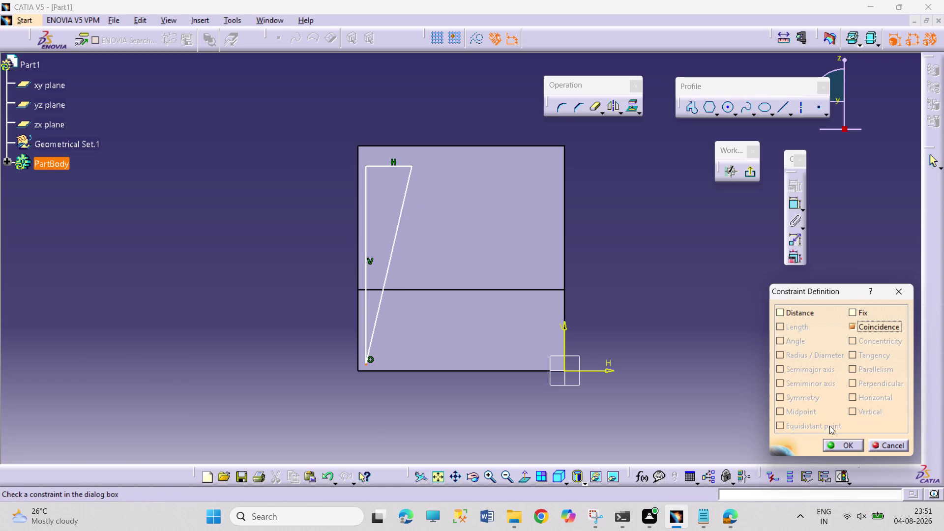
click(830, 445)
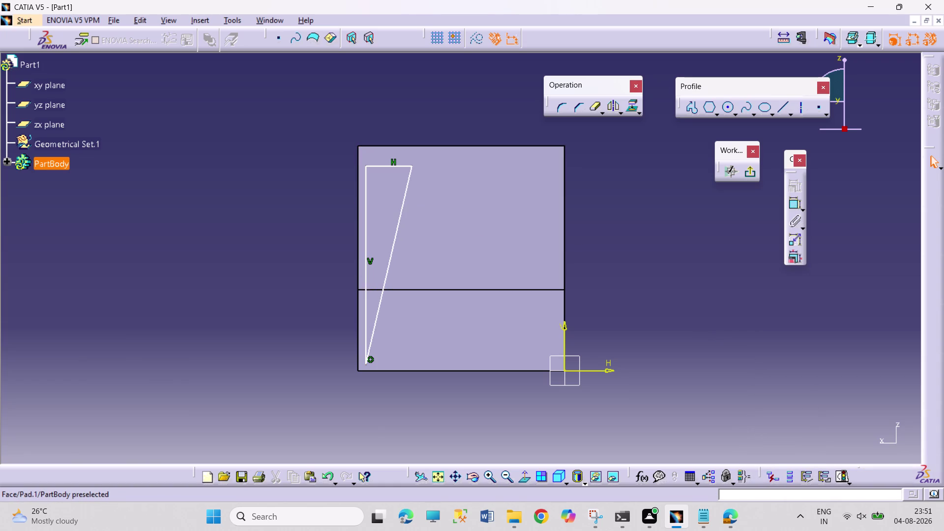
Make the triangle's left and top sides coincide with the rectangle's left and top edges.
click(367, 206)
click(358, 211)
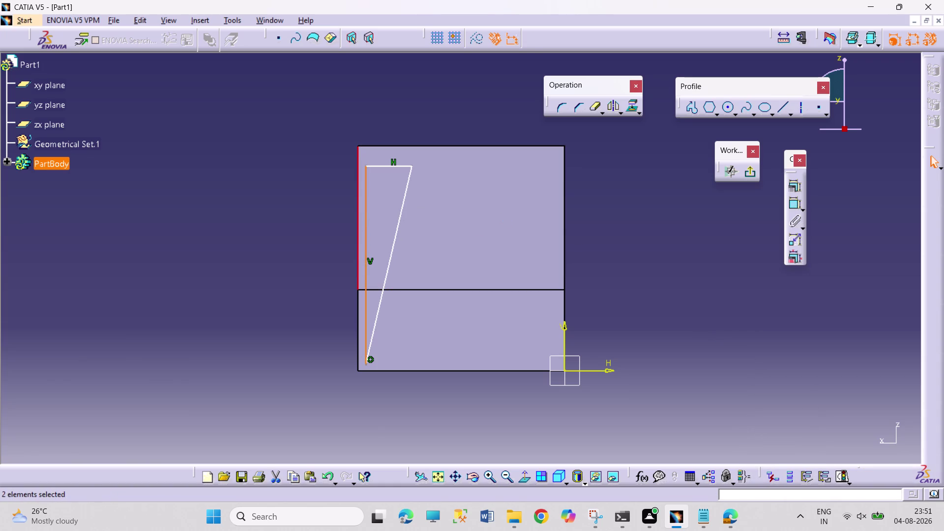
click(794, 184)
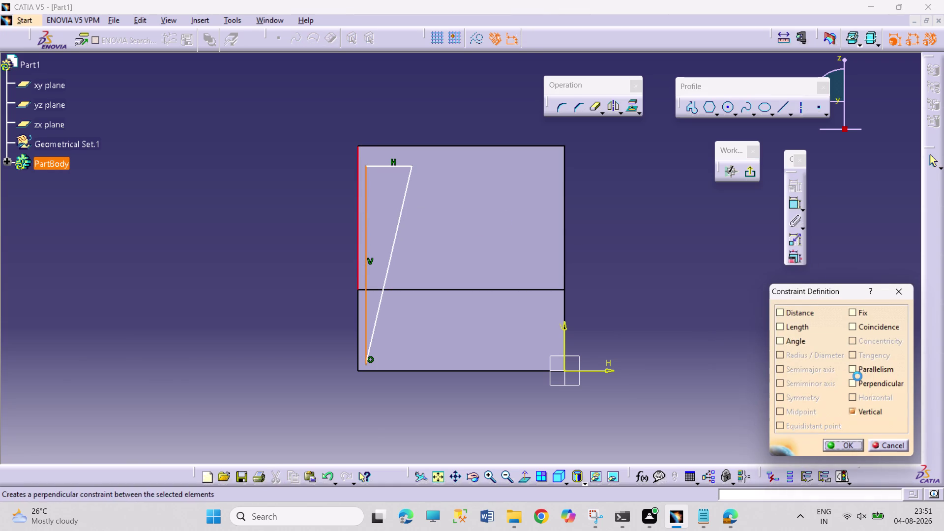
click(874, 328)
click(833, 446)
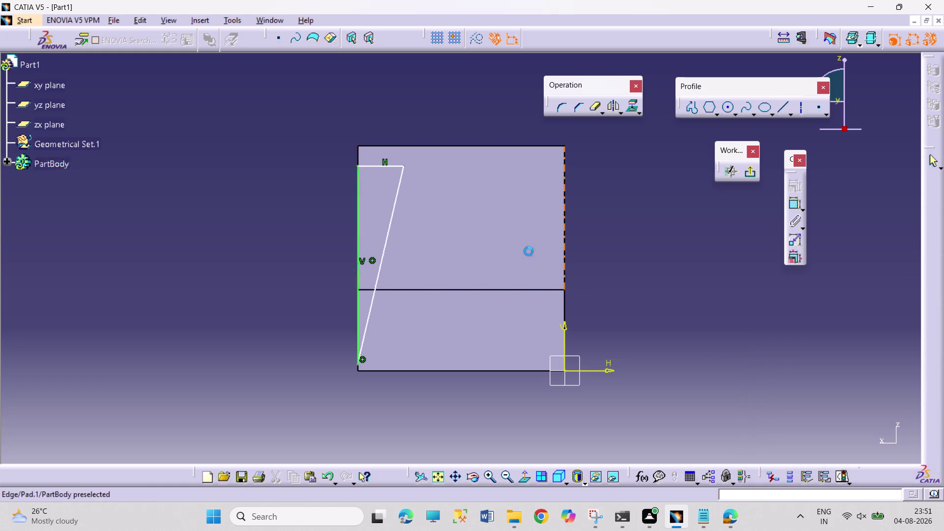
click(378, 167)
click(382, 148)
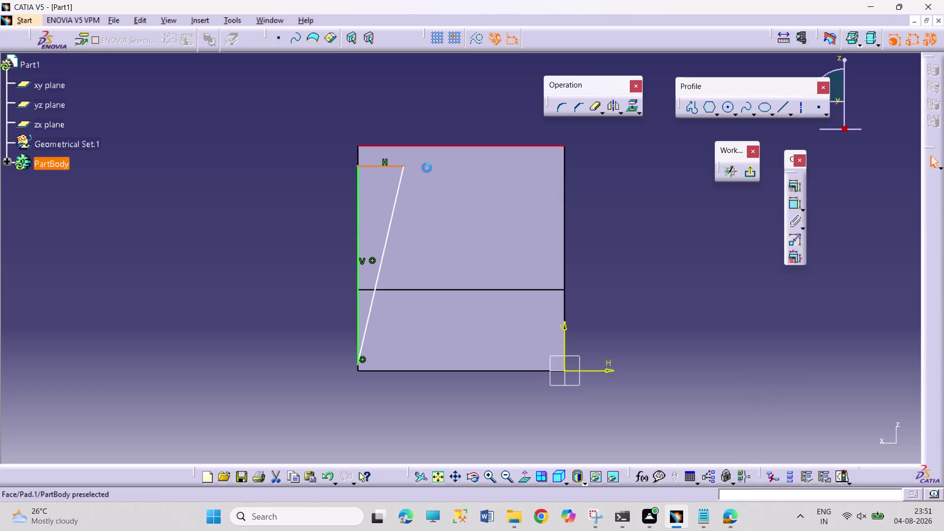
click(793, 186)
click(868, 324)
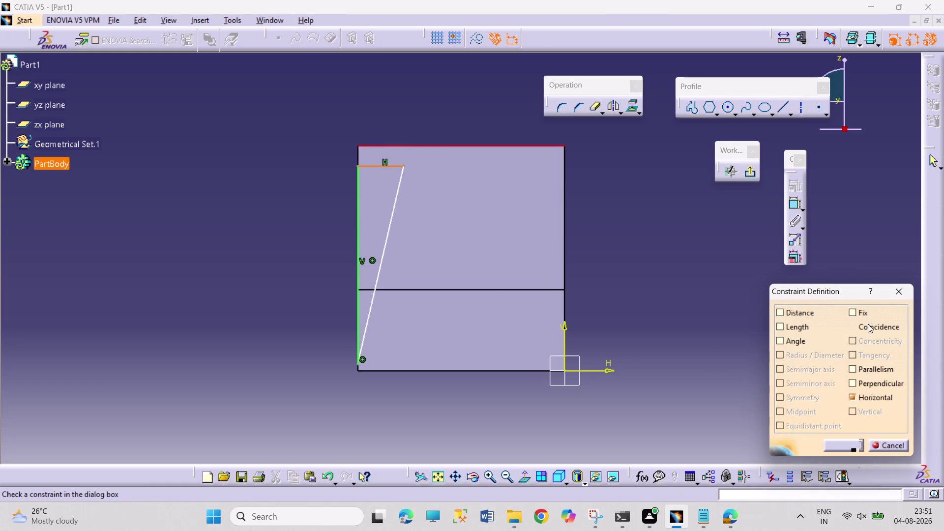
click(835, 443)
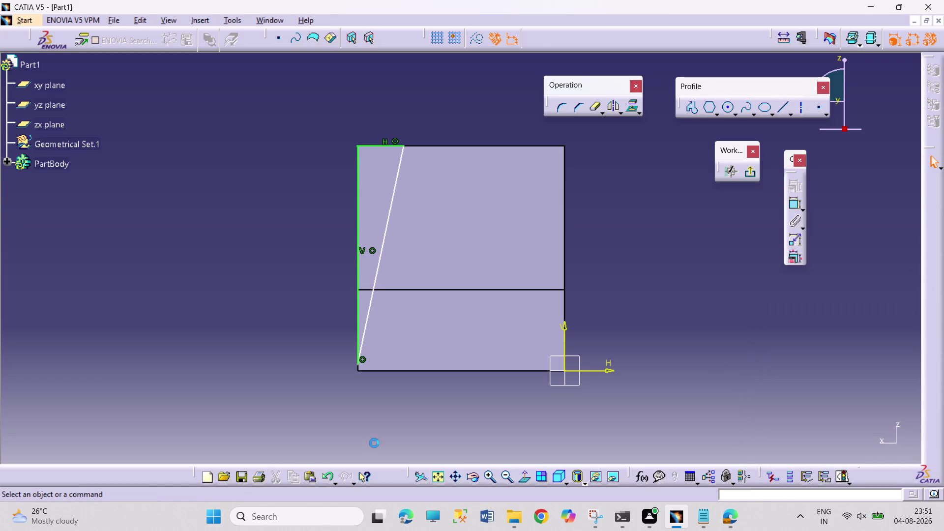
Place the triangle's bottom vertex on the rectangle's bottom edge.
click(357, 364)
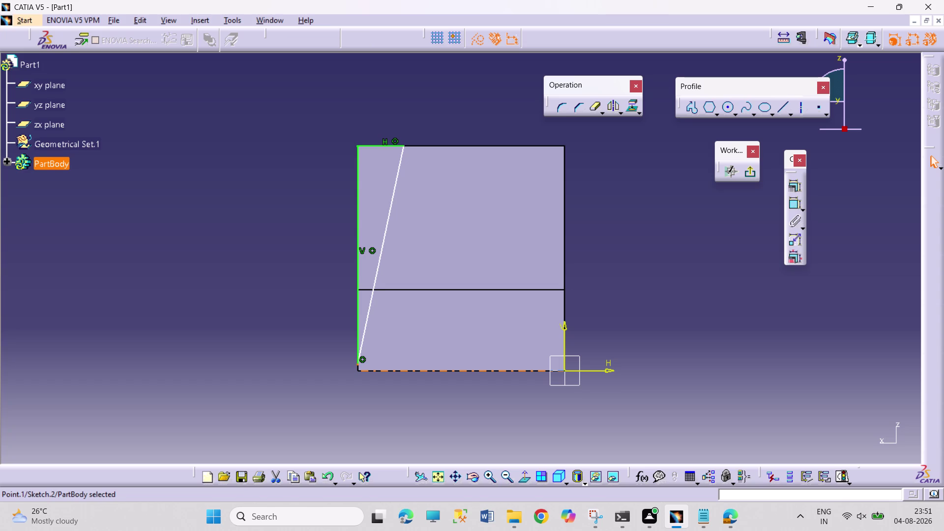
click(358, 372)
click(797, 186)
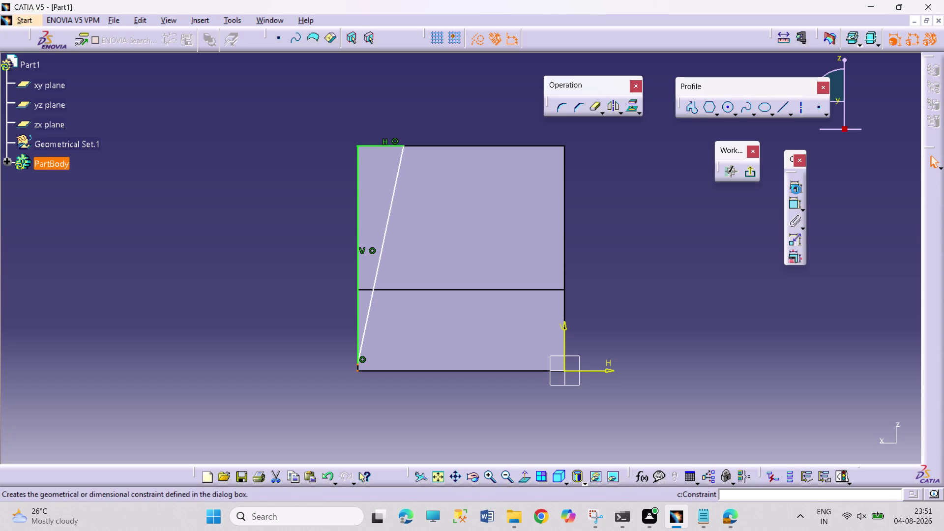
click(880, 328)
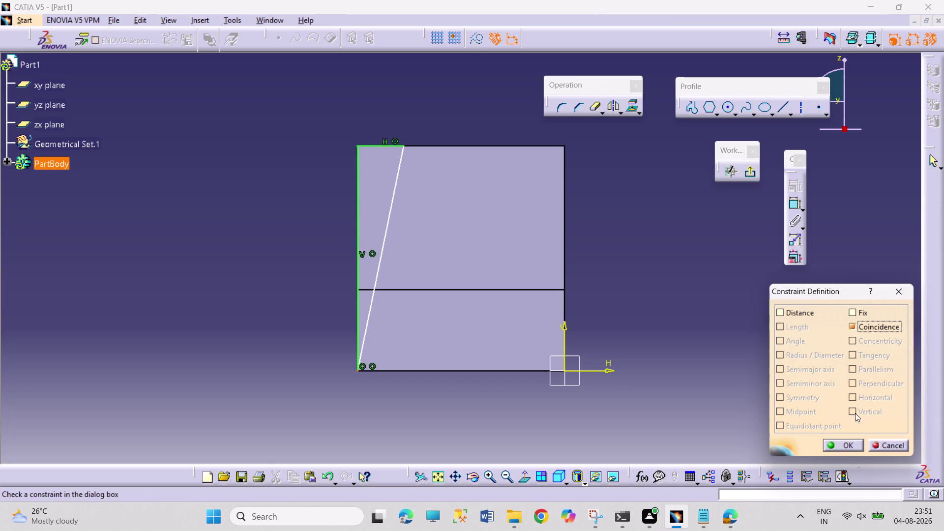
click(841, 445)
click(793, 205)
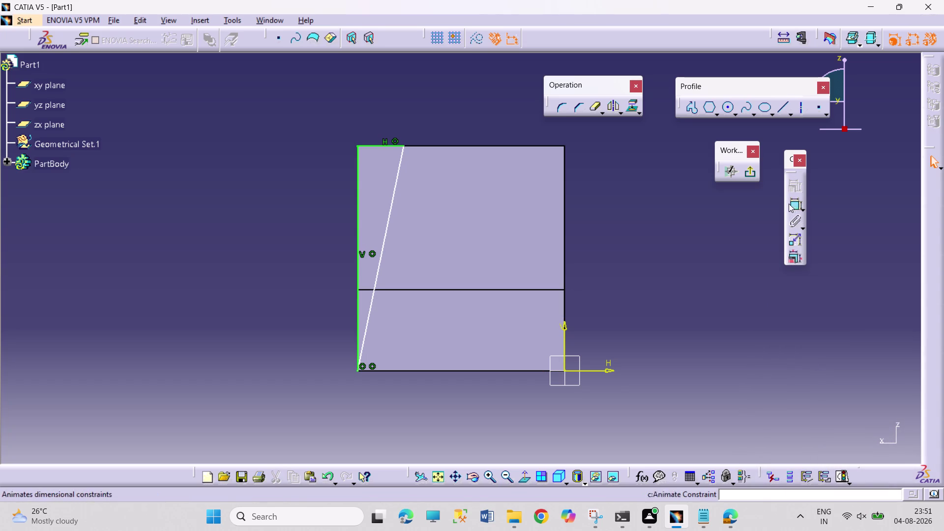
click(383, 147)
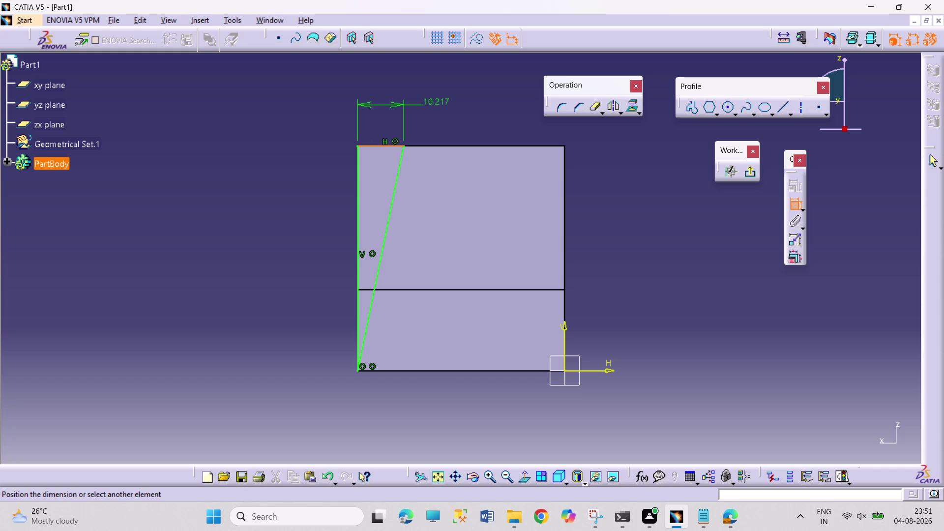
Dimension the wedge's top edge, setting it first to 4 mm, then to 7 mm.
click(447, 106)
double_click(448, 101)
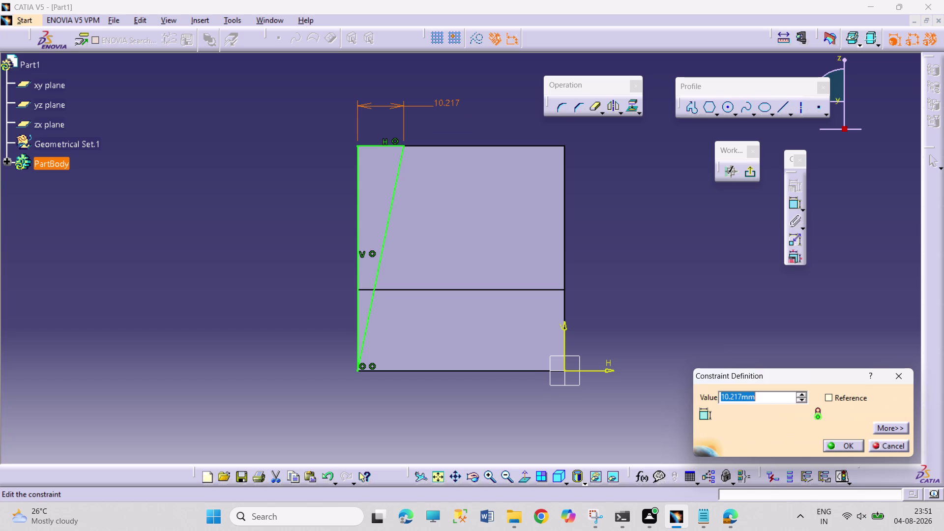
key(4)
key(Return)
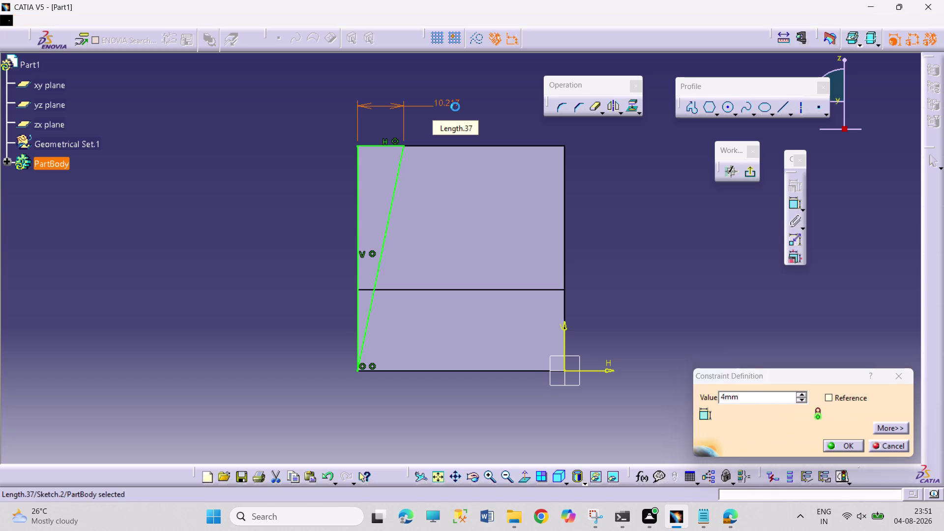
click(491, 106)
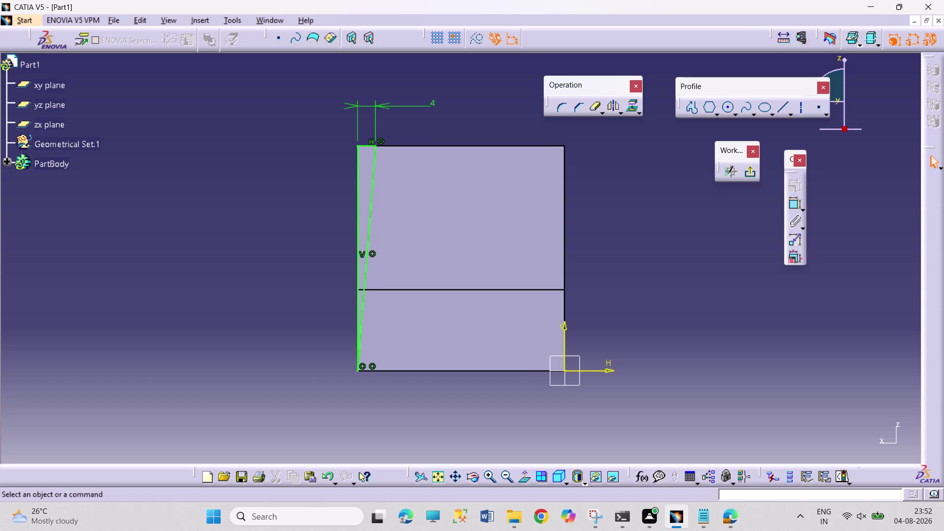
double_click(432, 102)
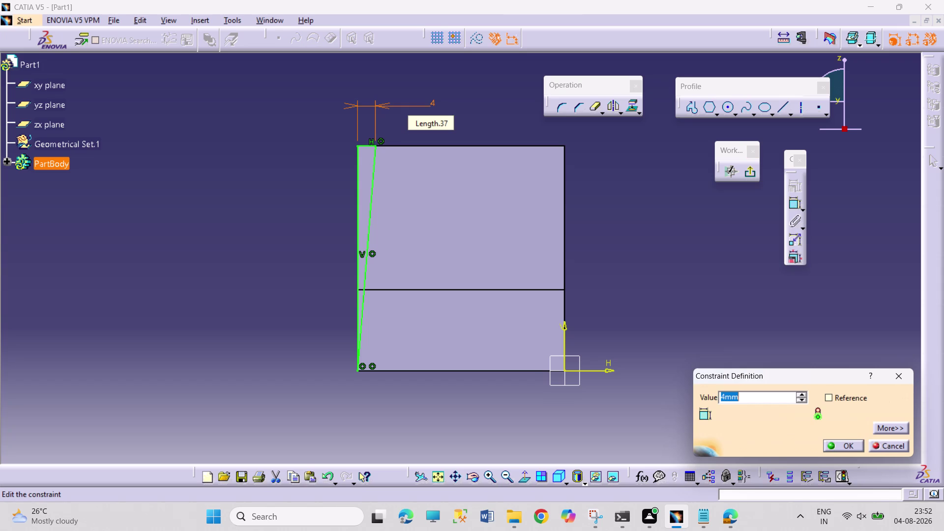
key(7)
key(Return)
click(481, 125)
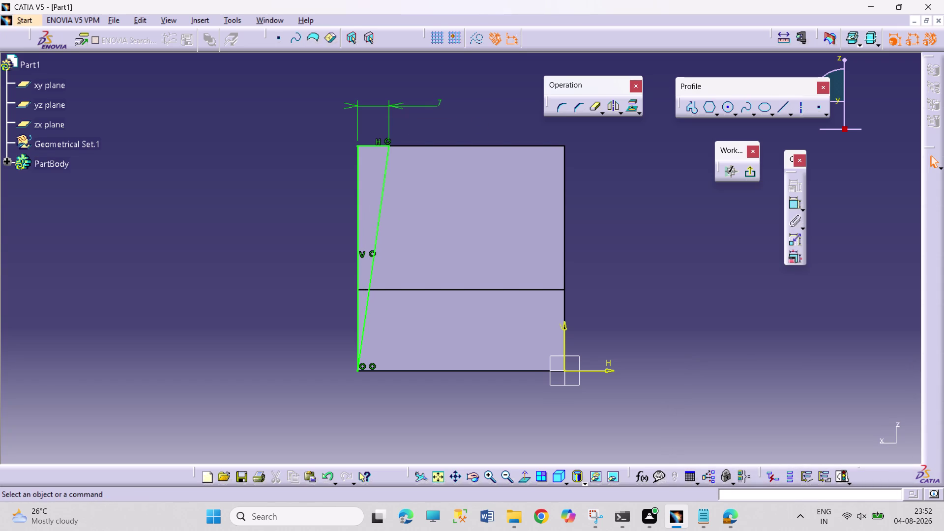
Select the triangle's slanted, left and top sides and try mirroring them.
click(386, 178)
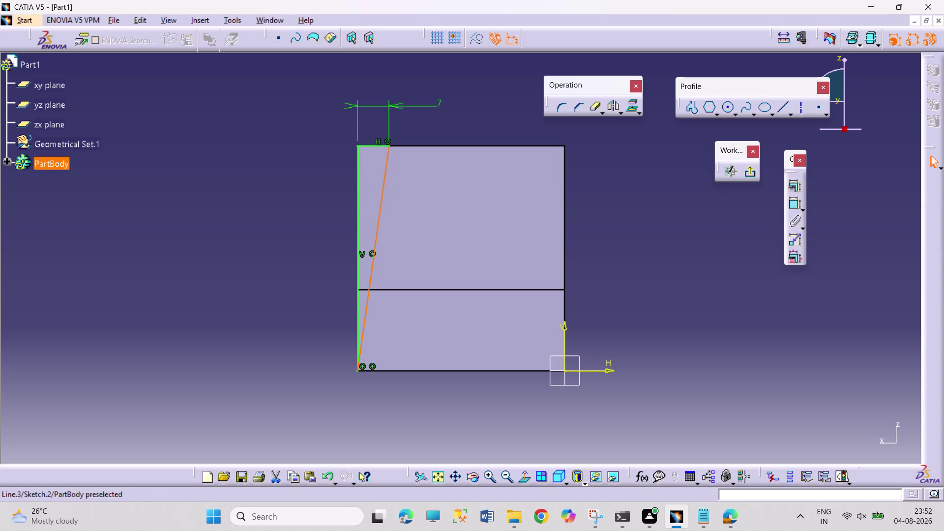
click(359, 195)
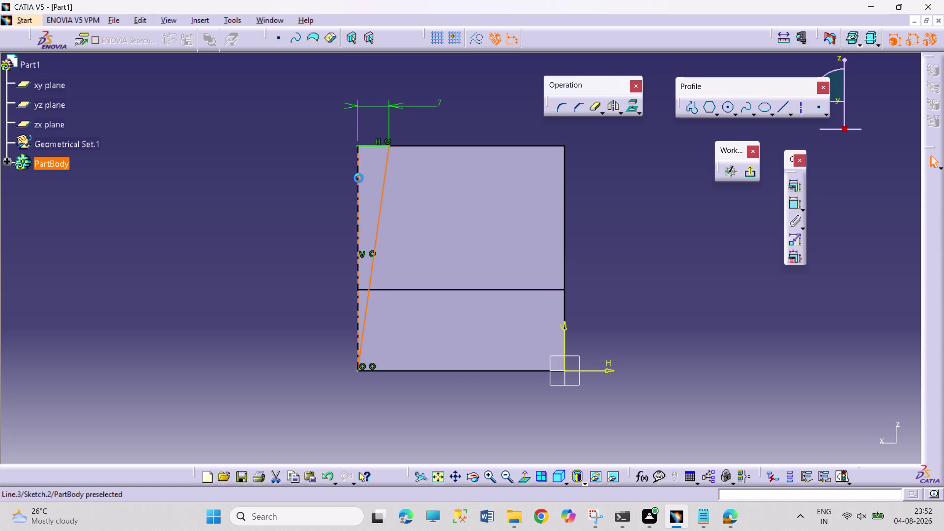
click(378, 143)
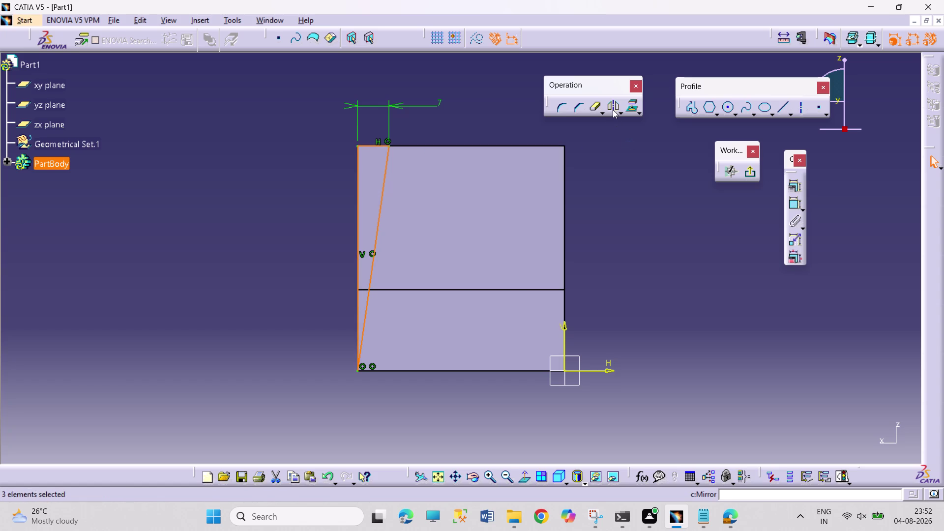
click(613, 108)
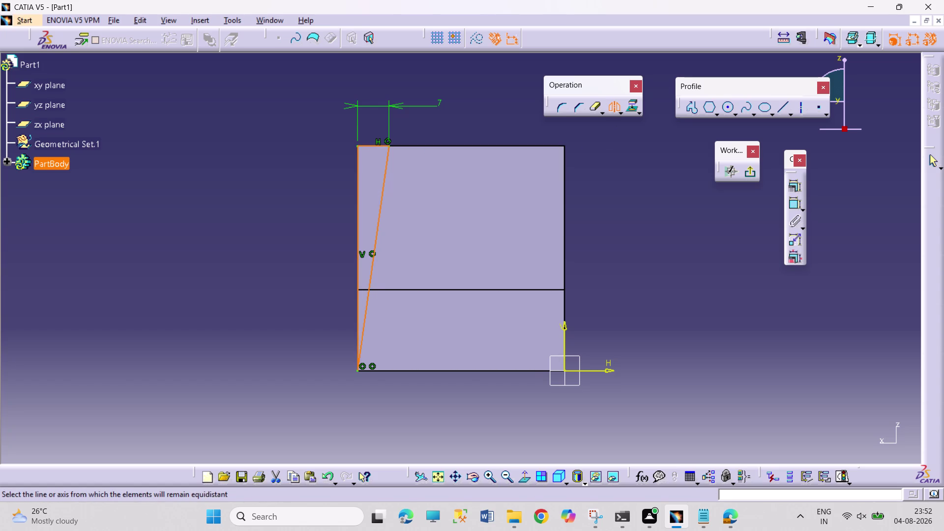
click(612, 108)
click(649, 189)
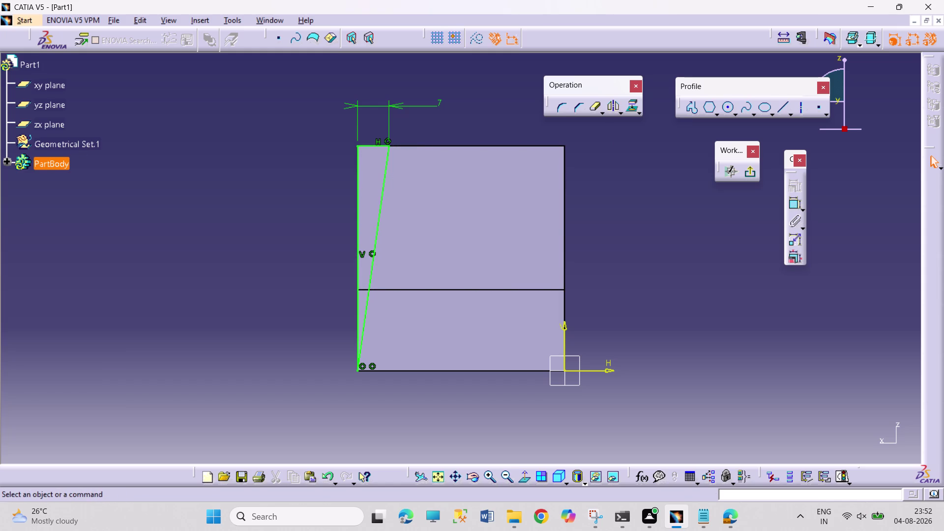
Delete the extra vertical line and the leftover top element.
right_click(356, 211)
click(386, 385)
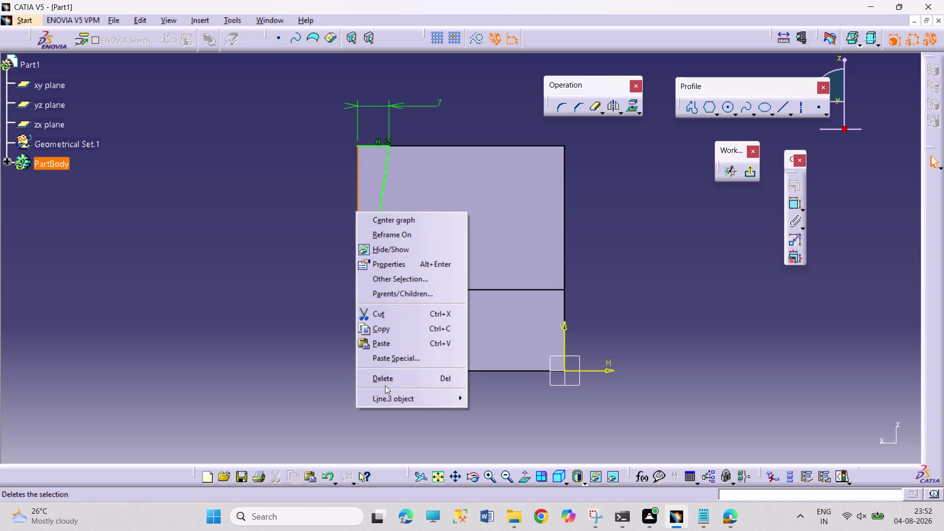
click(386, 376)
right_click(377, 145)
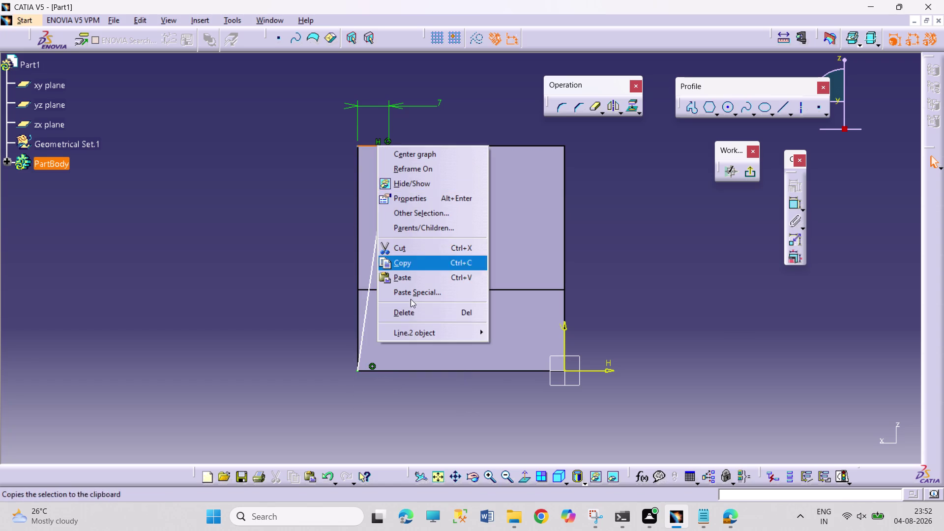
click(416, 308)
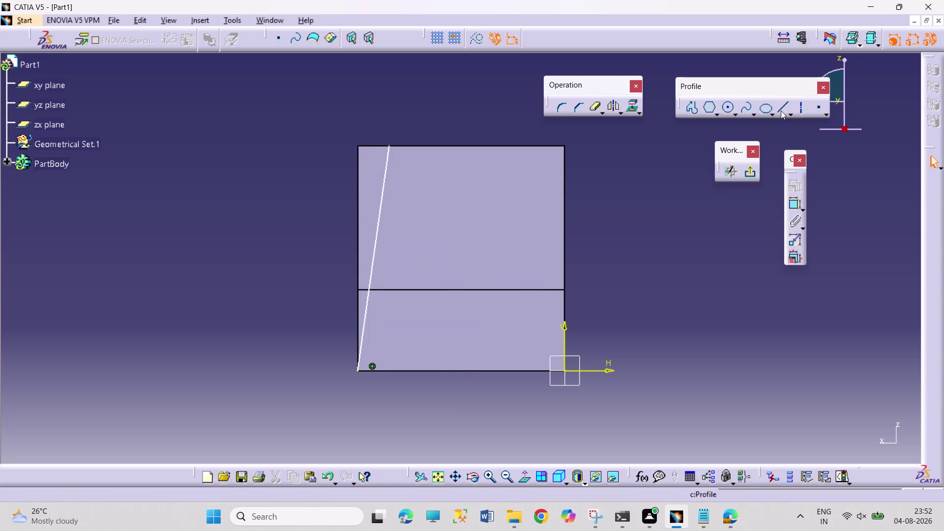
Draw the top line from the slanted line's top and dimension it 32 mm.
click(781, 110)
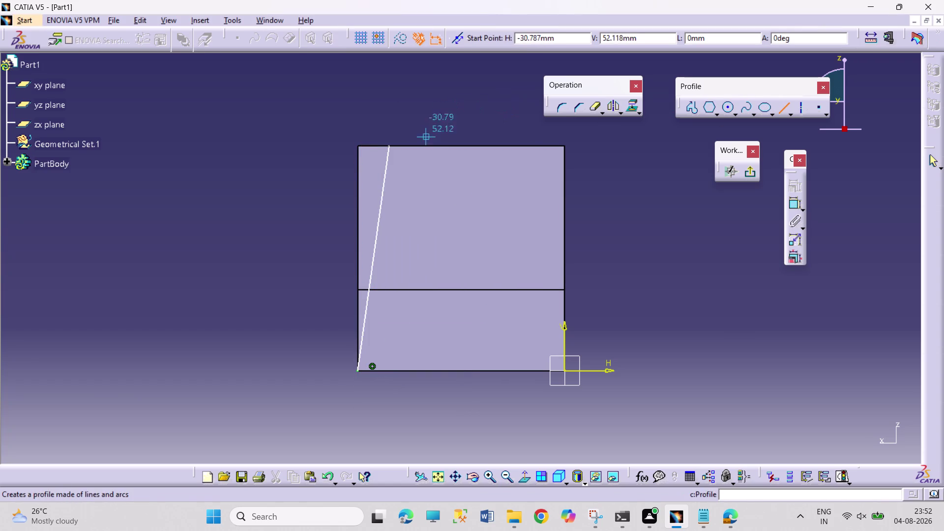
click(389, 145)
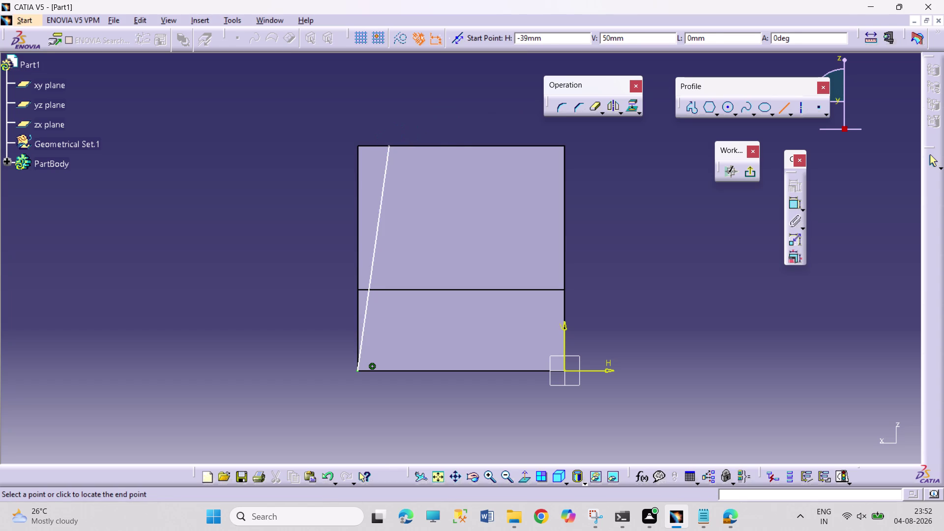
click(512, 146)
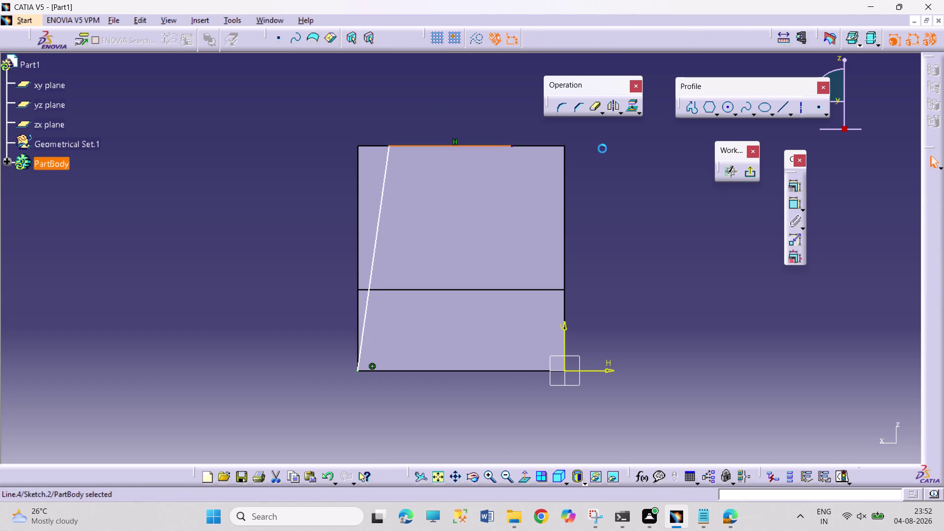
click(792, 202)
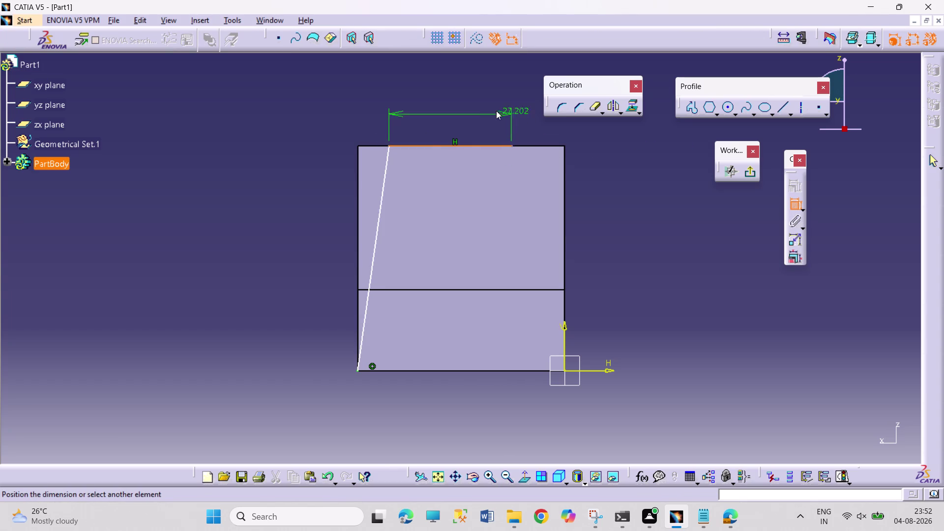
click(463, 112)
double_click(467, 106)
key(3)
key(2)
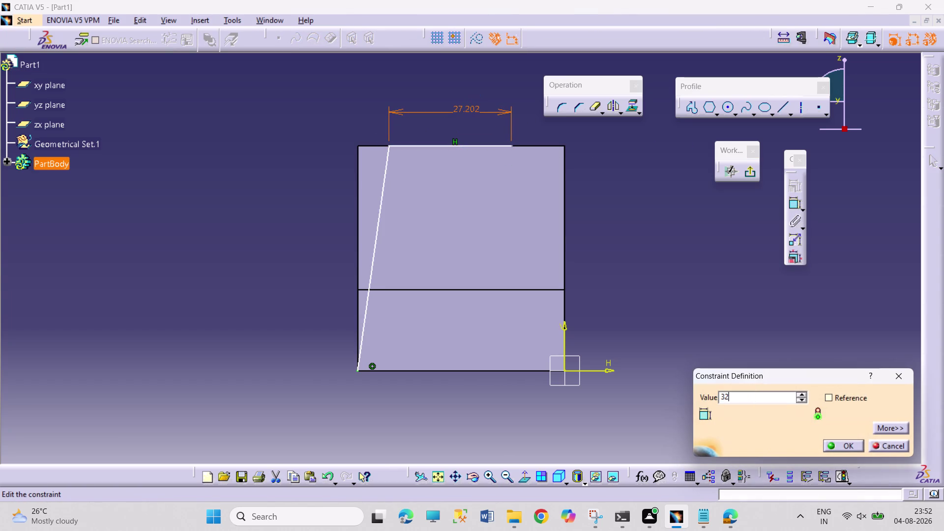
key(Return)
click(610, 213)
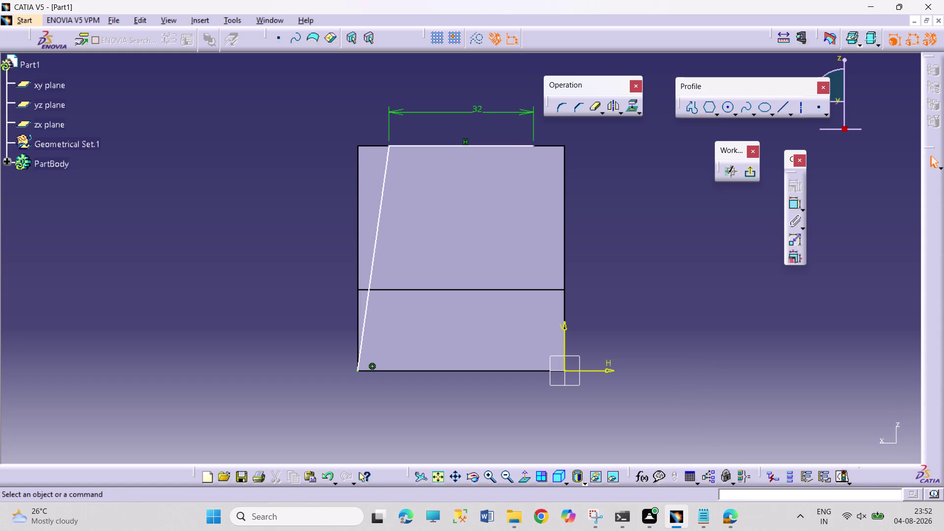
Draw the right slanted line and make its lower end coincide with the origin.
click(778, 111)
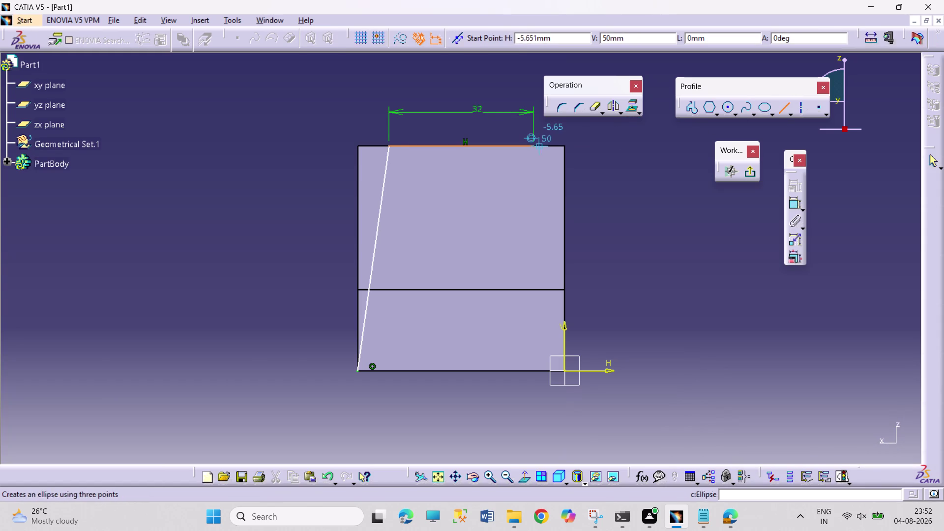
click(531, 146)
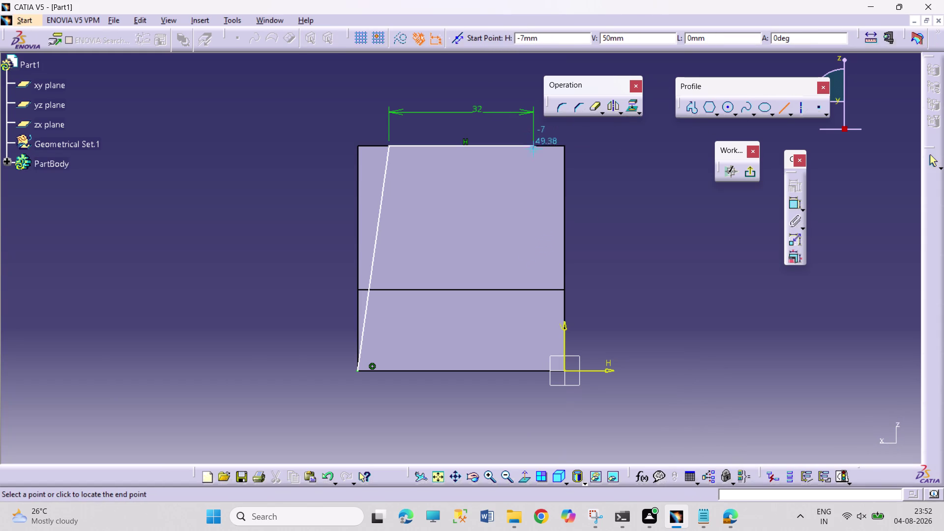
click(548, 346)
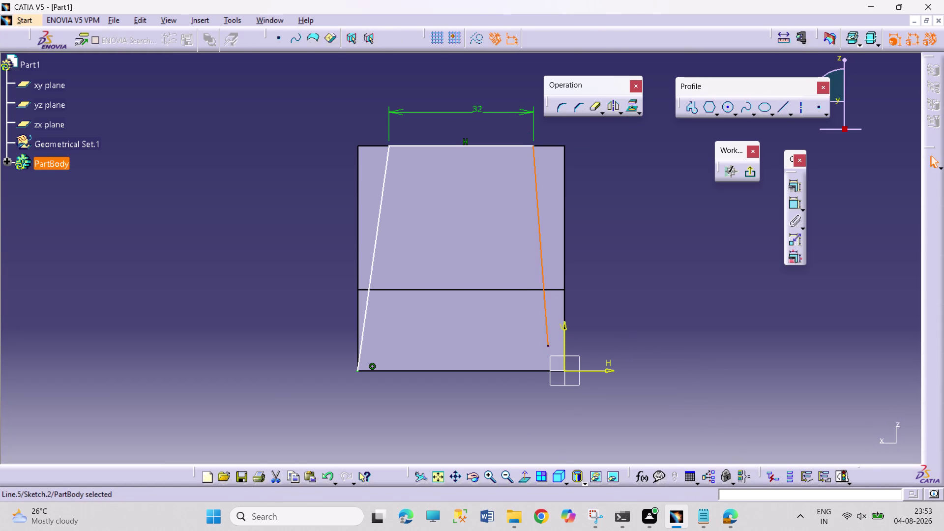
drag(637, 340, 643, 345)
click(549, 346)
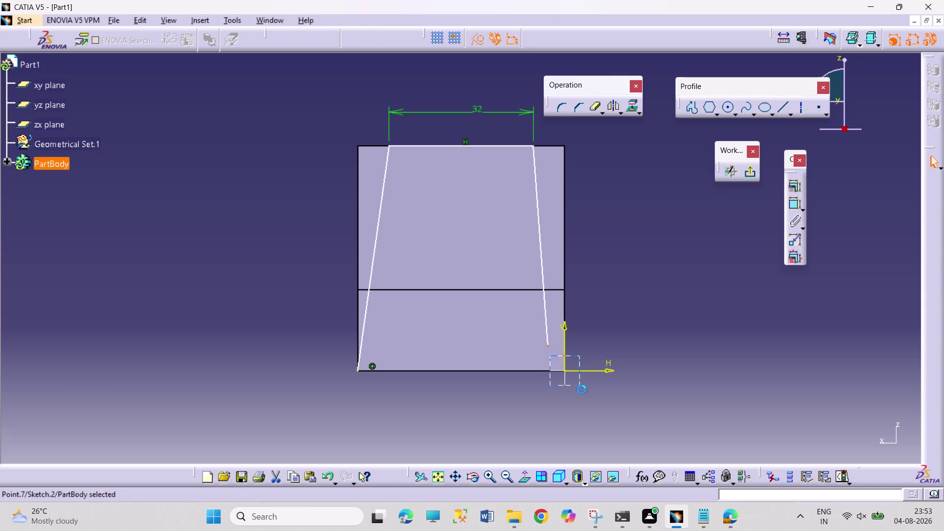
click(565, 370)
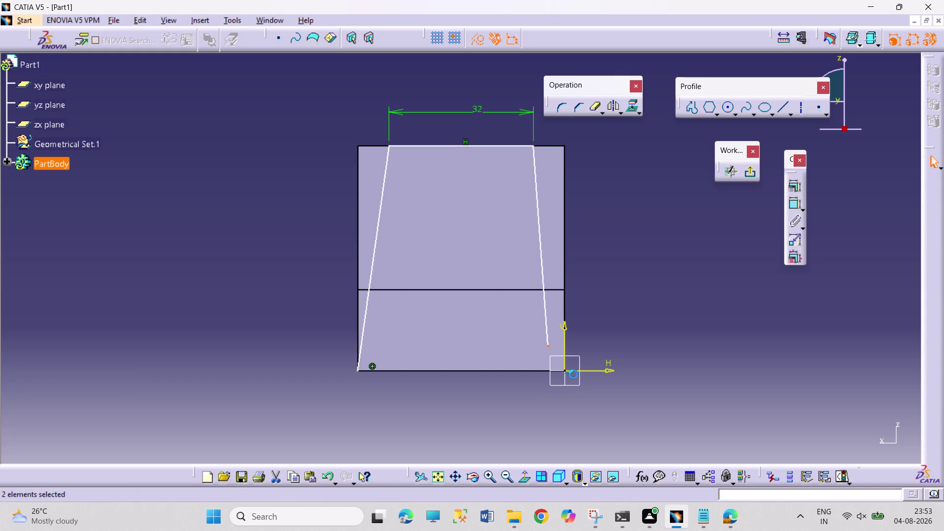
click(799, 185)
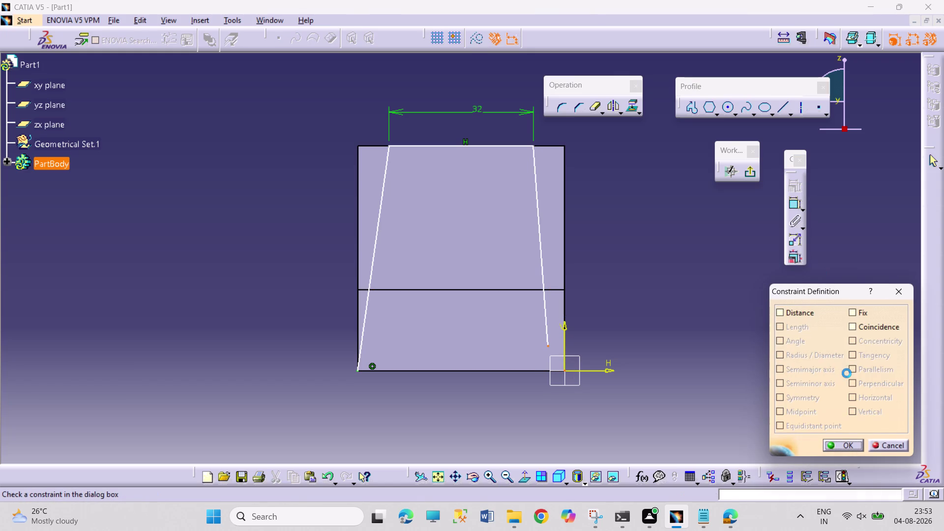
drag(870, 326, 872, 335)
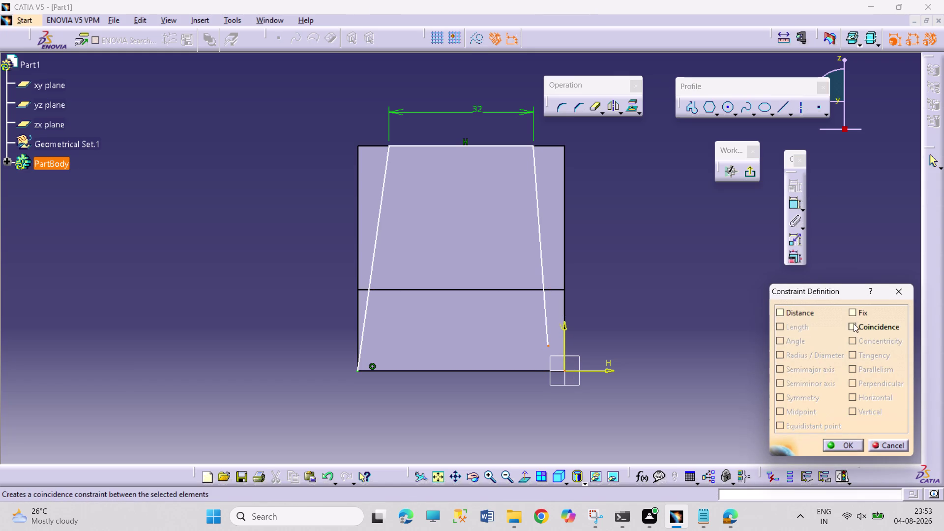
click(854, 323)
click(836, 445)
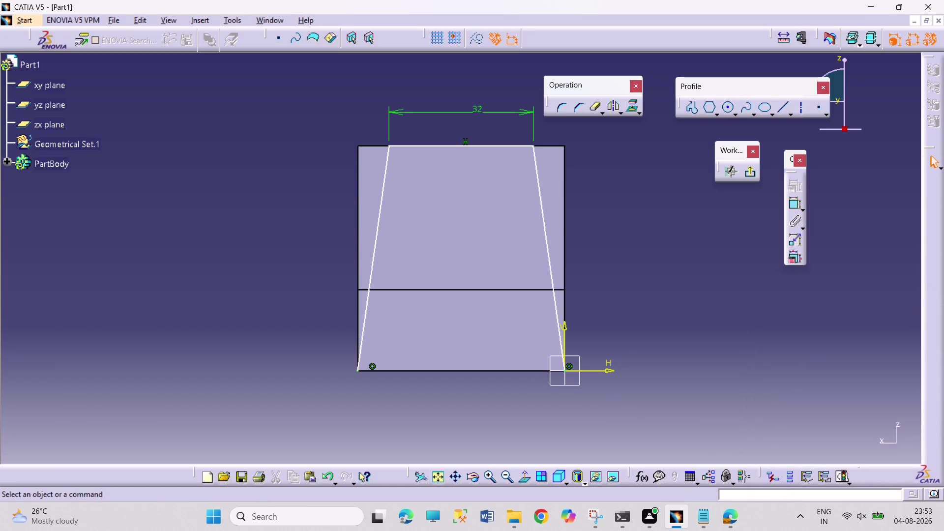
Project the part's bottom edge into the sketch and exit the sketcher.
click(508, 371)
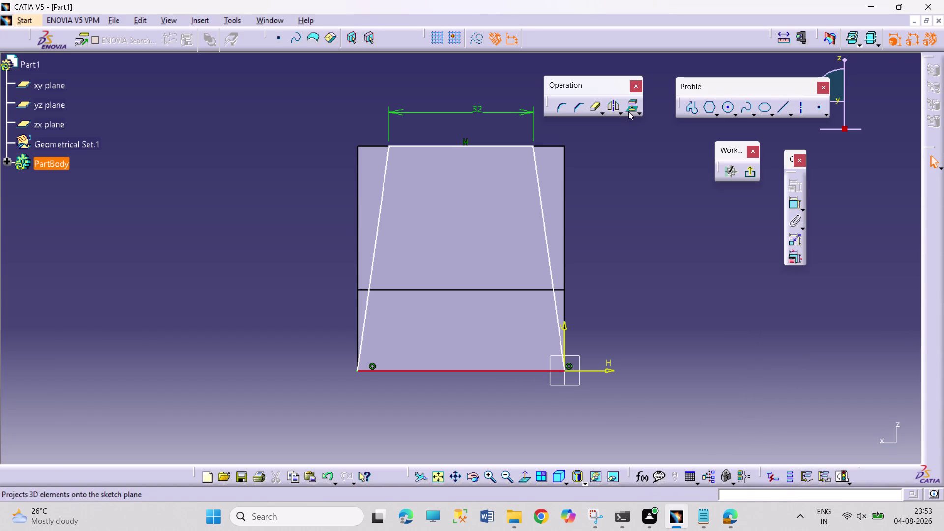
click(629, 109)
click(637, 257)
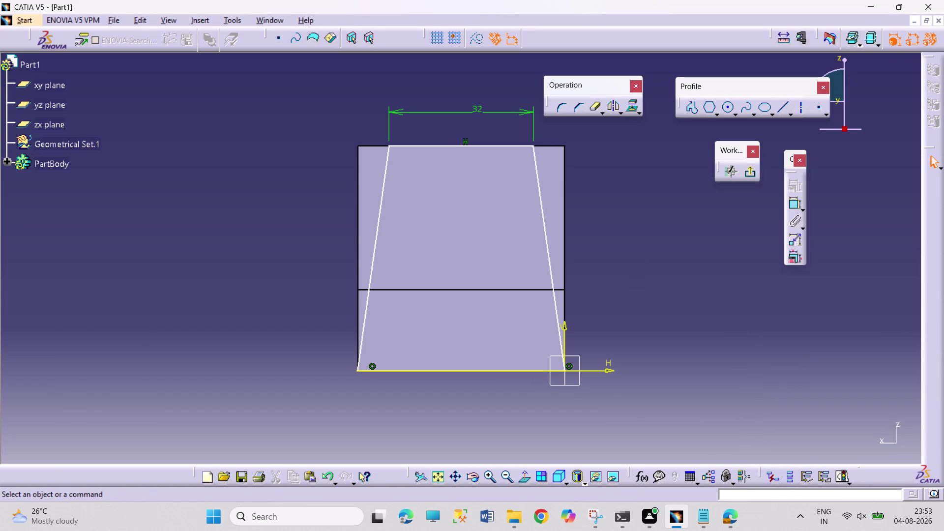
click(752, 174)
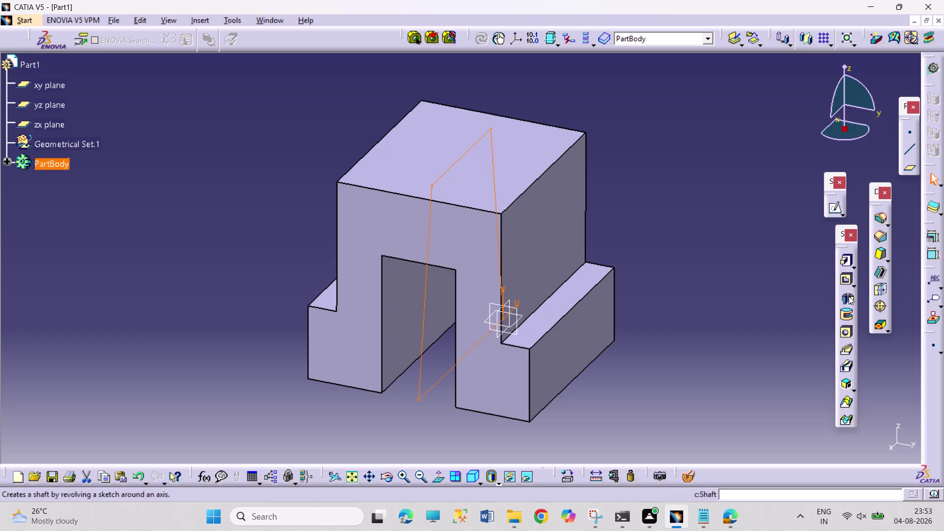
Cut a 46 mm pocket with Mirrored extent from the trapezoid sketch.
click(845, 281)
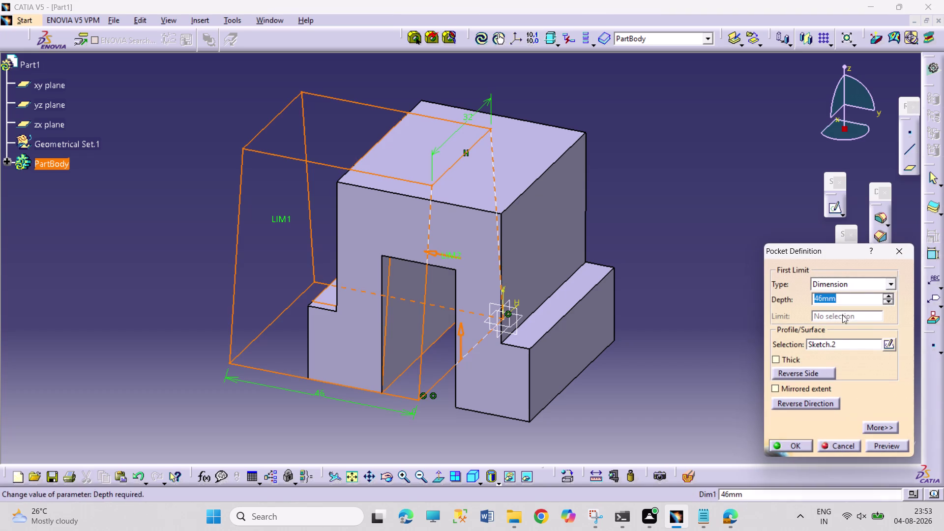
click(783, 391)
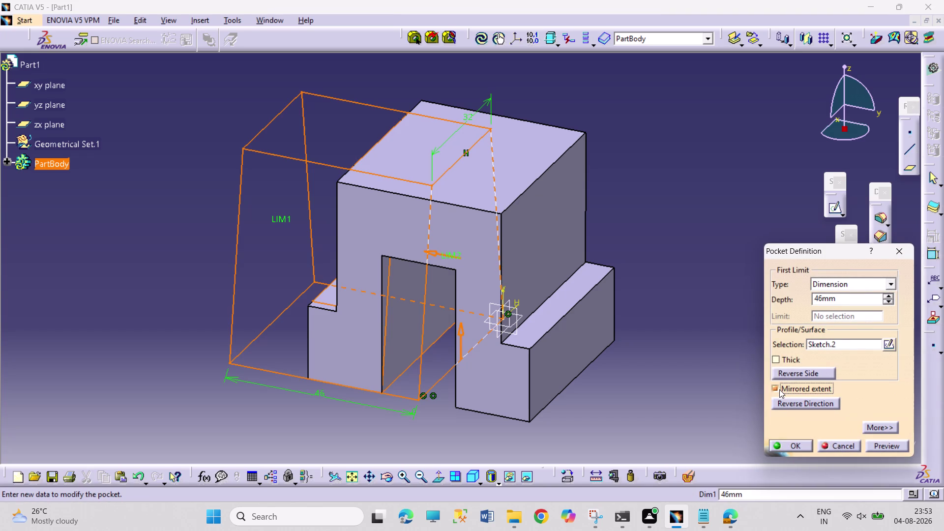
click(796, 373)
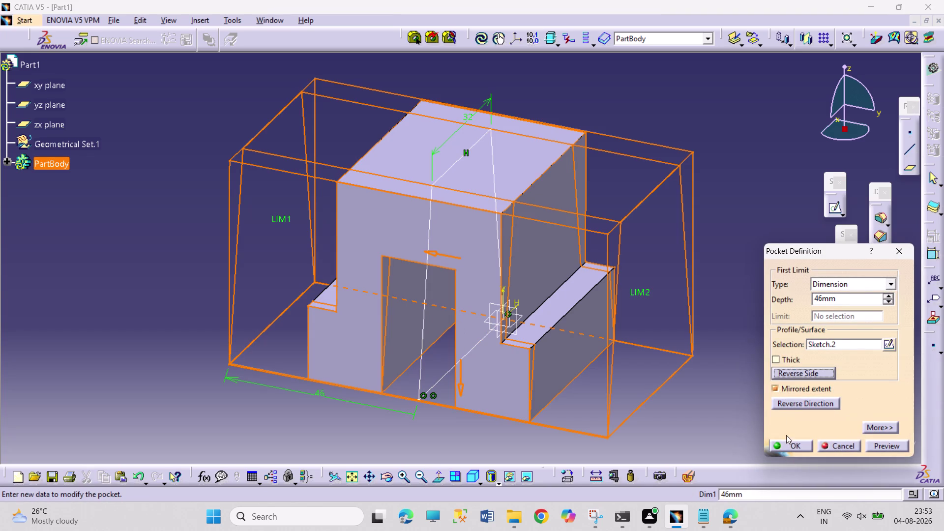
click(788, 441)
click(741, 421)
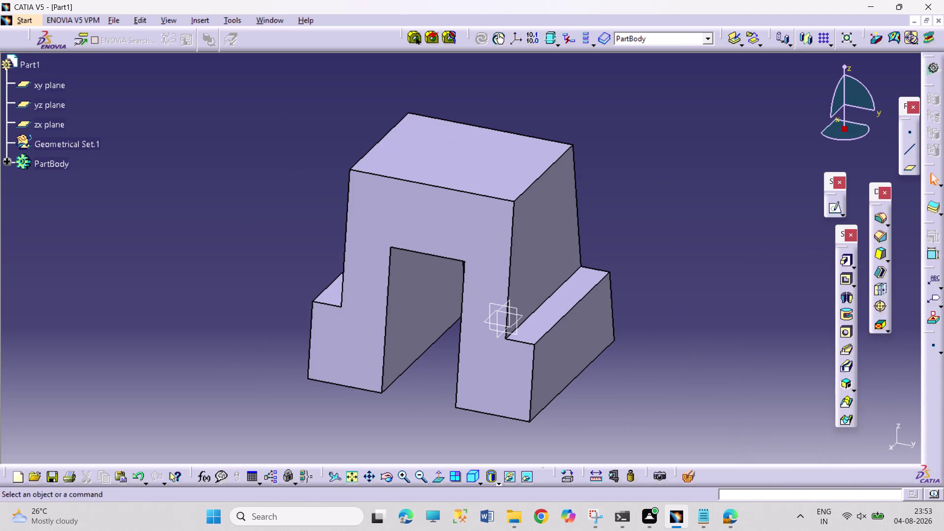
drag(389, 473, 384, 466)
click(266, 336)
click(390, 476)
drag(306, 323, 499, 301)
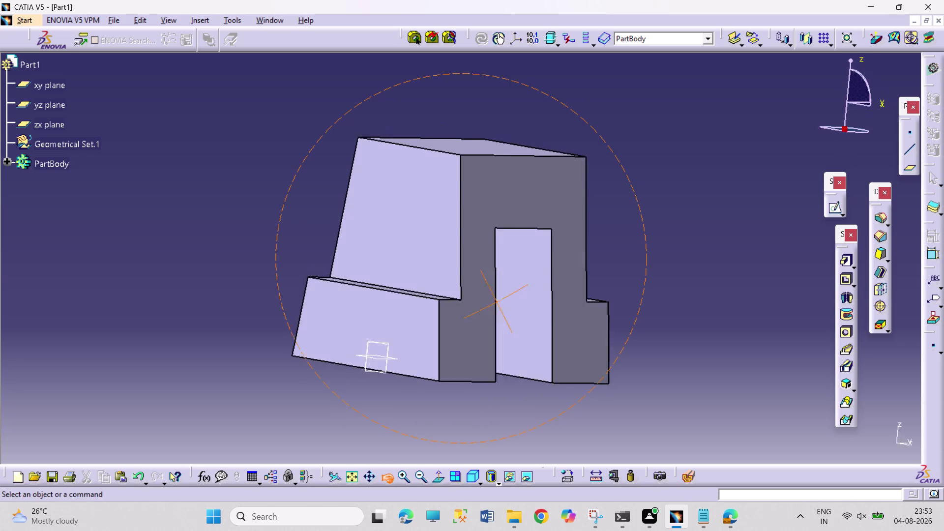
Orbit the tapered part to view it from several sides, then begin saving with Ctrl+S.
drag(499, 301, 323, 318)
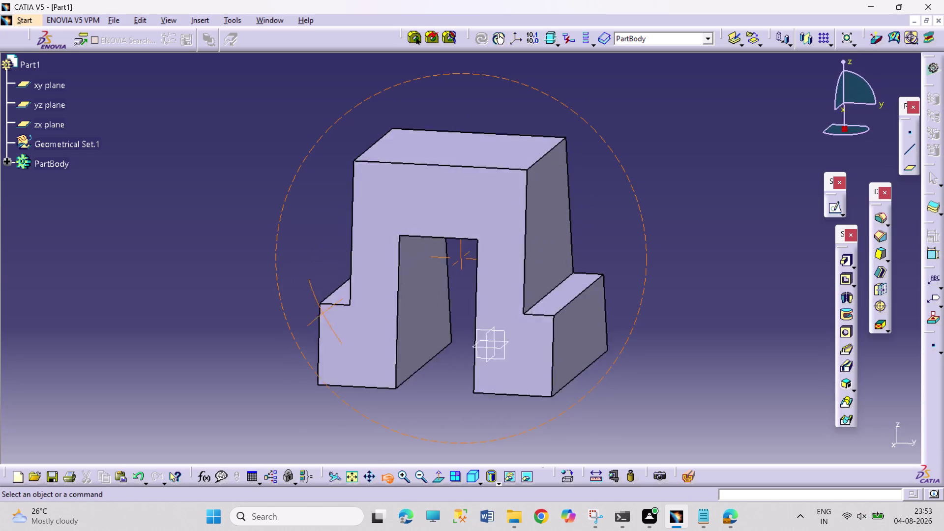
drag(323, 318, 340, 280)
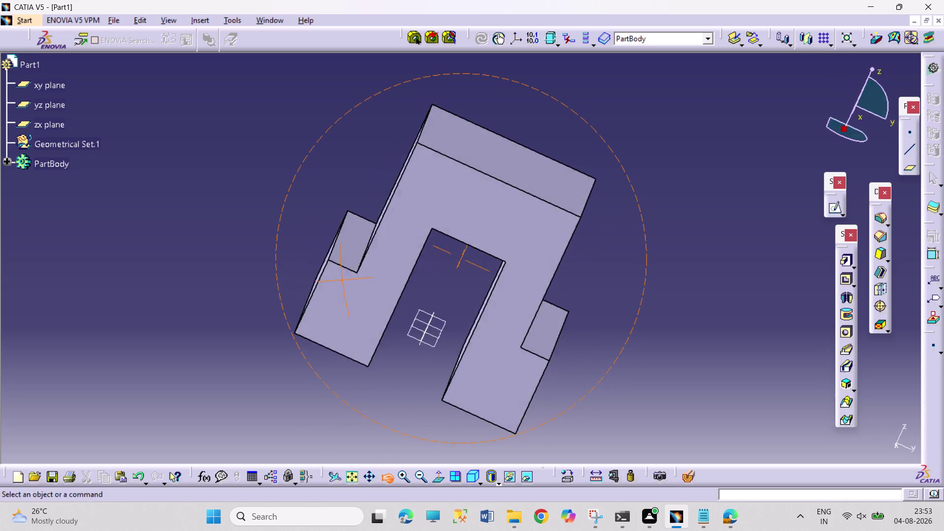
drag(341, 280, 453, 327)
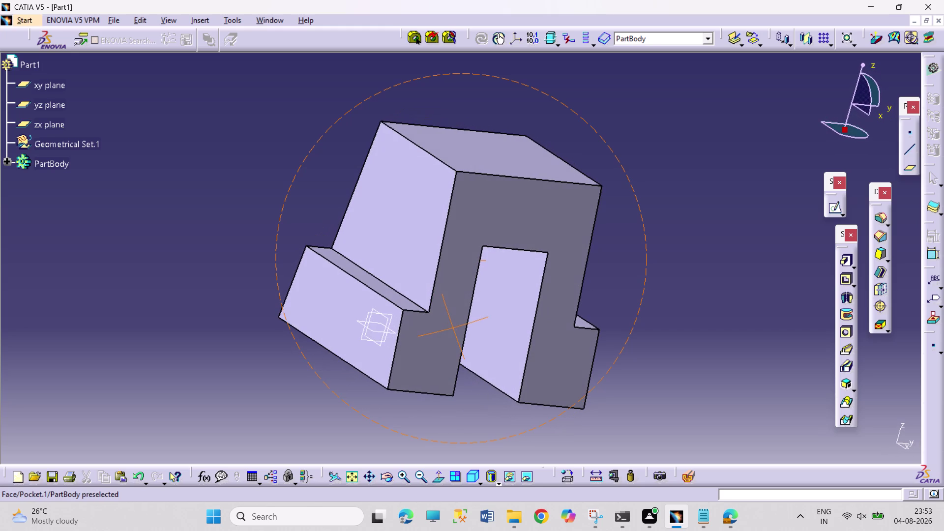
click(387, 479)
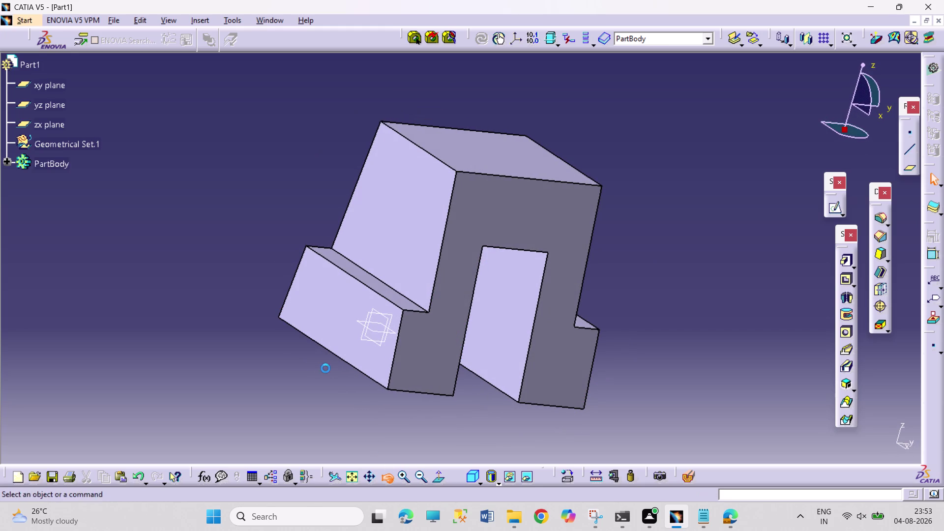
drag(325, 368, 301, 372)
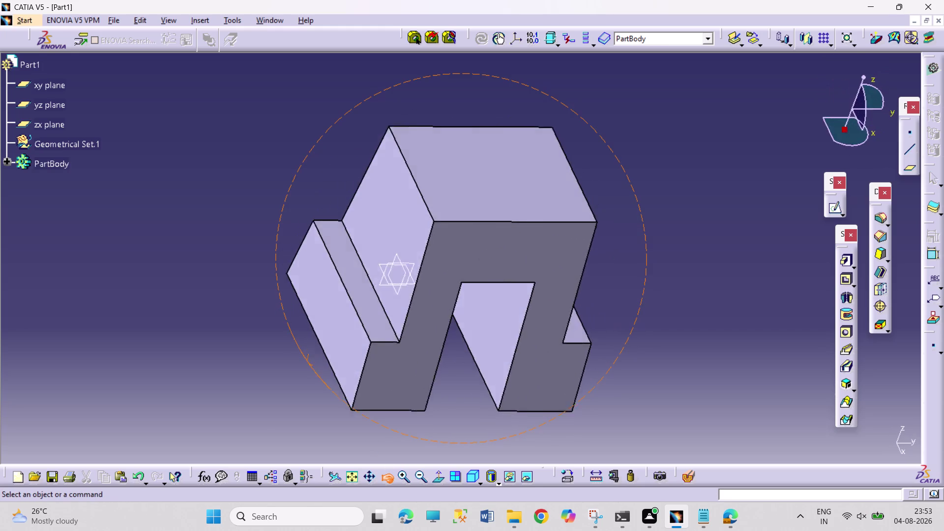
drag(301, 372, 375, 405)
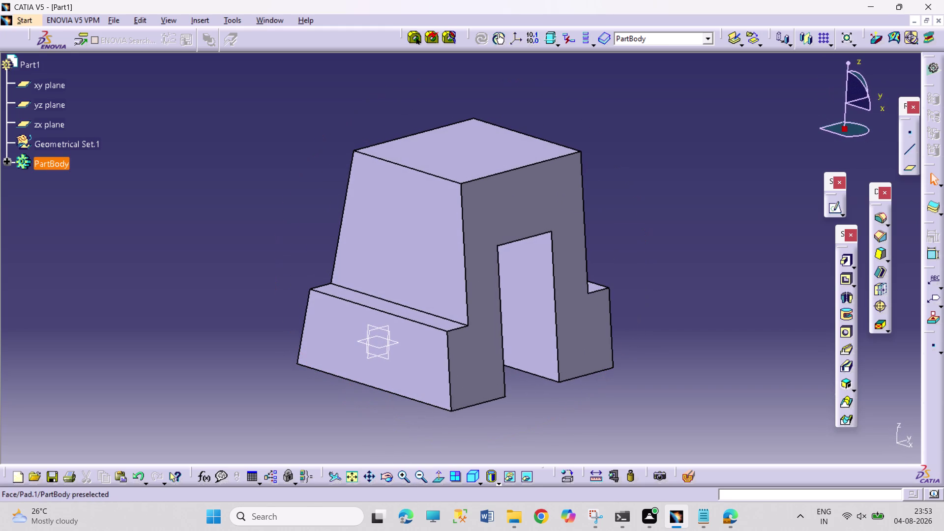
click(394, 474)
drag(505, 413, 454, 401)
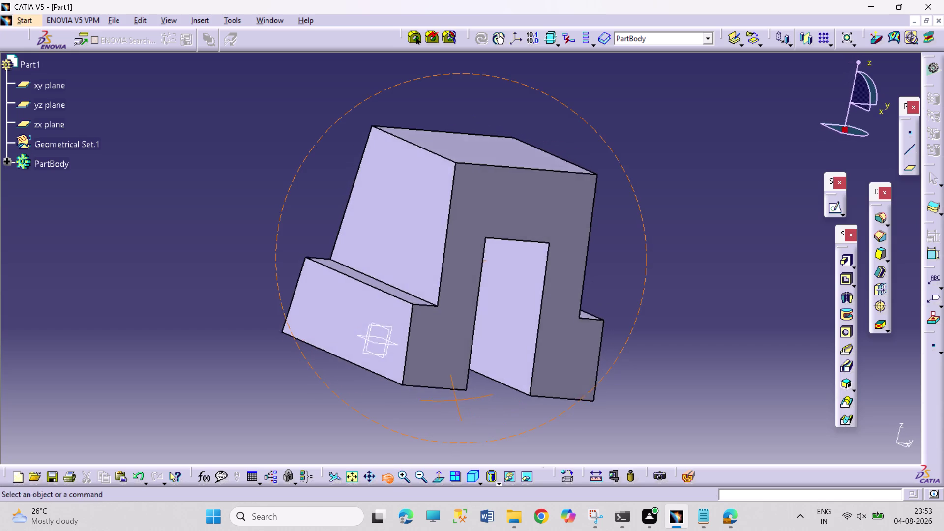
drag(454, 400, 457, 411)
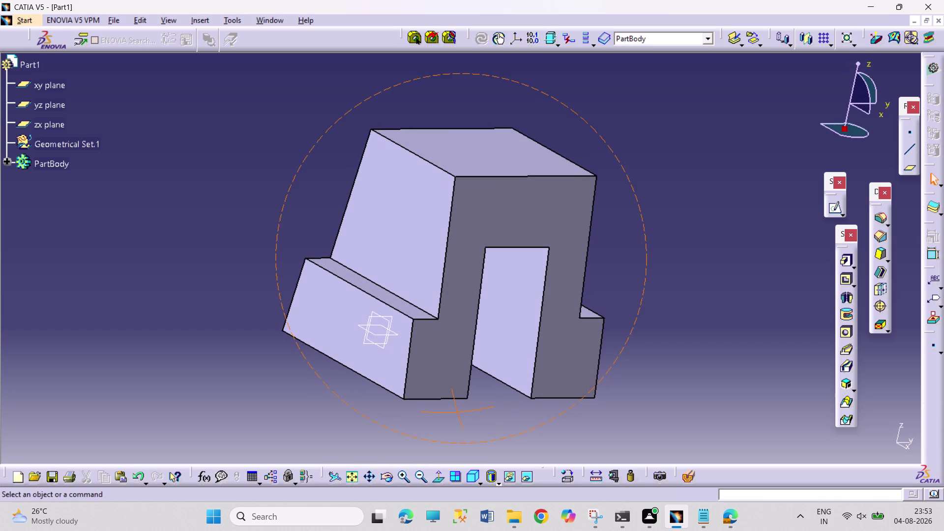
key(ctrl+s)
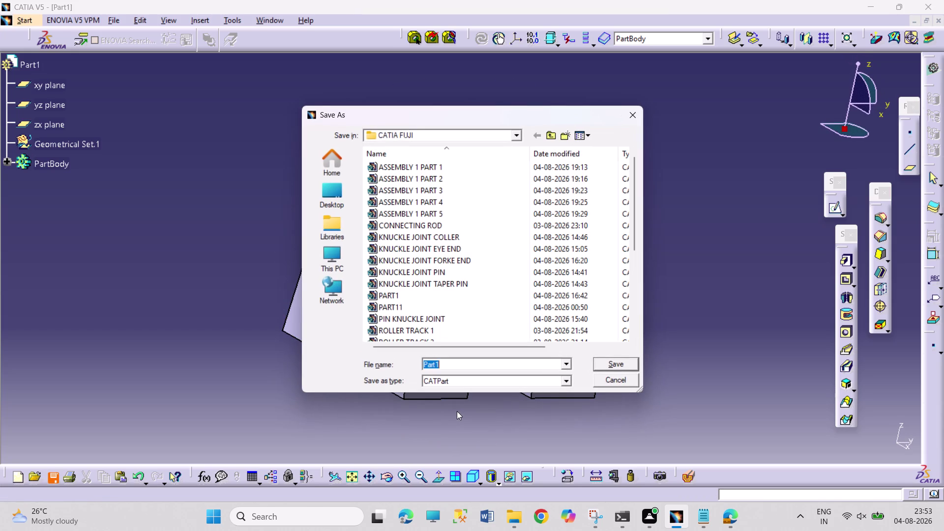
Save the part under the file name 'PROJECTIONS 1'.
key(p)
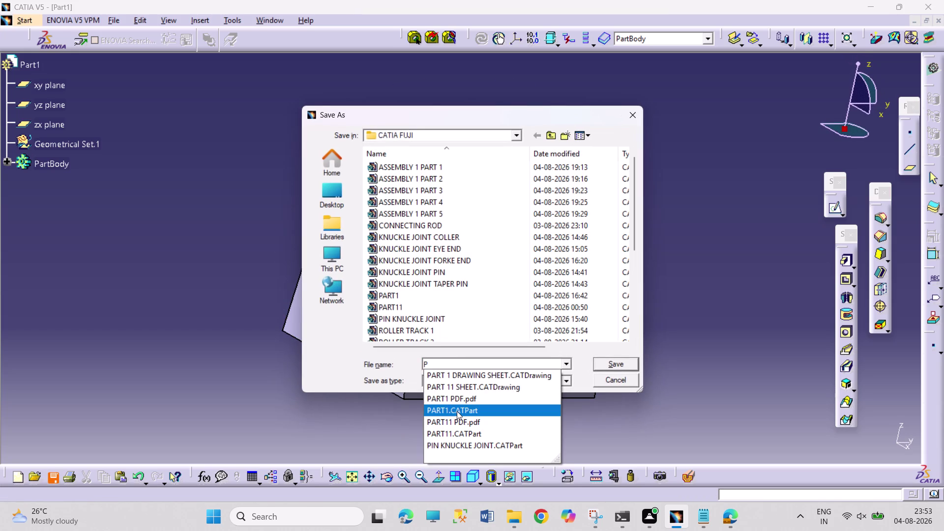
text(ROJECT)
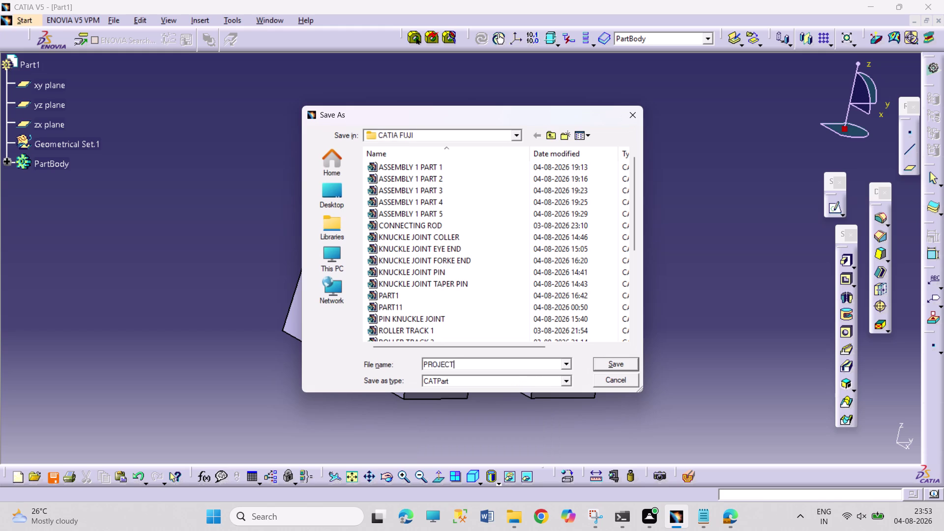
text(ION)
text(S 1)
key(Return)
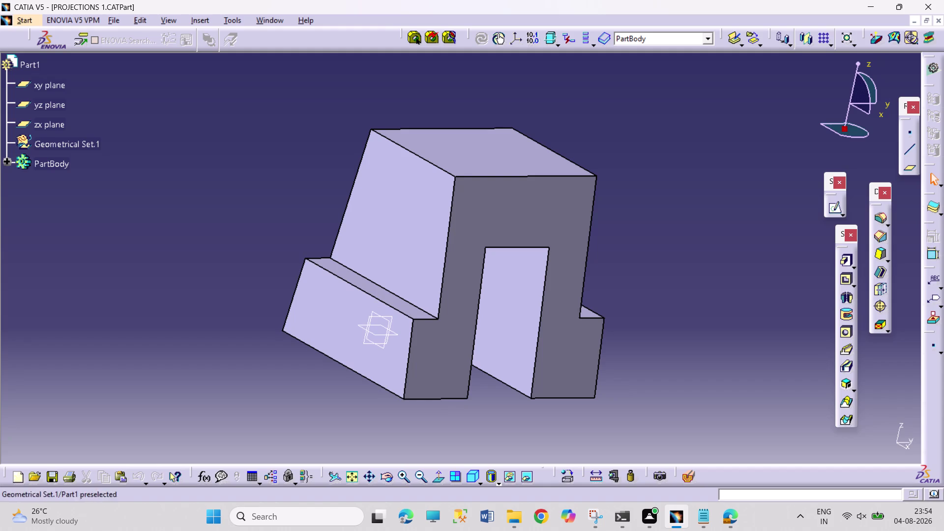
Start a new drawing from Mechanical Design > Drafting.
click(29, 16)
click(39, 48)
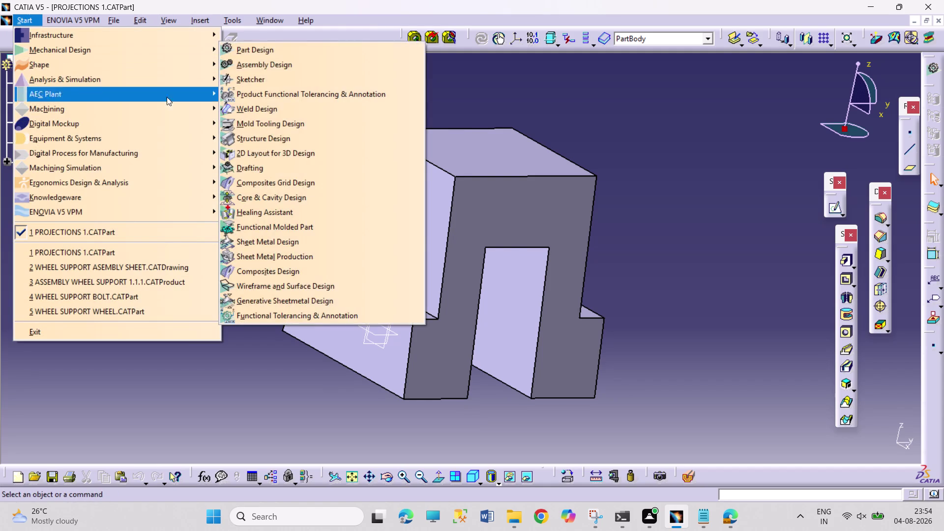
click(134, 47)
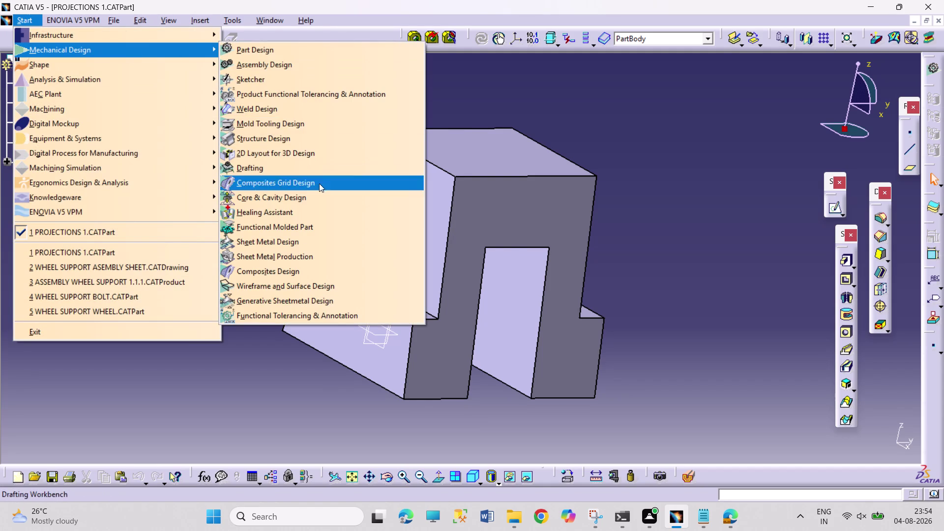
click(319, 168)
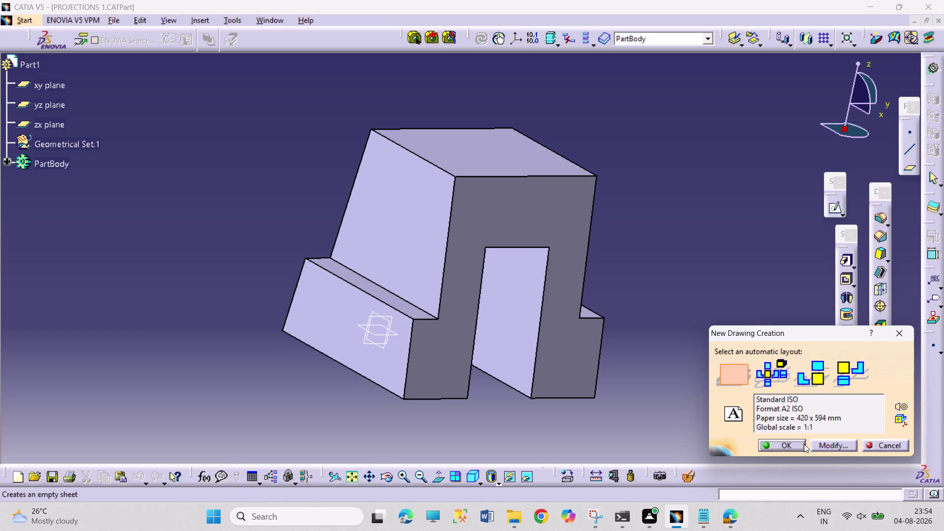
Set the new drawing's sheet style to A4 ISO and create the empty sheet.
click(817, 448)
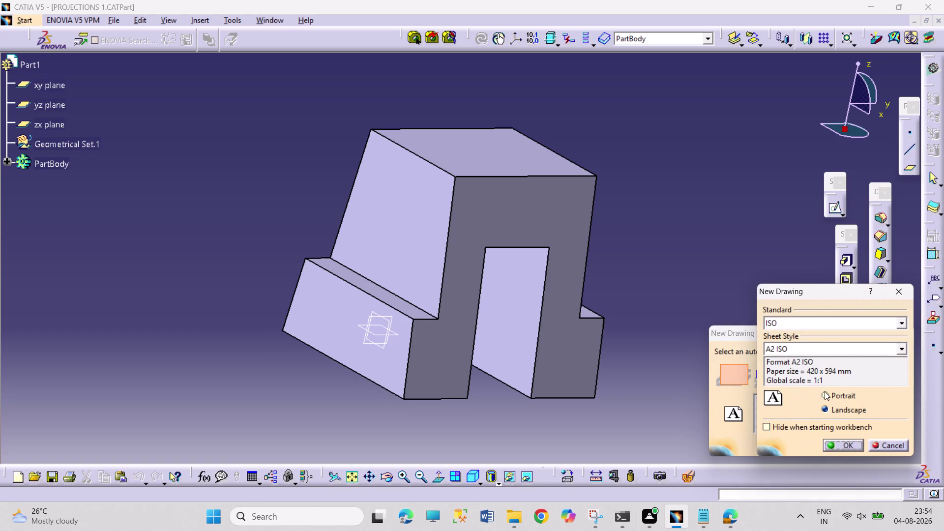
click(904, 346)
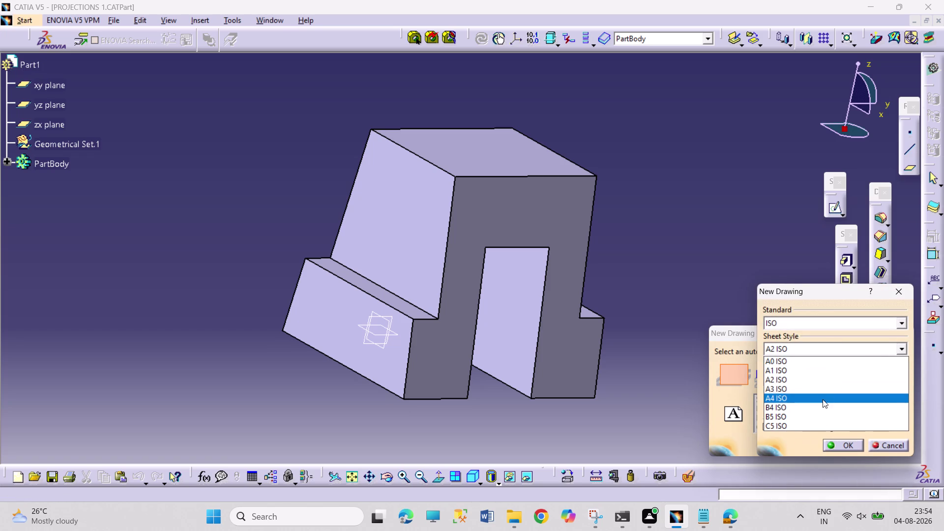
click(818, 397)
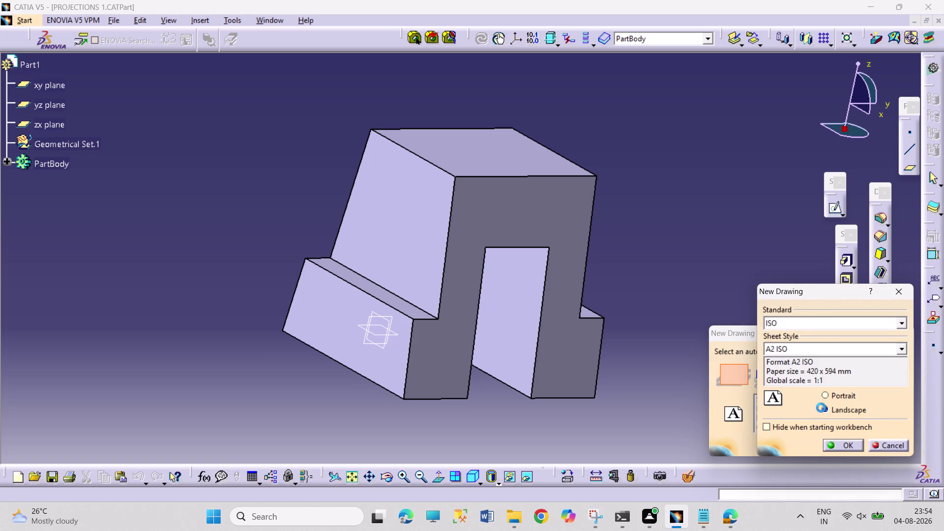
click(834, 443)
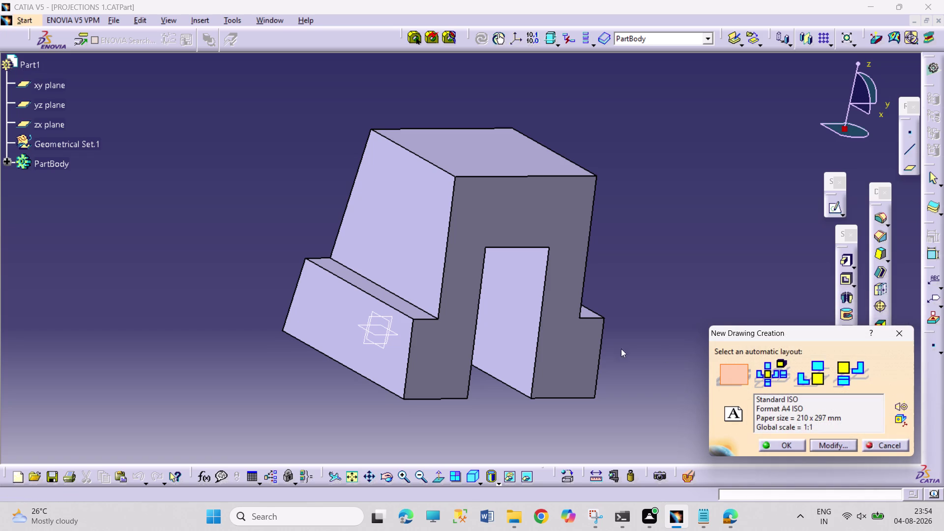
click(784, 446)
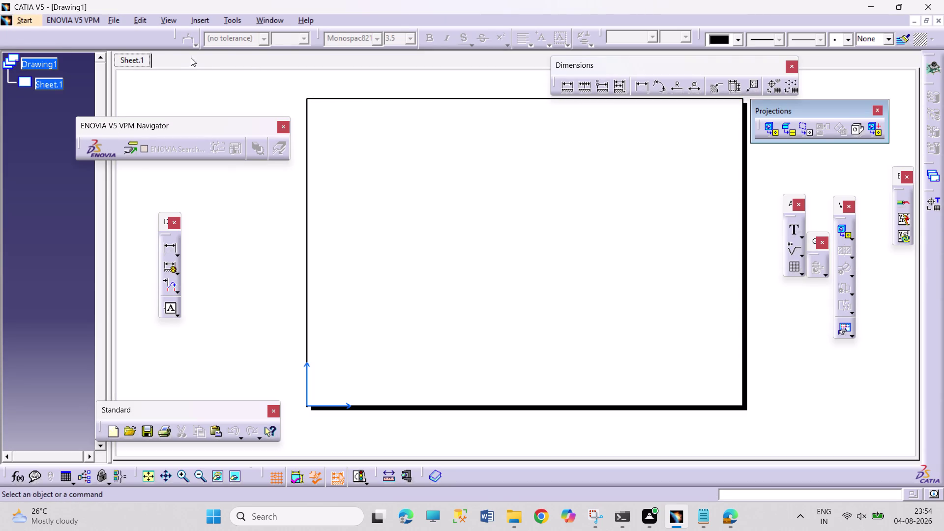
Project a front view of the part's bridge-shaped face onto Sheet.1.
click(770, 128)
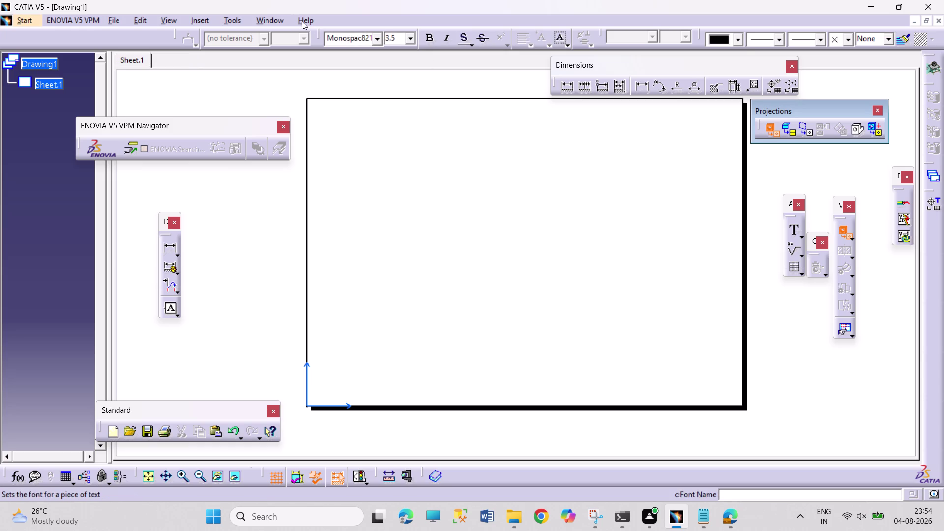
click(280, 17)
click(304, 104)
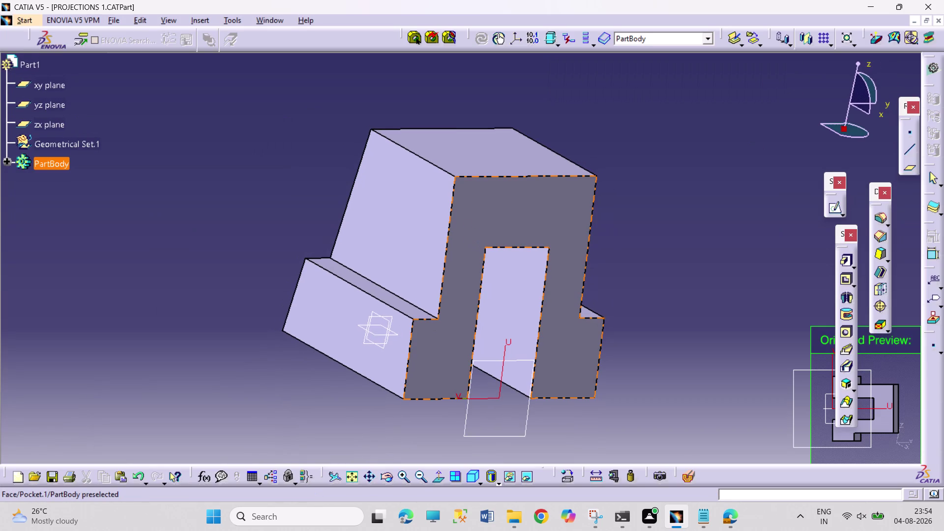
click(563, 206)
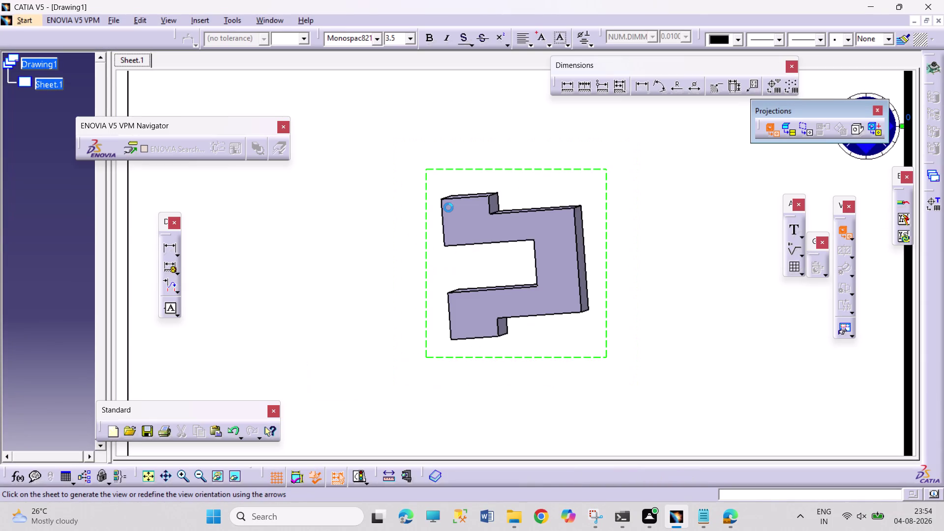
click(448, 207)
double_click(449, 208)
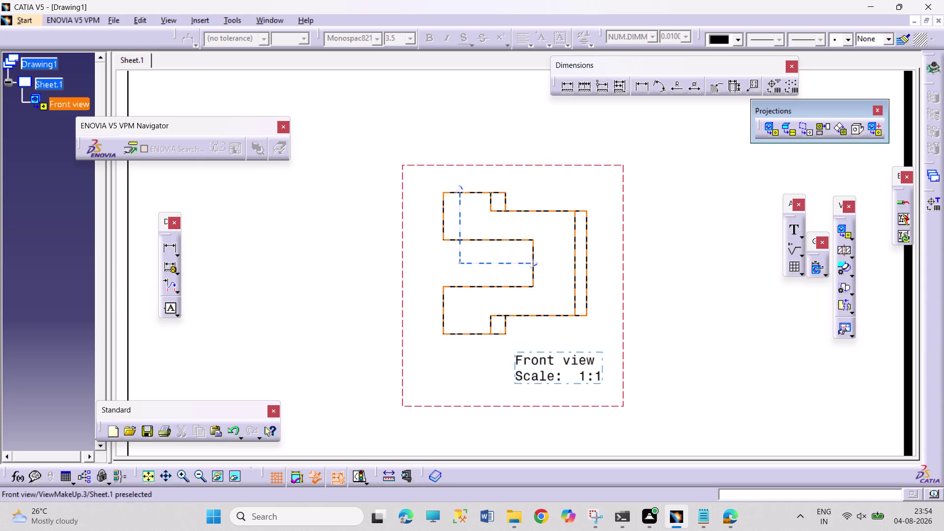
Undo the placed front view and switch back to the 3D part window.
middle_drag(642, 243, 641, 248)
middle_drag(634, 280, 628, 322)
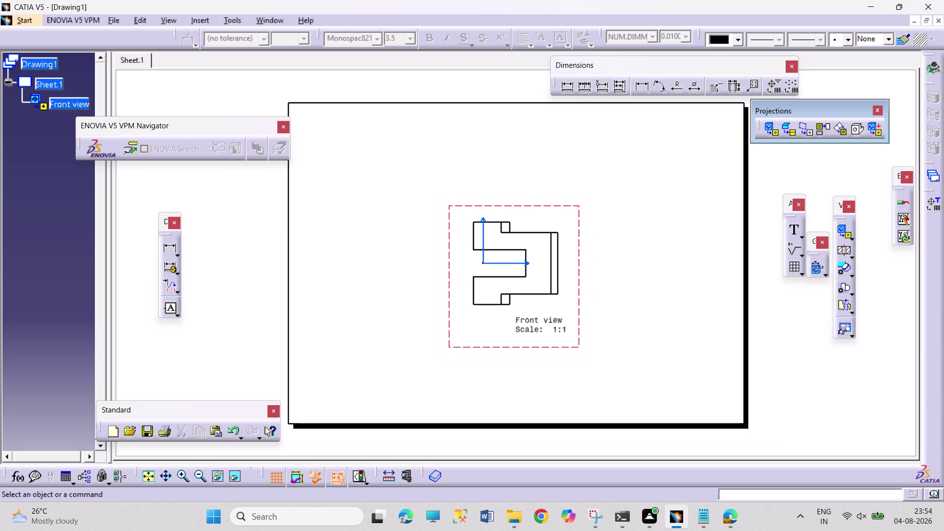
key(ctrl+z)
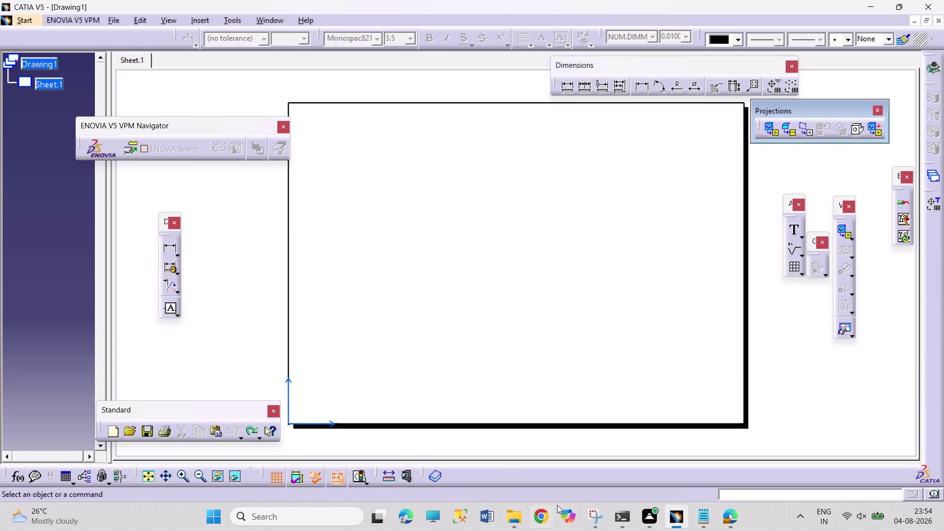
click(254, 18)
click(301, 104)
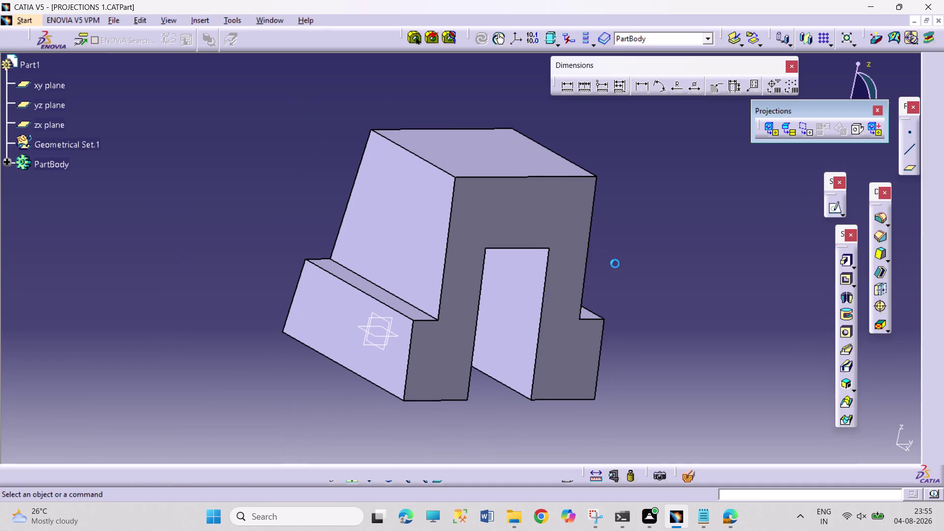
Create a new sketch on the bridge-shaped face, then orbit to inspect the part.
click(535, 216)
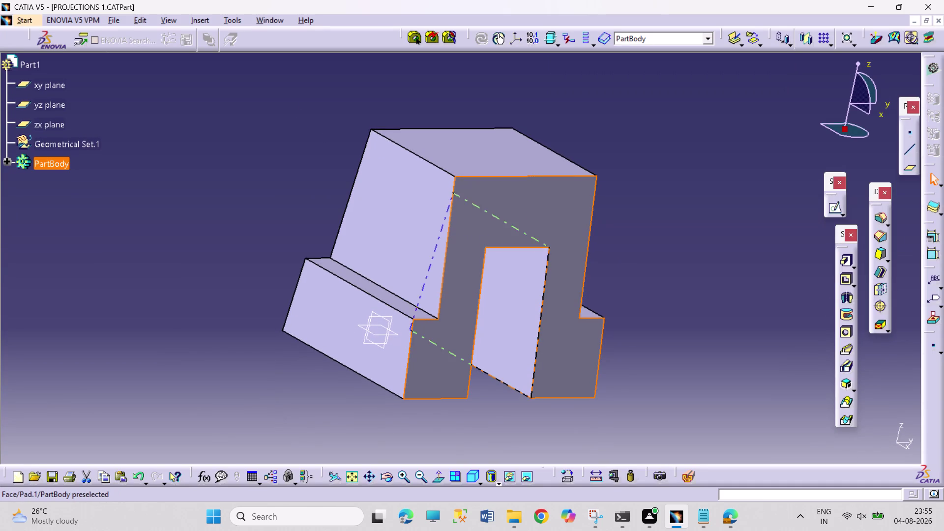
click(831, 209)
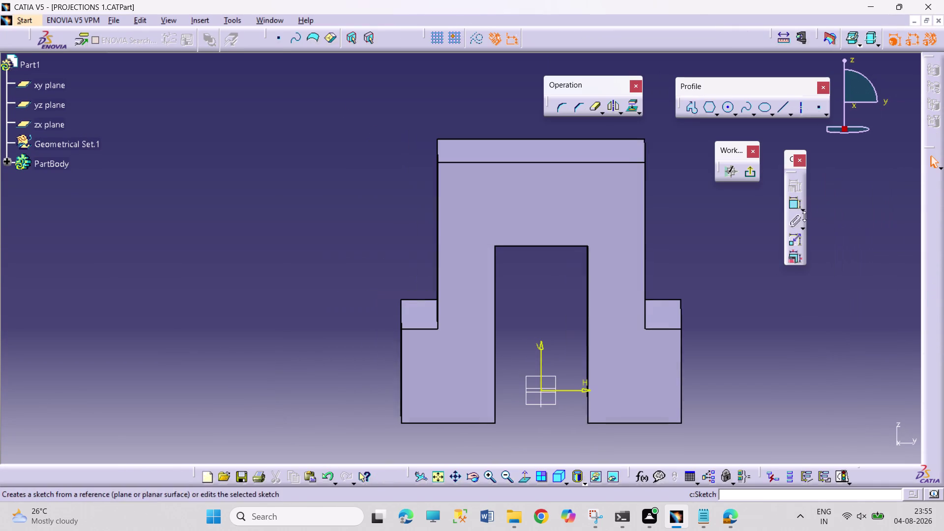
click(475, 479)
drag(335, 308, 604, 298)
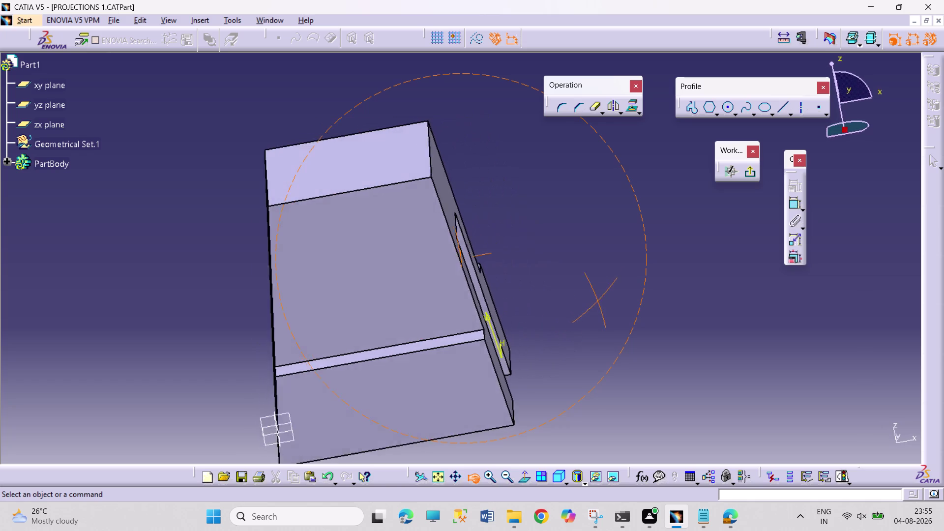
drag(604, 298, 588, 290)
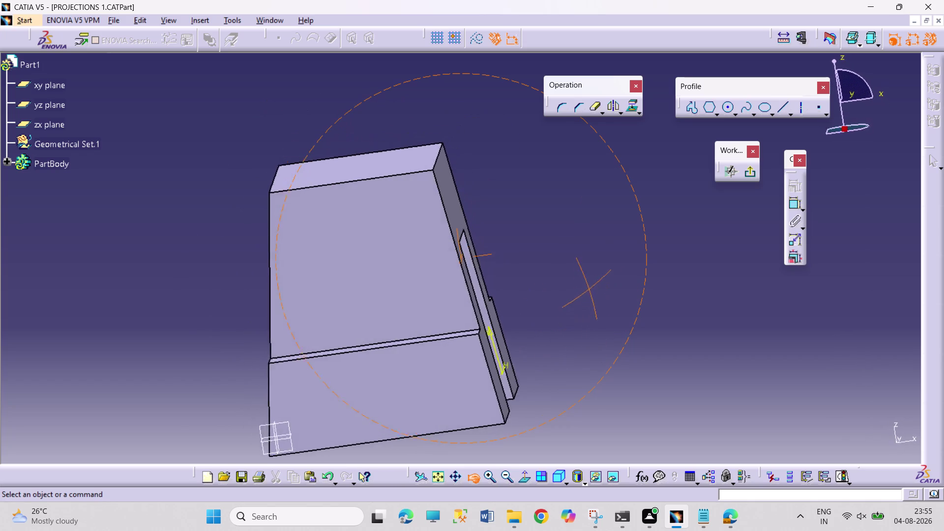
drag(589, 289, 599, 319)
Expand PartBody, edit the pocket's Sketch.2, exit, then reopen it for dimensioning.
click(9, 159)
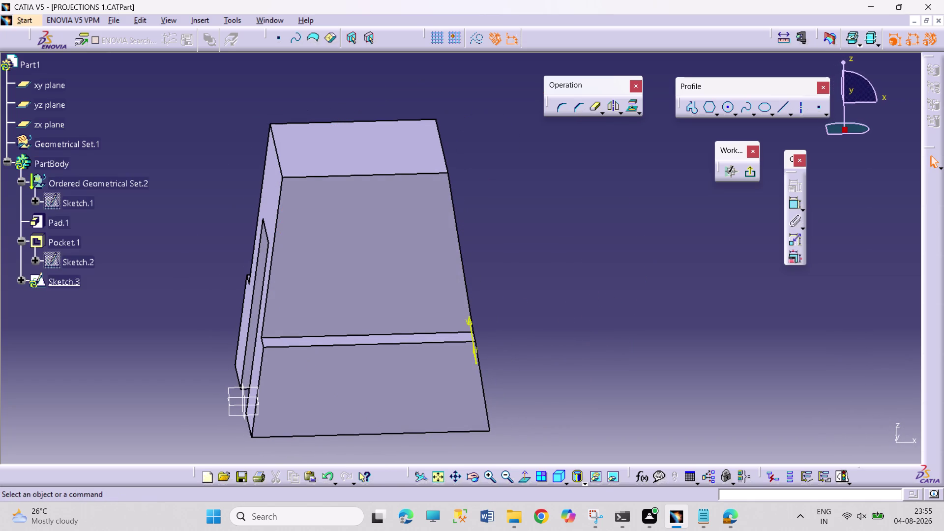
double_click(70, 280)
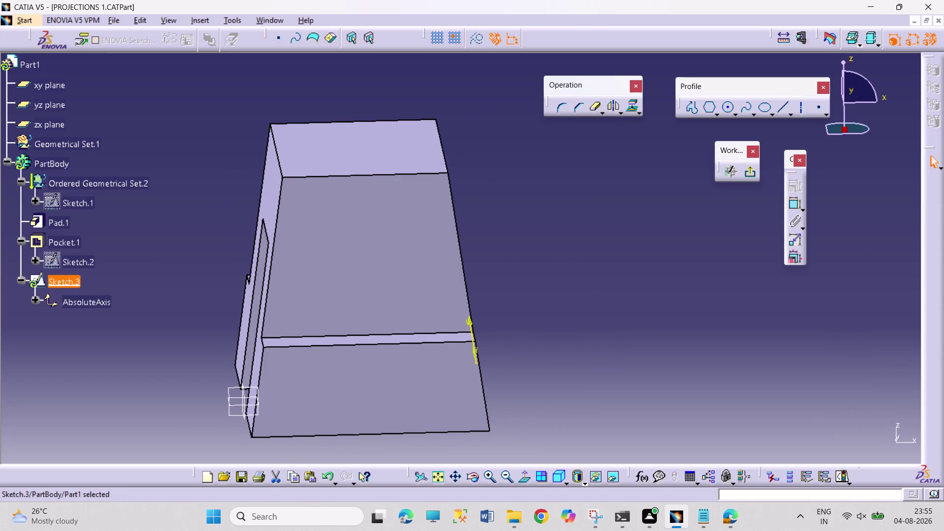
double_click(73, 262)
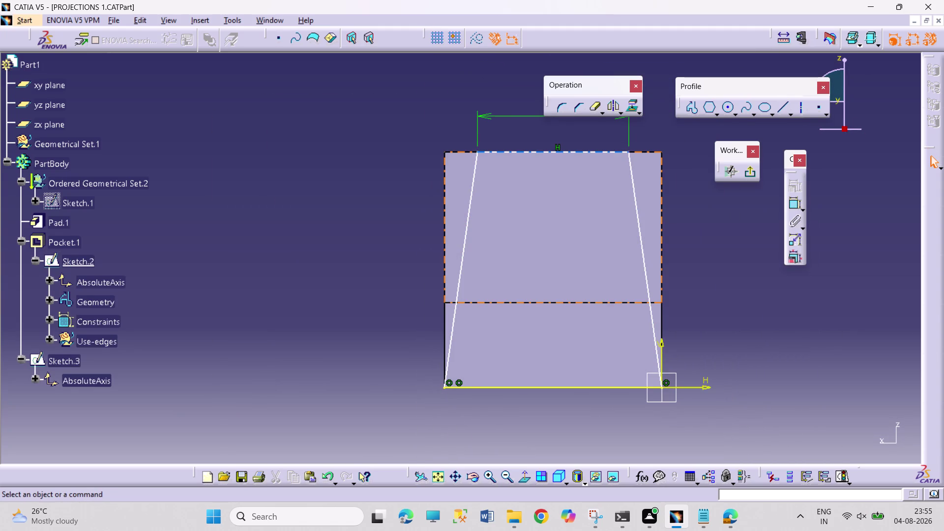
click(748, 176)
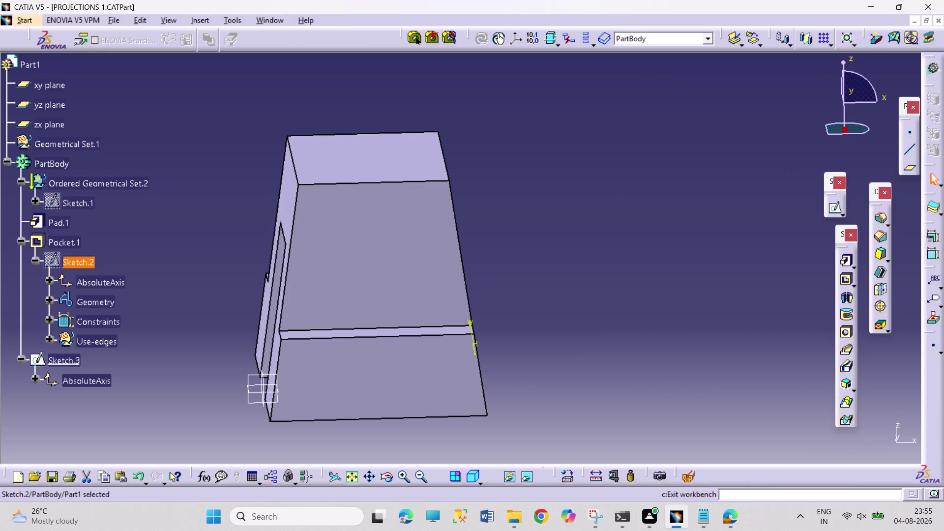
click(387, 473)
drag(403, 446, 367, 411)
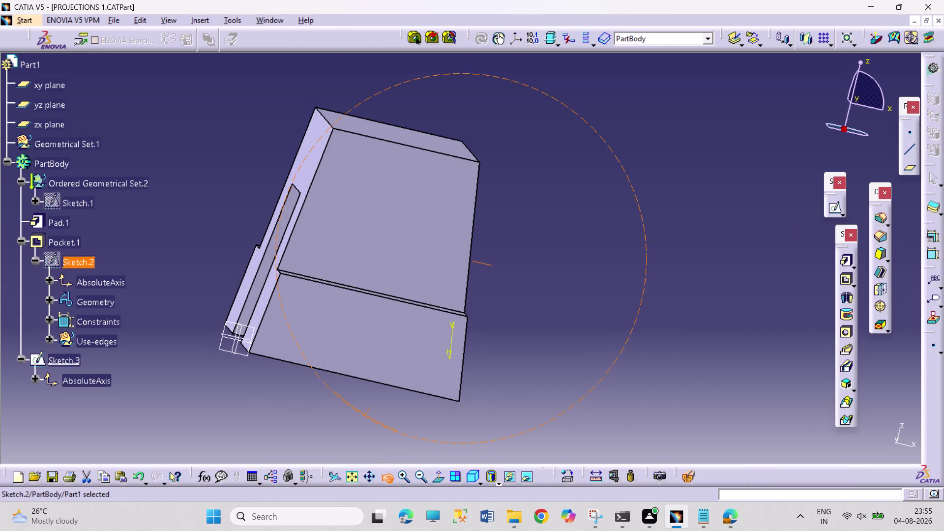
double_click(81, 260)
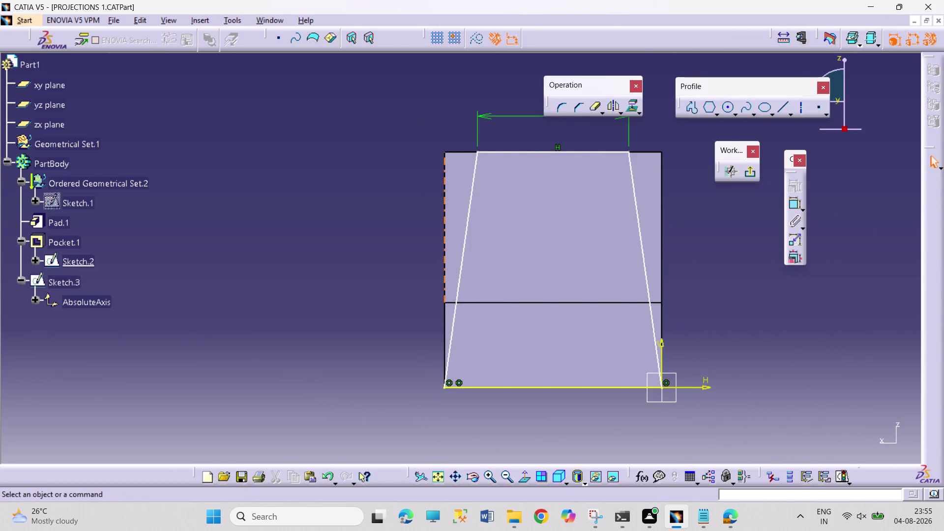
Dimension the taper's top edge with a 7 offset from the part's right side.
middle_drag(684, 274, 659, 315)
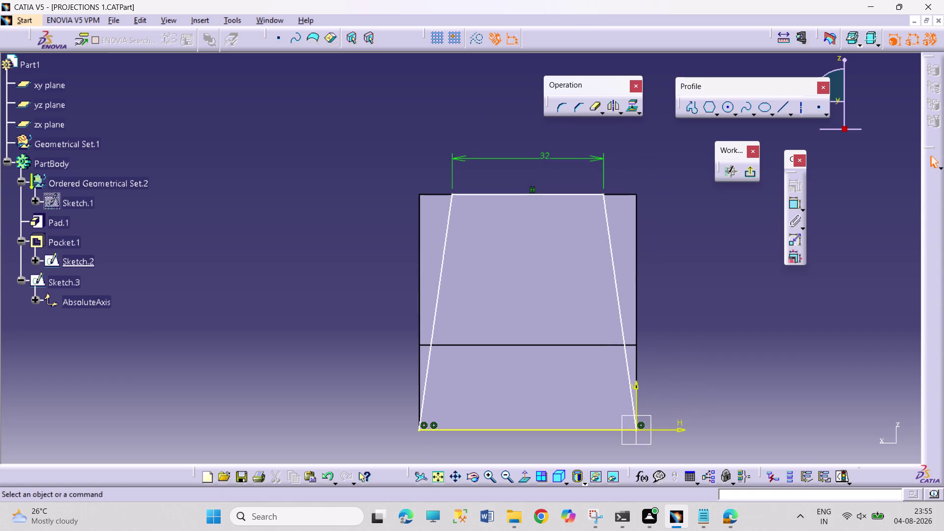
click(792, 207)
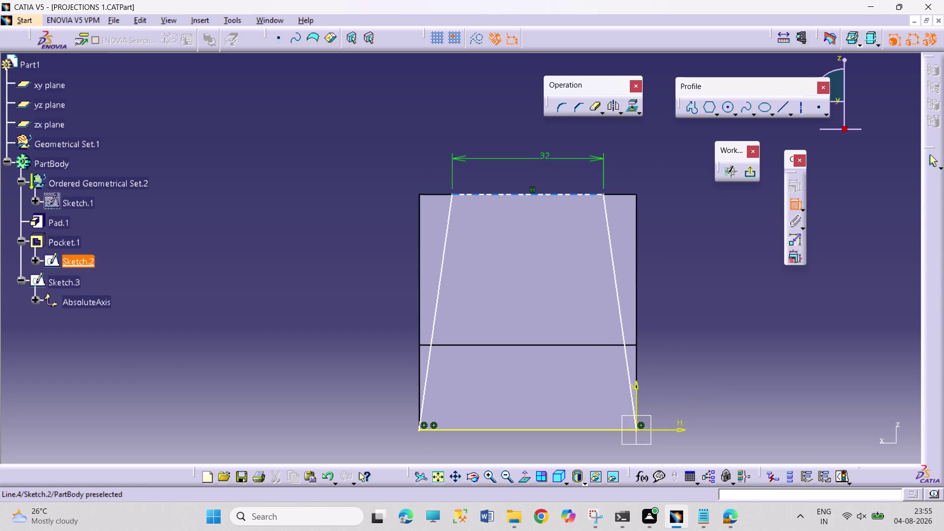
click(603, 194)
click(638, 196)
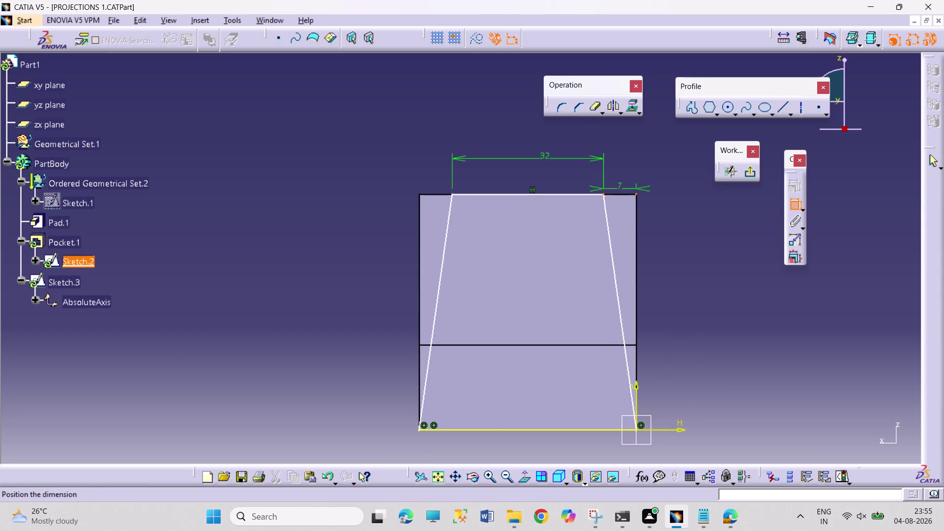
click(671, 169)
click(703, 195)
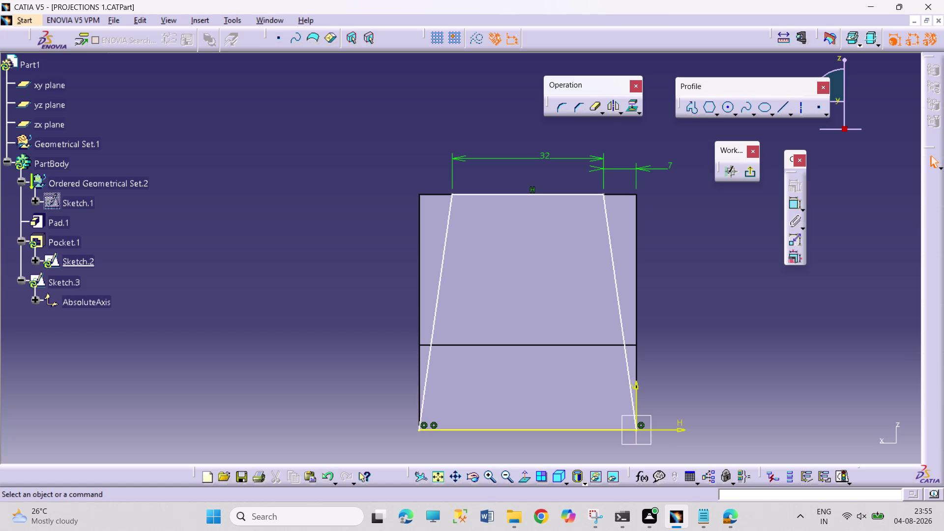
click(704, 261)
Make the taper's top line coincident with the part's top edge.
click(547, 193)
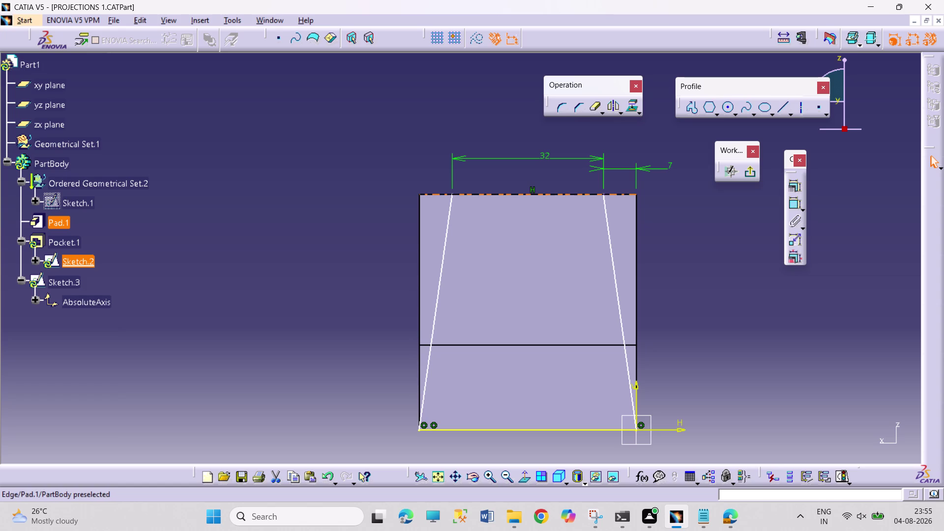
click(627, 195)
click(794, 186)
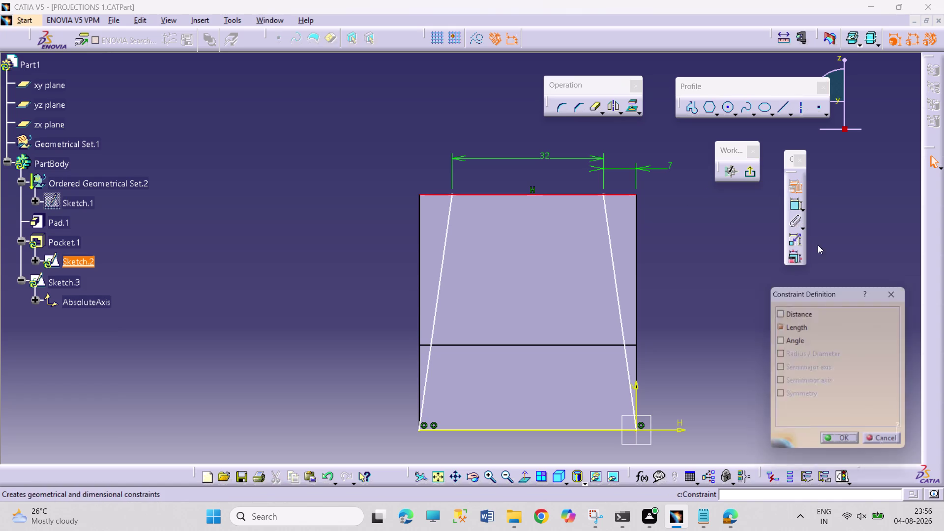
click(873, 326)
click(858, 442)
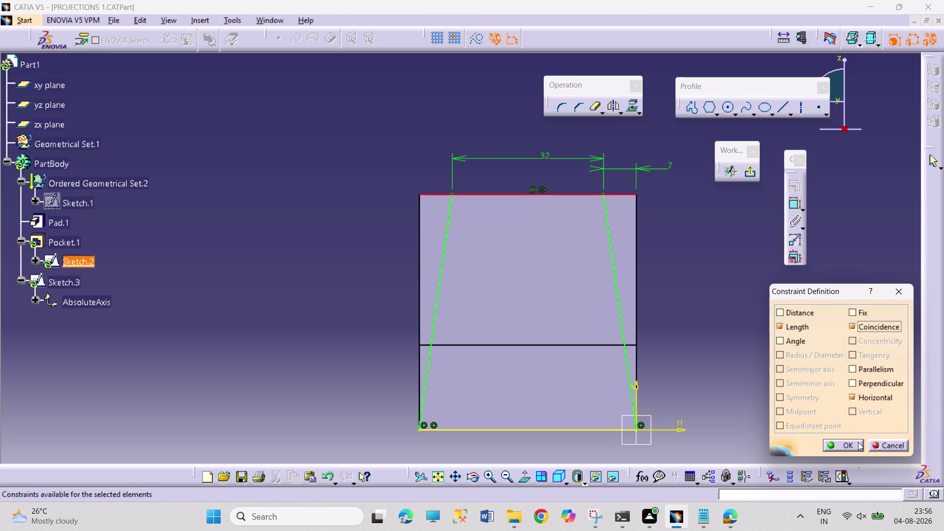
click(761, 354)
Exit the tapered sketch, orbit the part, and start Sketch.4 on the bridge-shaped face.
click(751, 171)
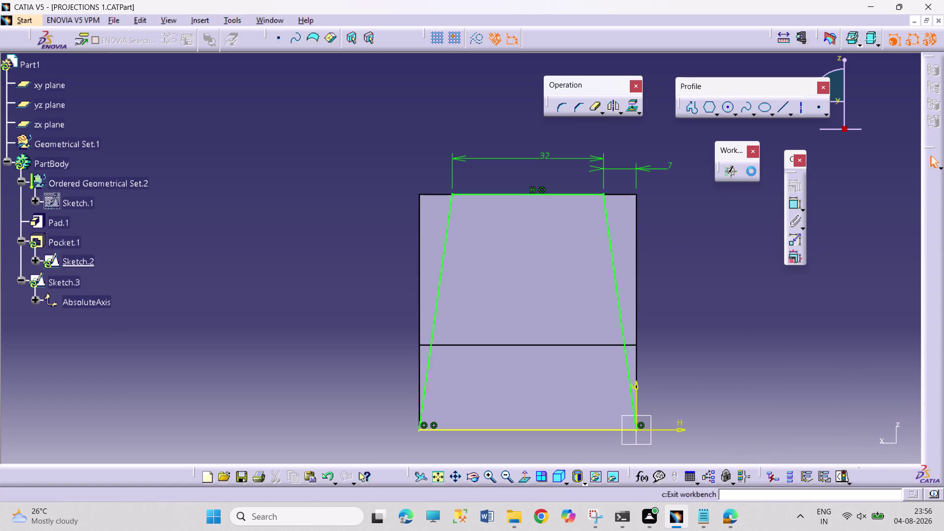
click(765, 262)
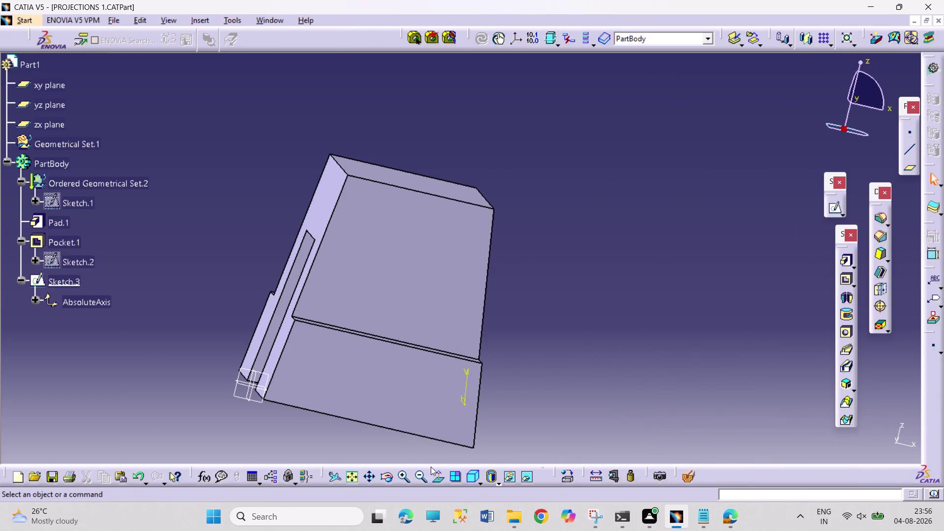
click(383, 478)
drag(267, 258, 397, 288)
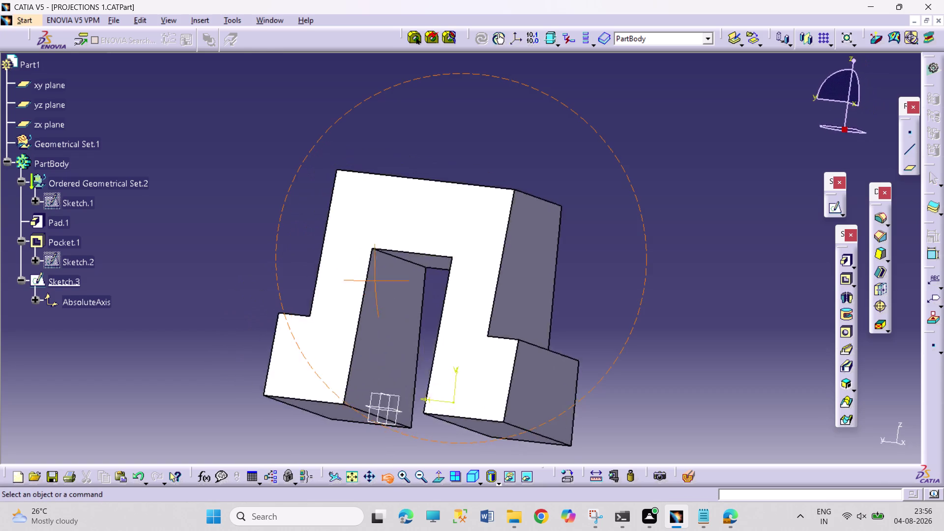
drag(397, 289, 387, 310)
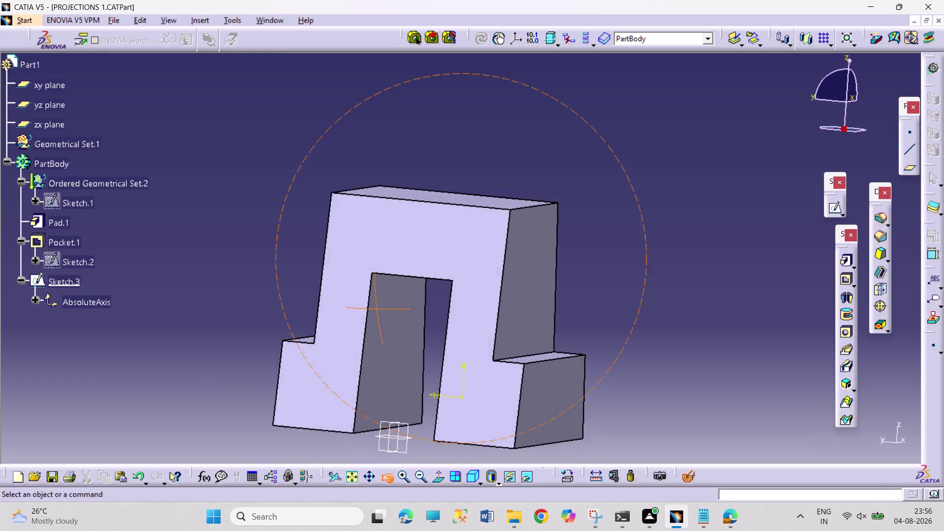
drag(387, 309, 198, 225)
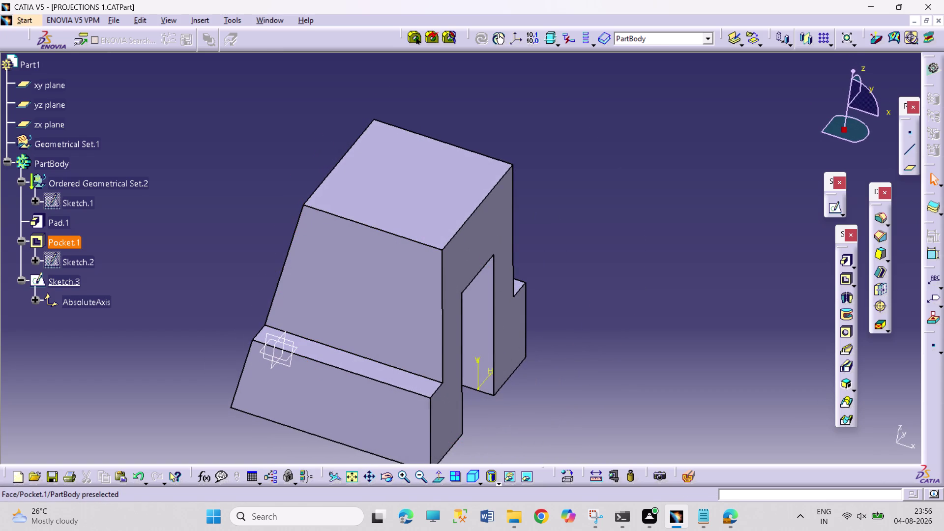
click(467, 239)
click(832, 211)
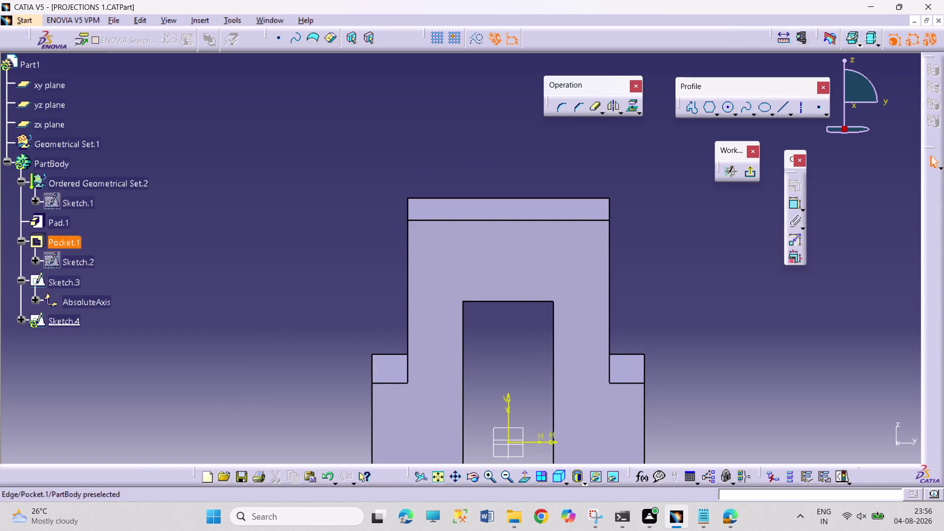
Orbit the part to check which face the sketch sits on.
click(468, 476)
drag(373, 381, 396, 384)
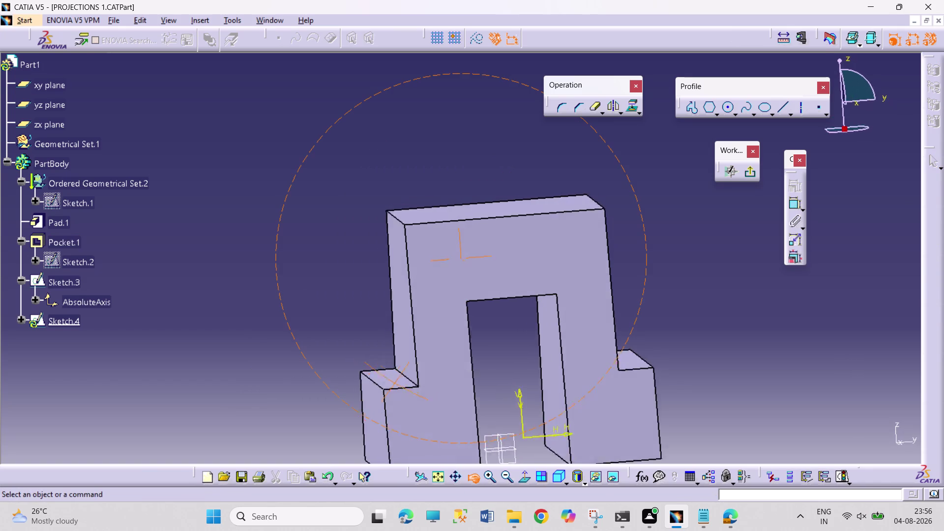
drag(396, 383, 416, 401)
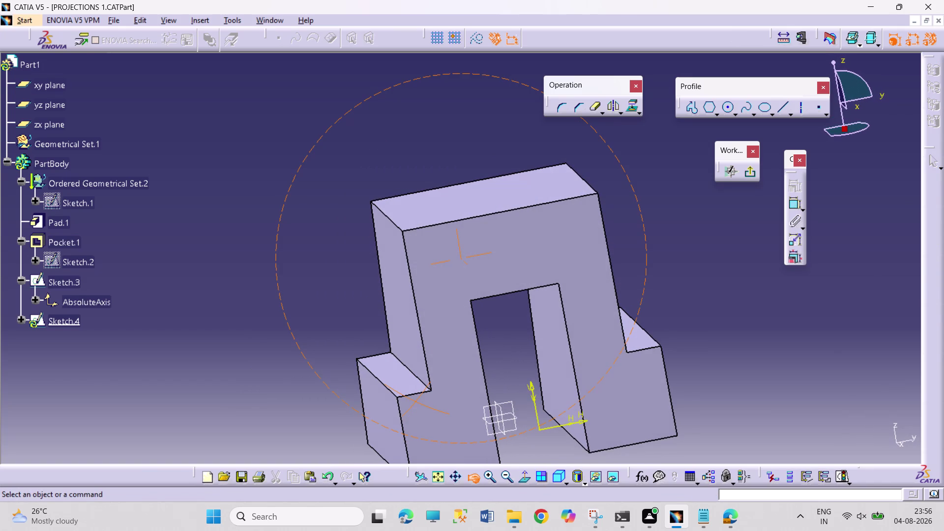
drag(416, 402, 442, 379)
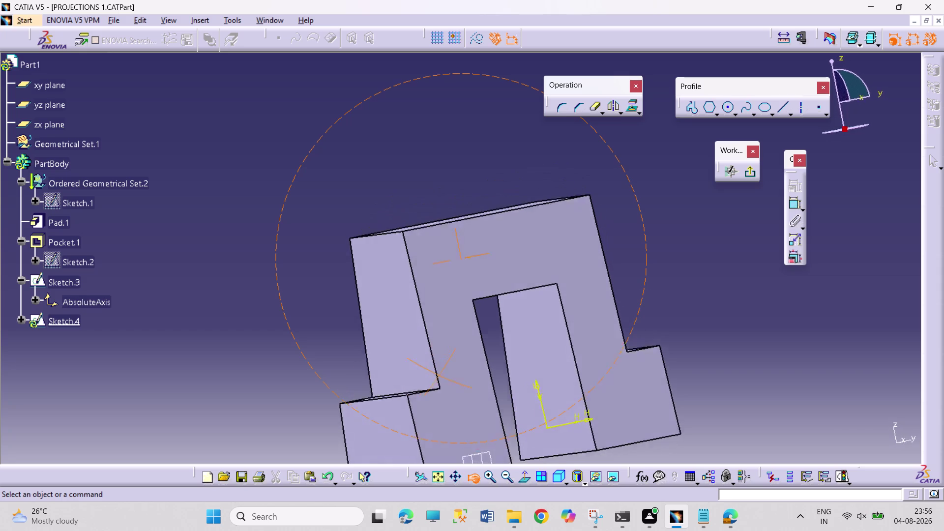
drag(442, 379, 386, 384)
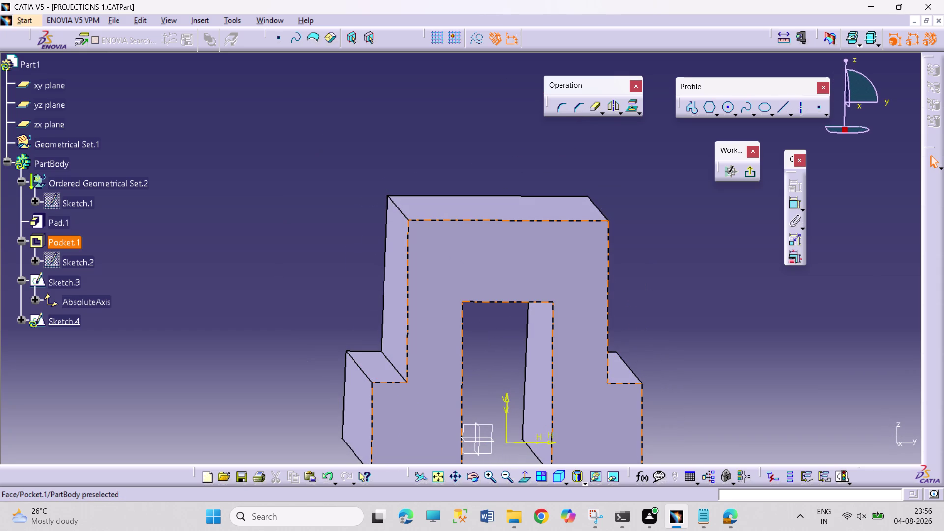
Exit Sketch.4 and start a fresh sketch on the part's tapered side face.
click(356, 408)
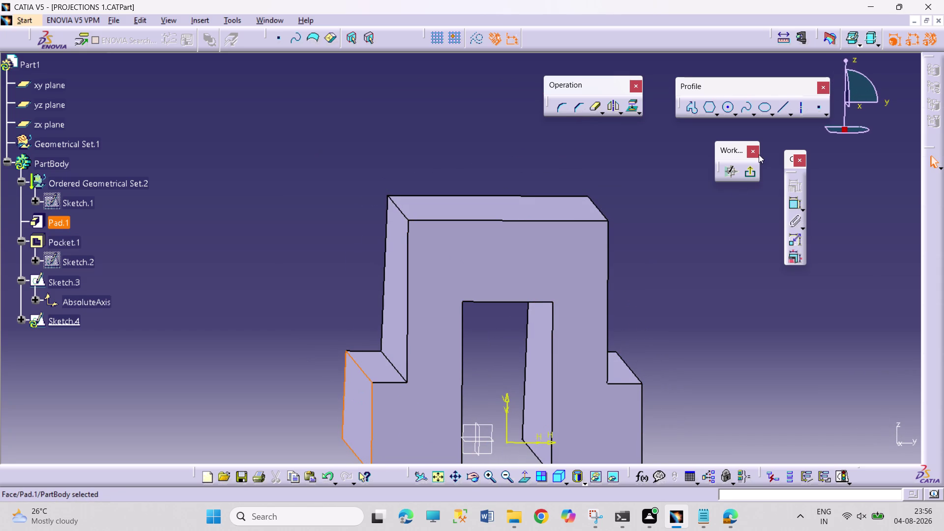
click(746, 173)
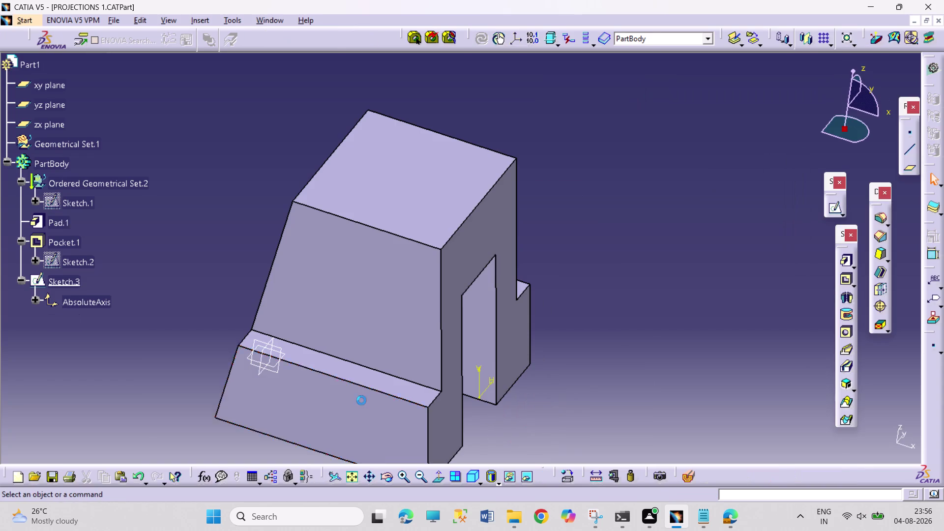
click(366, 403)
click(832, 210)
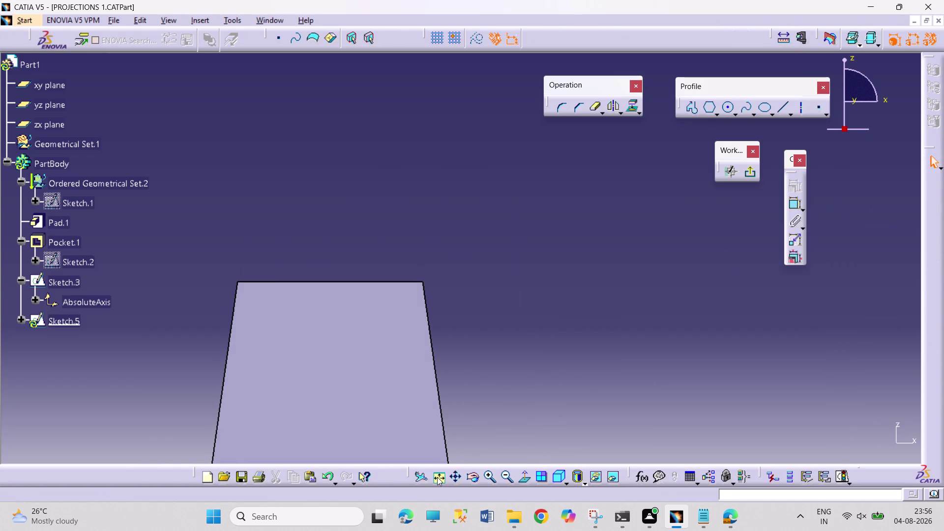
click(437, 477)
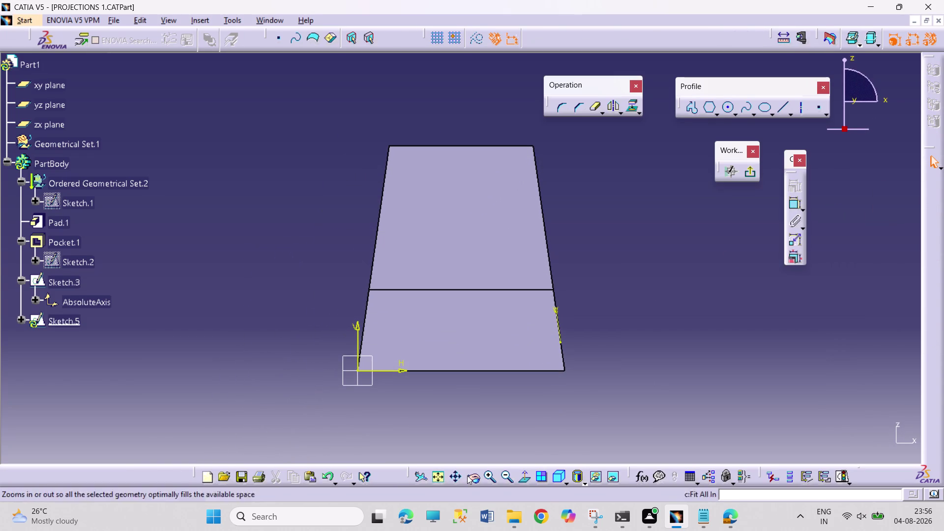
click(468, 475)
drag(659, 285, 564, 270)
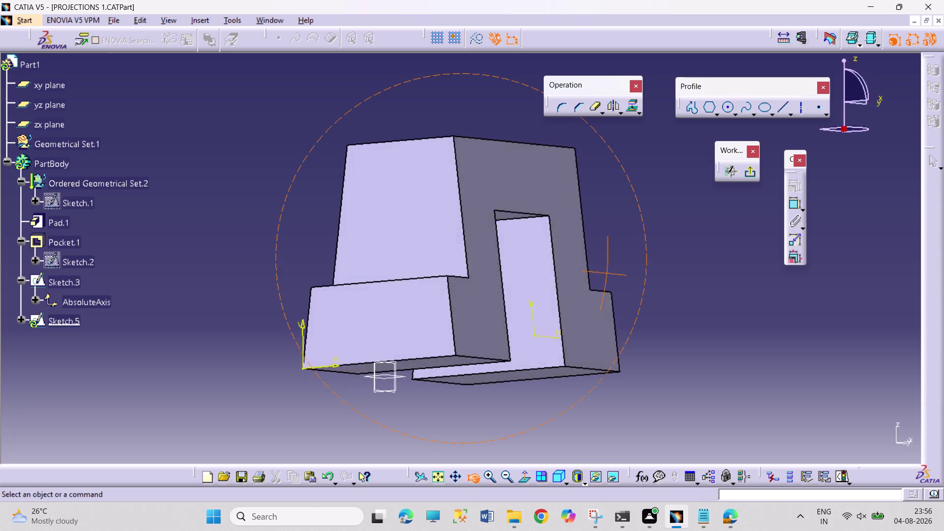
drag(563, 270, 423, 328)
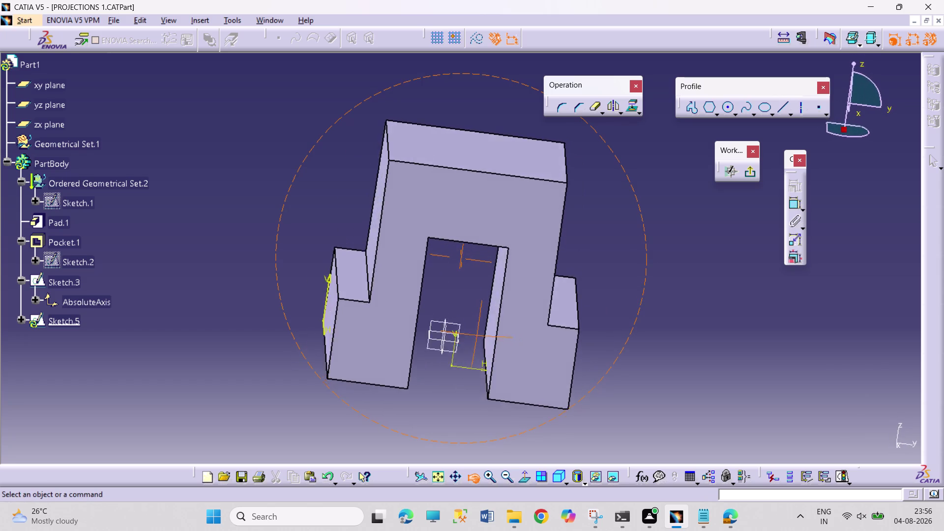
drag(423, 328, 481, 341)
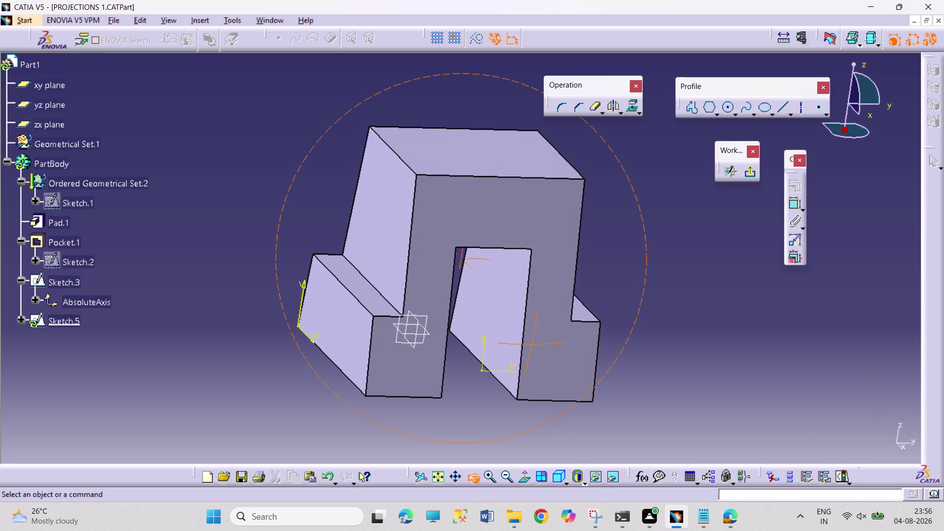
drag(481, 341, 485, 298)
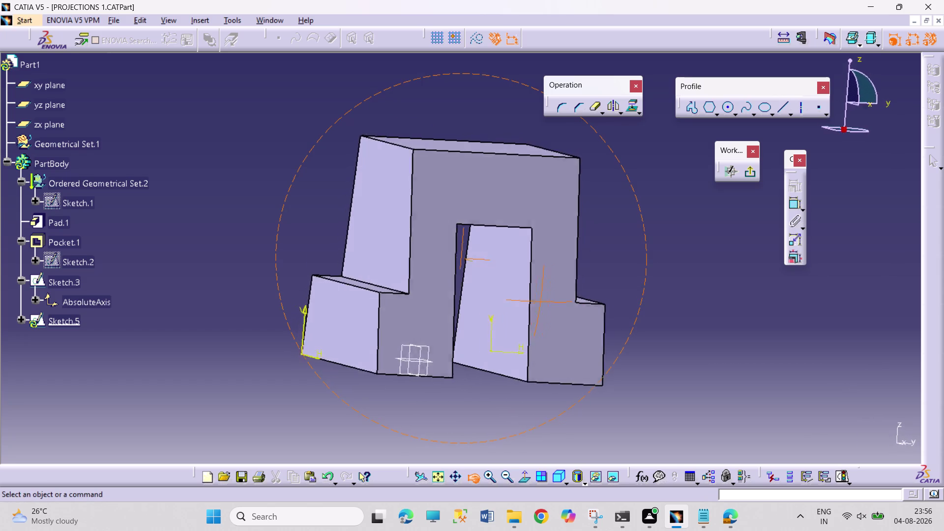
drag(485, 298, 453, 301)
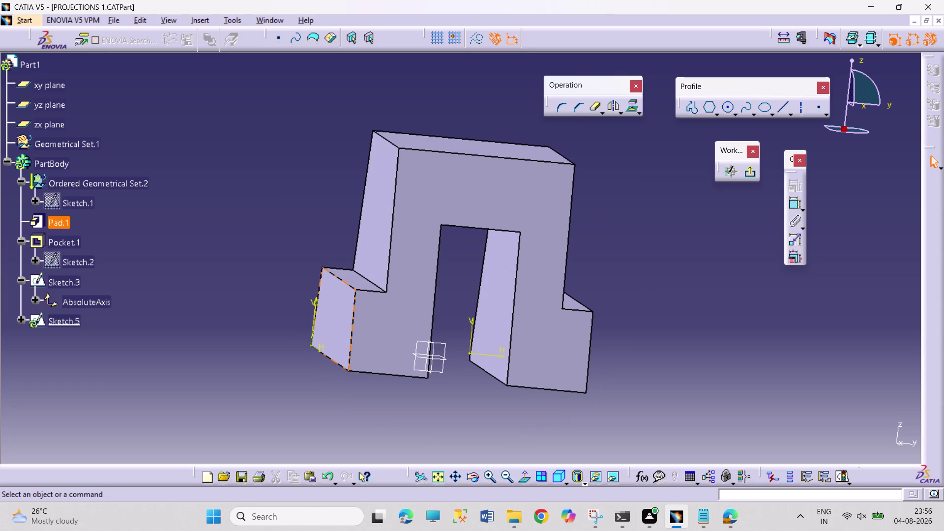
double_click(53, 258)
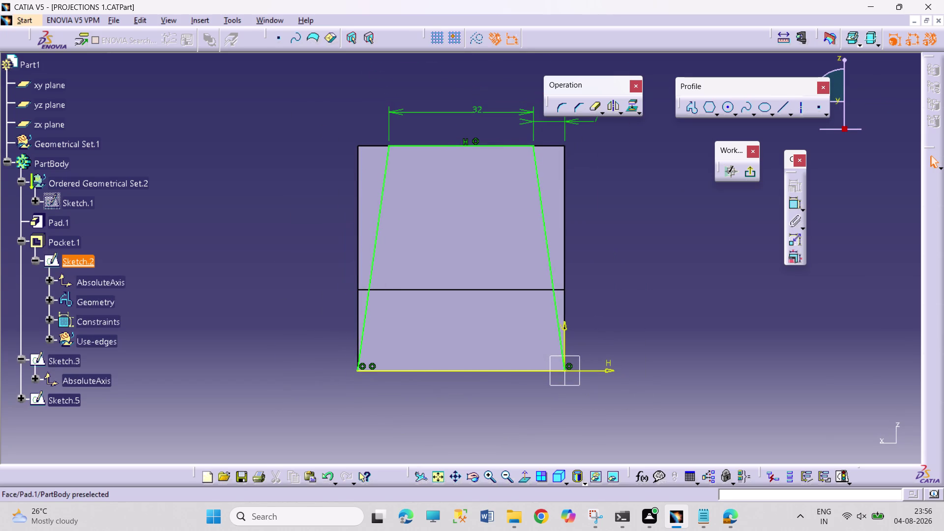
Pick the part's left and right edges in the pocket sketch.
click(360, 205)
click(359, 315)
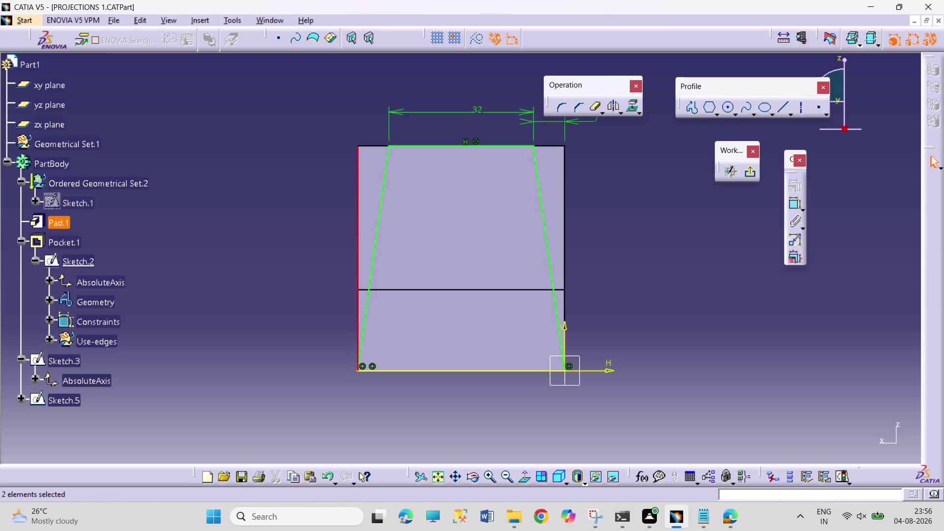
click(564, 314)
click(566, 226)
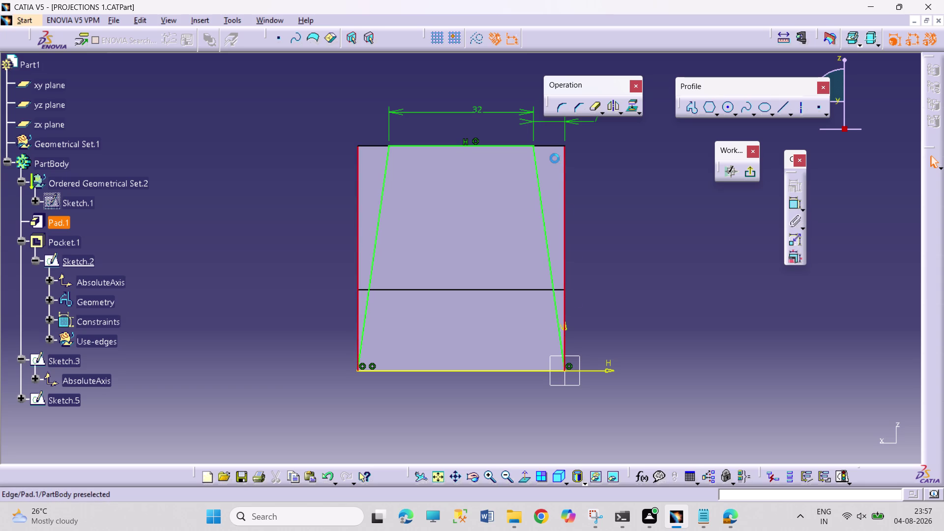
click(556, 145)
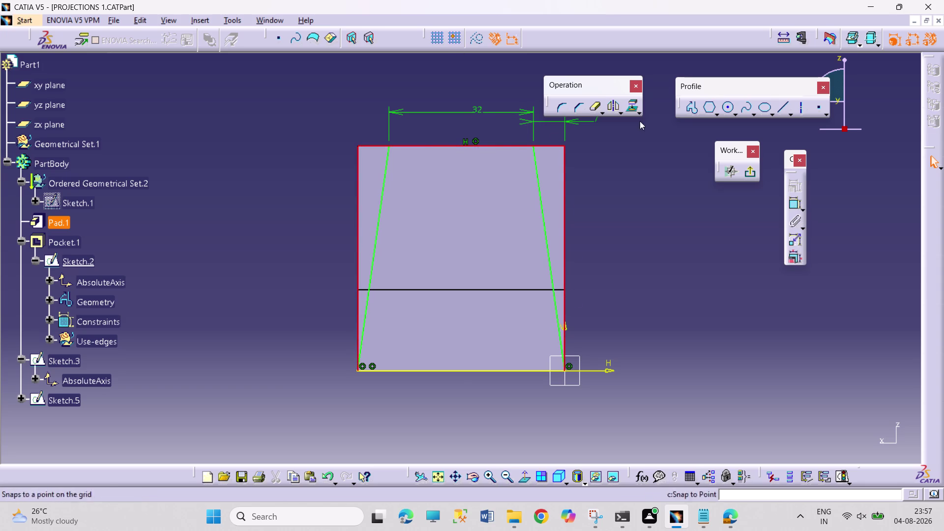
click(632, 106)
click(655, 203)
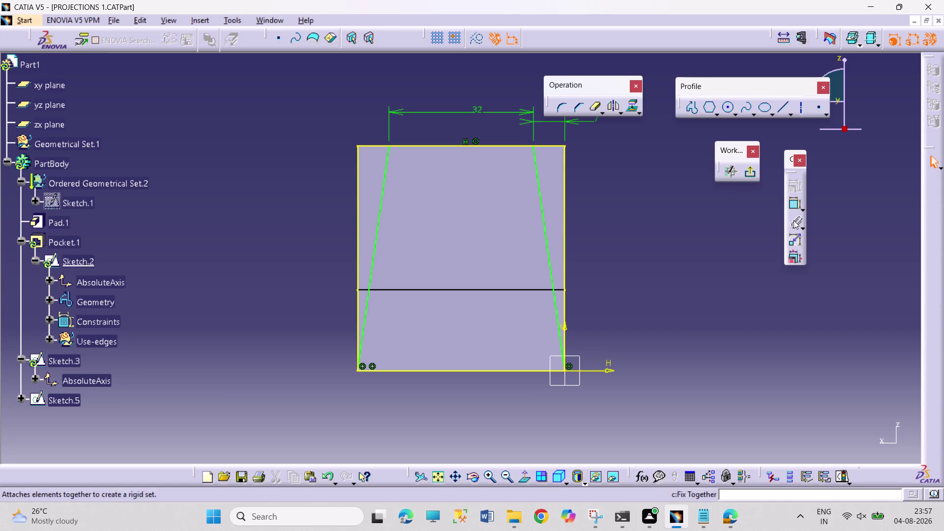
Convert the top edge between the tapered lines to construction and exit the sketch.
double_click(595, 105)
click(480, 146)
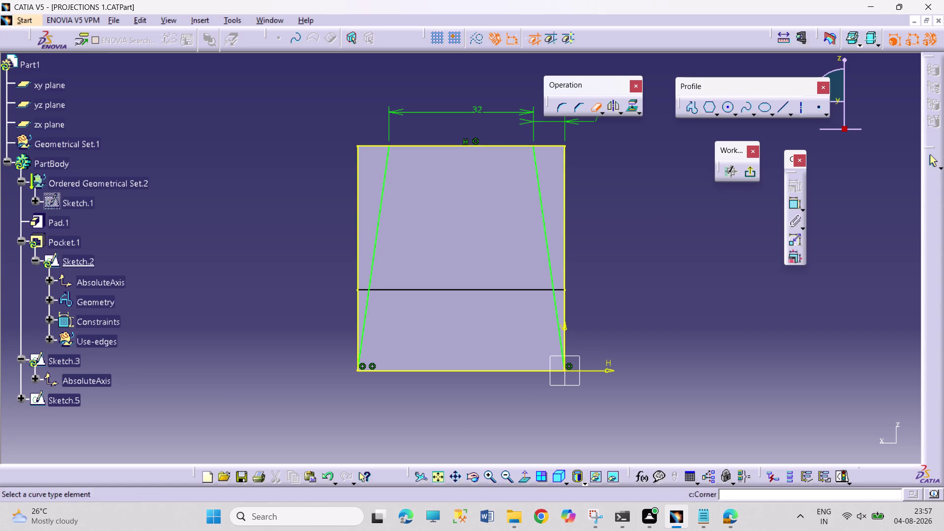
click(463, 368)
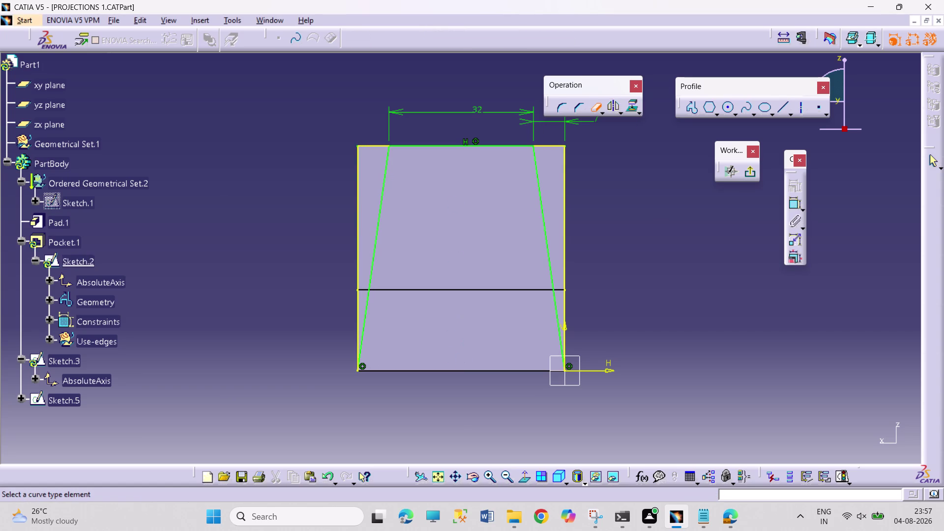
click(462, 144)
click(510, 279)
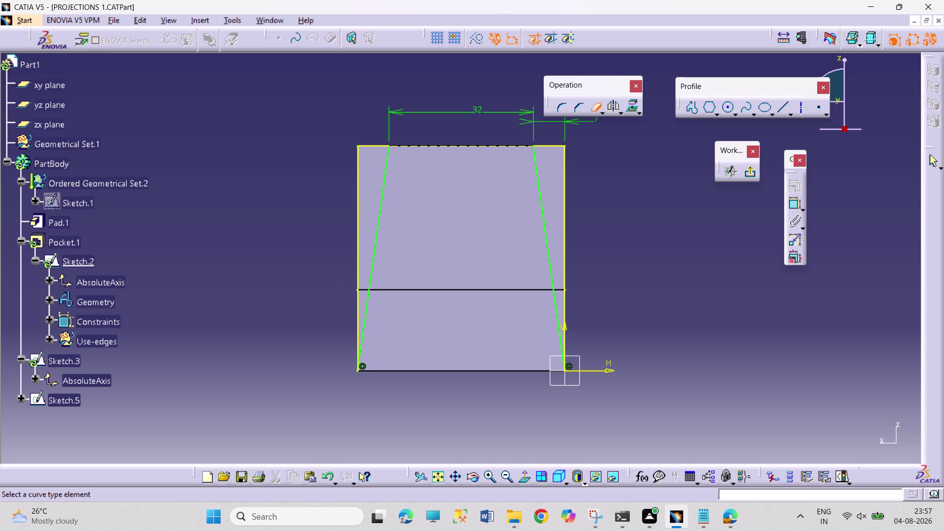
click(593, 111)
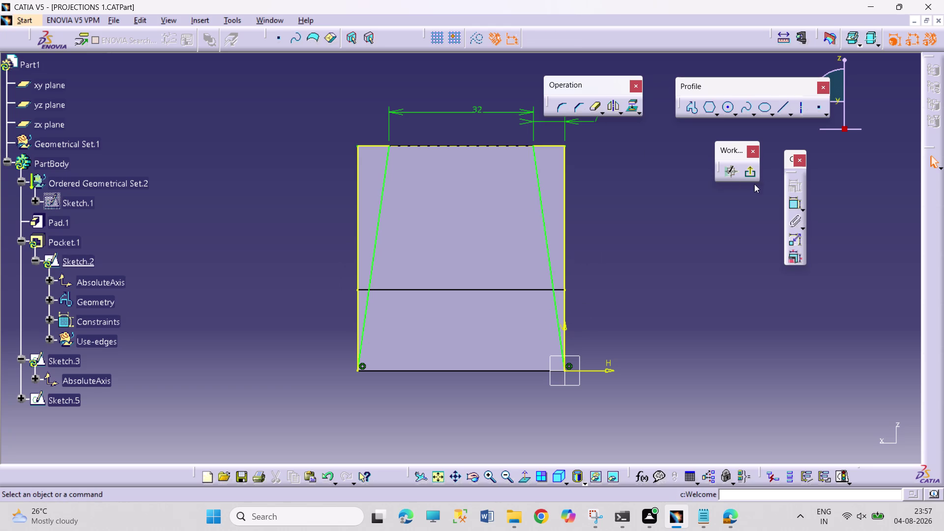
click(750, 175)
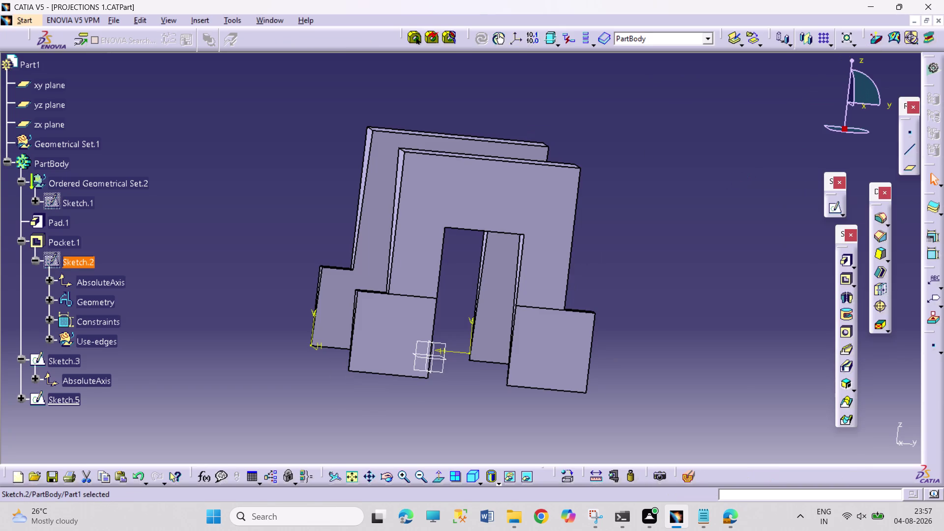
Reverse Pocket.1's side so it cuts the opposite side of Sketch.2's profile.
click(716, 190)
click(385, 479)
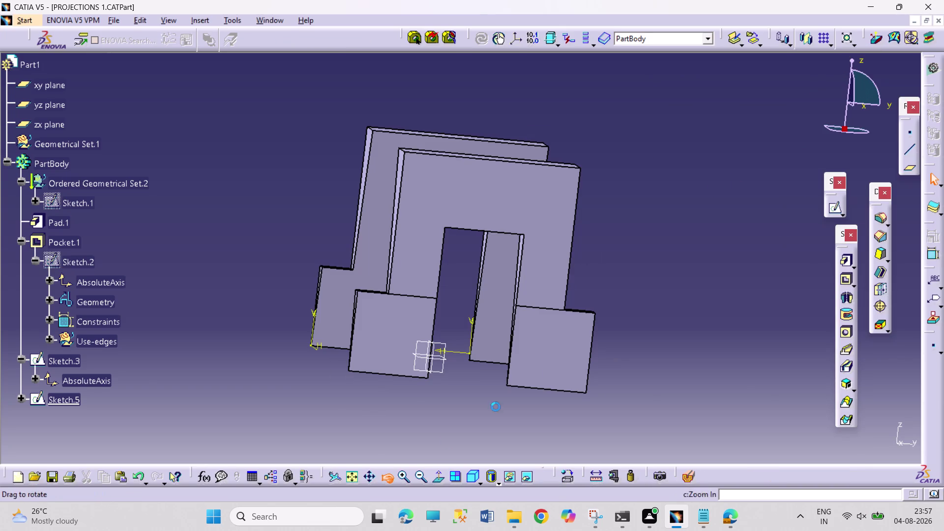
drag(669, 321, 450, 350)
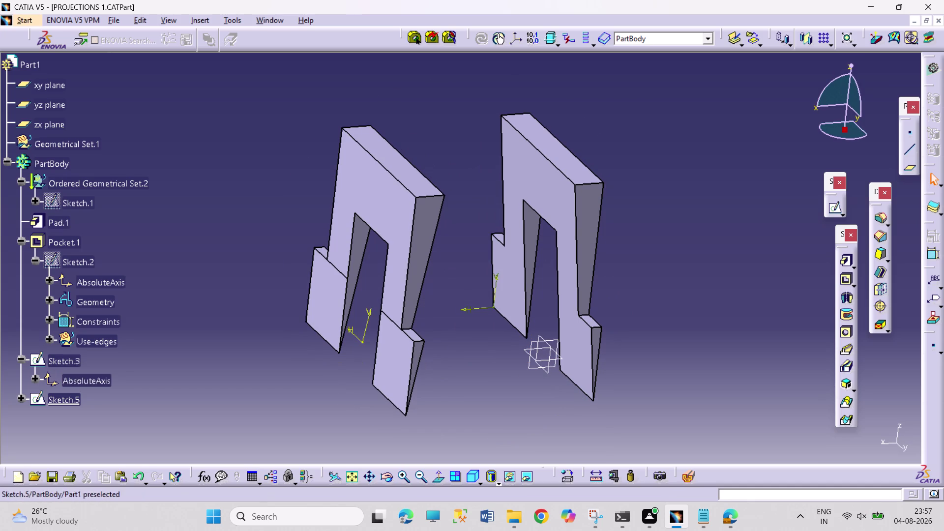
double_click(56, 244)
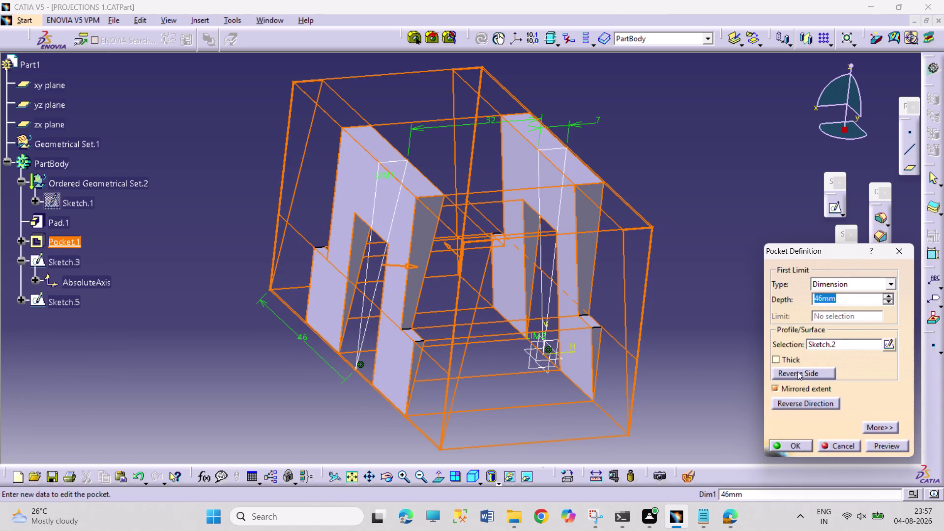
click(790, 373)
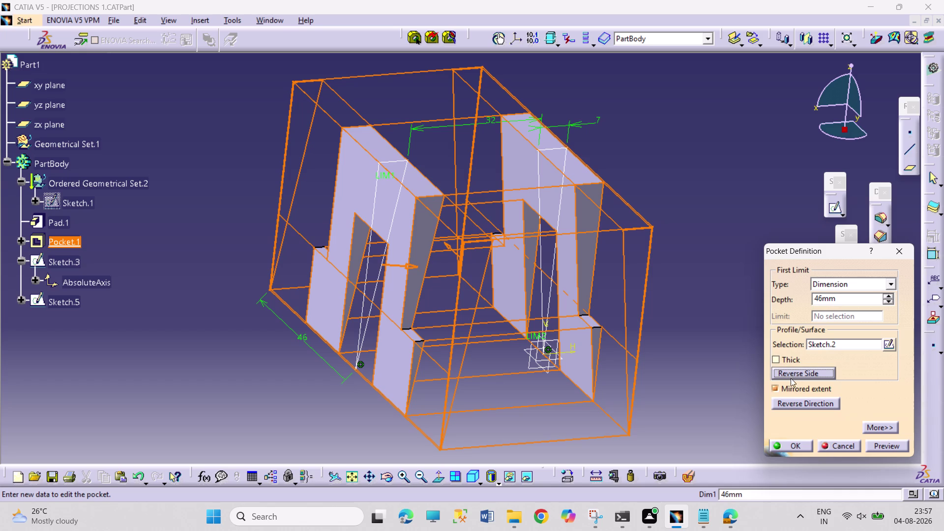
click(784, 447)
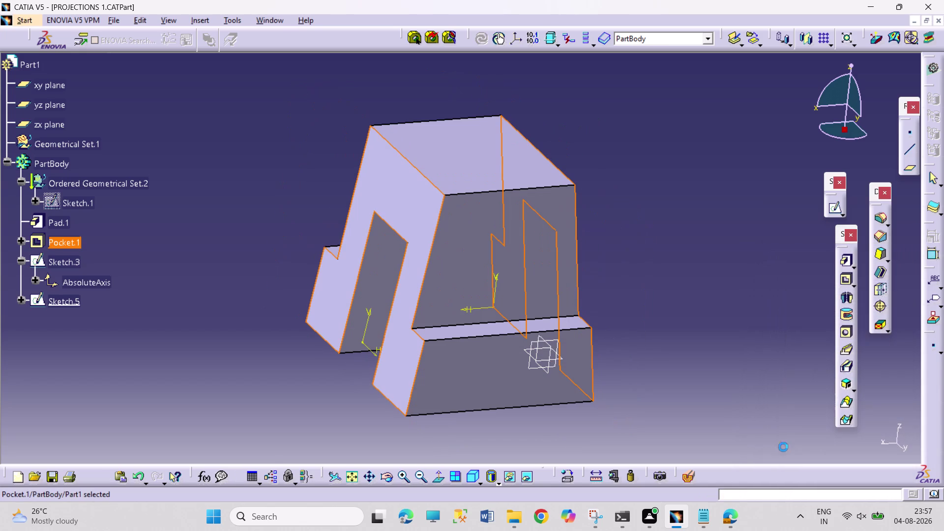
Start a new Sketch.6 on a face of the part.
click(701, 393)
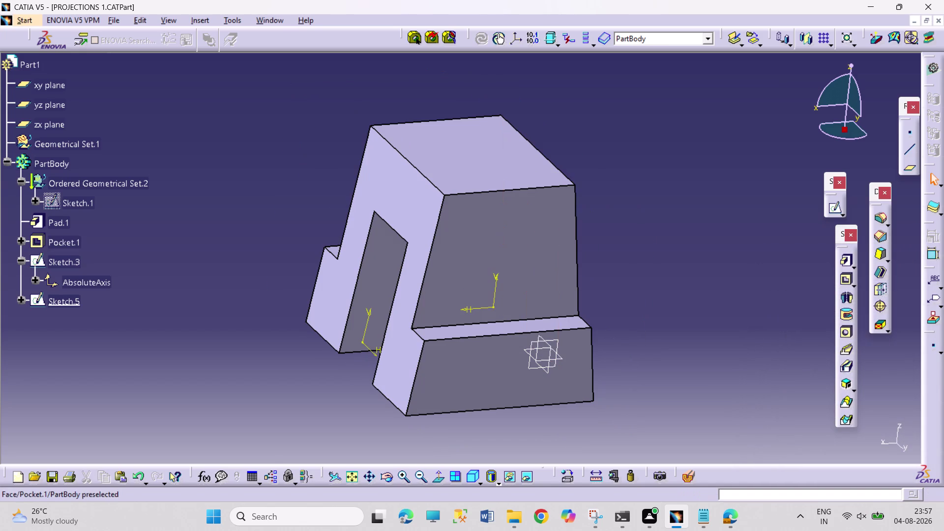
click(387, 379)
click(835, 210)
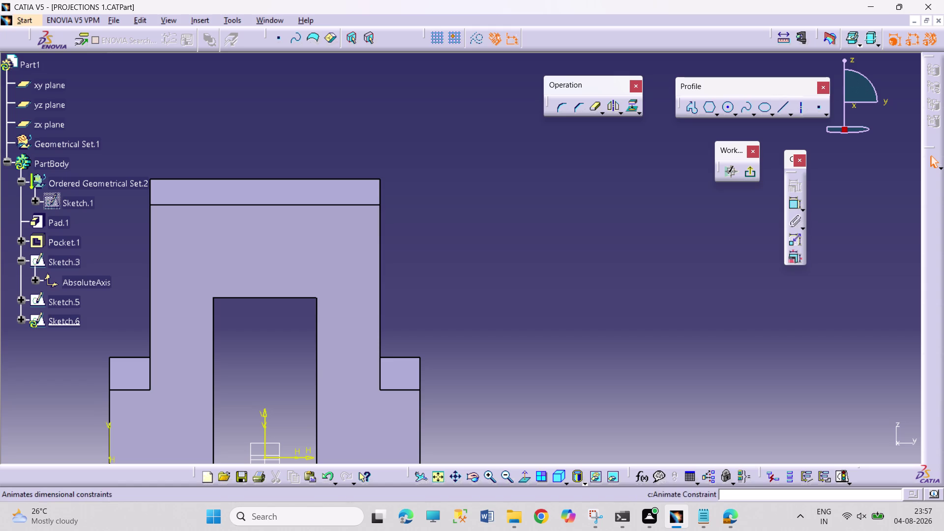
Orbit the view around the part to inspect its side.
click(467, 480)
drag(322, 353, 376, 327)
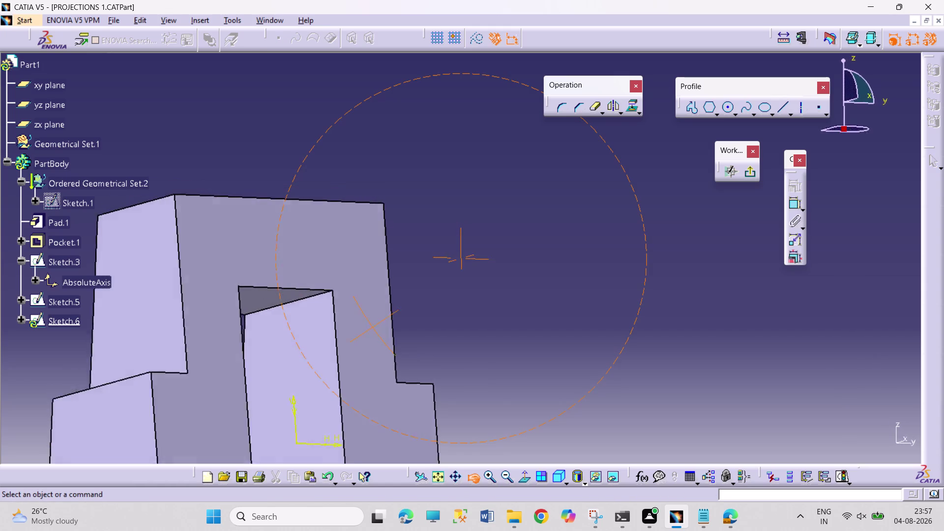
drag(377, 327, 493, 329)
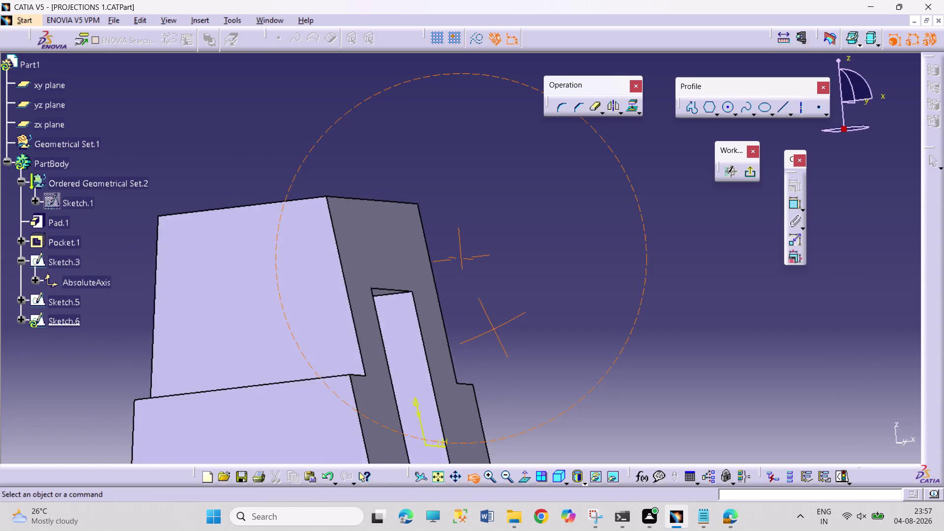
drag(493, 329, 538, 329)
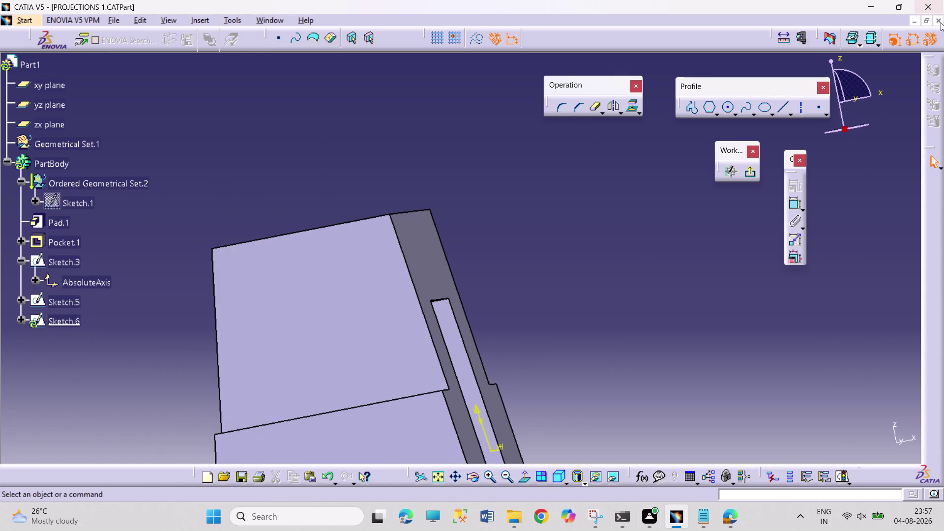
Close PROJECTIONS 1, answering the save prompt, then close the empty Drawing1.
click(941, 23)
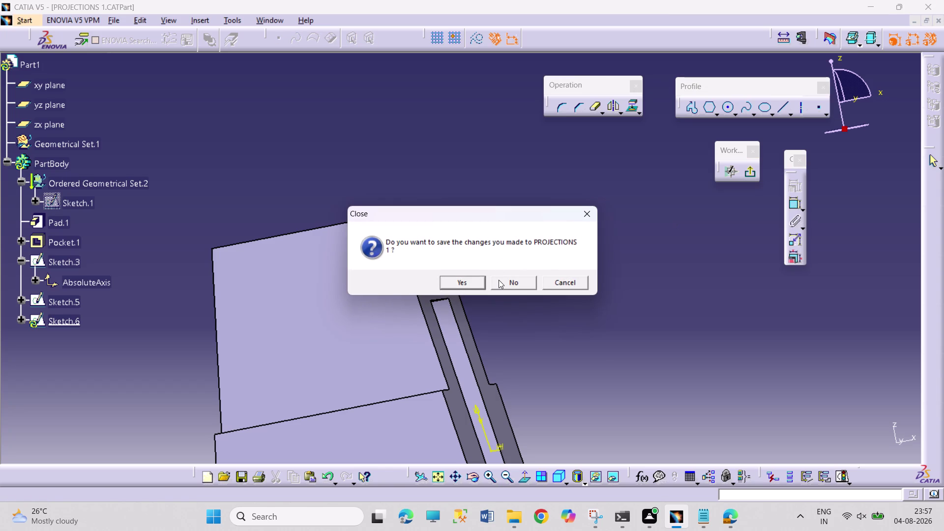
click(499, 280)
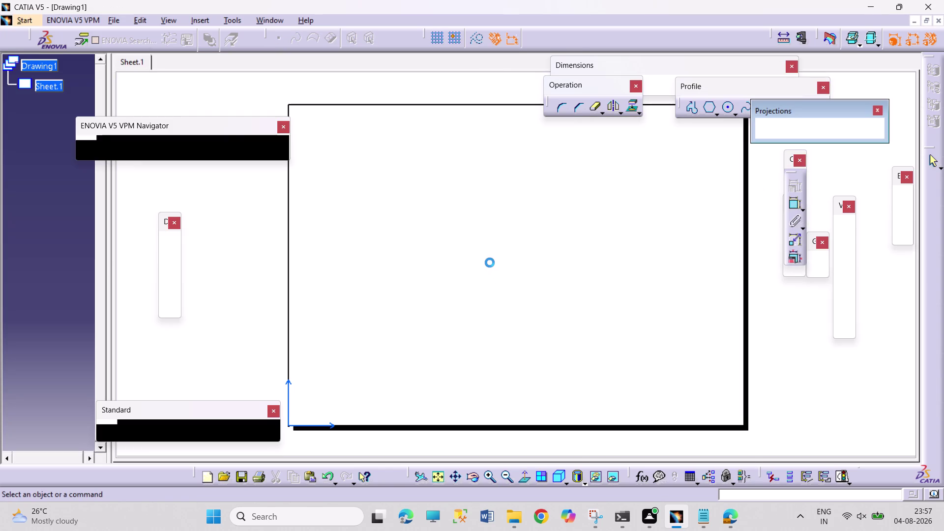
click(942, 22)
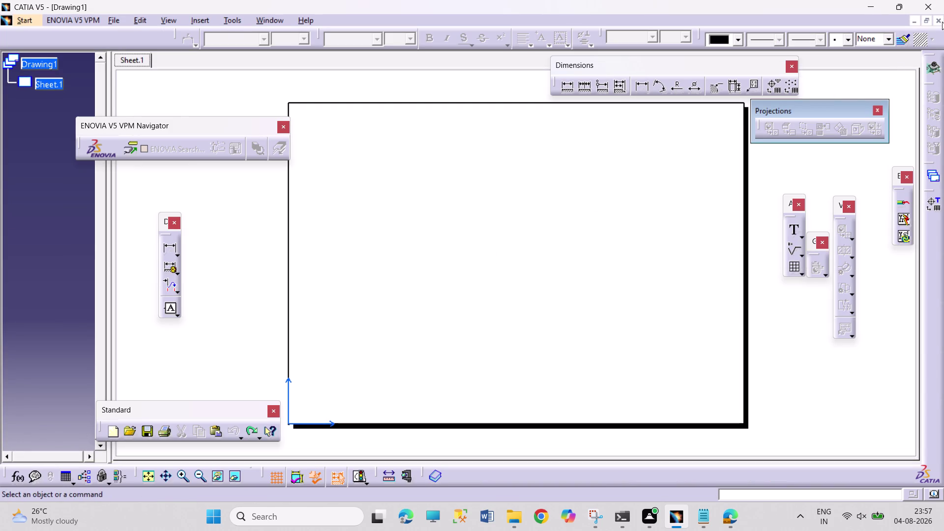
click(15, 19)
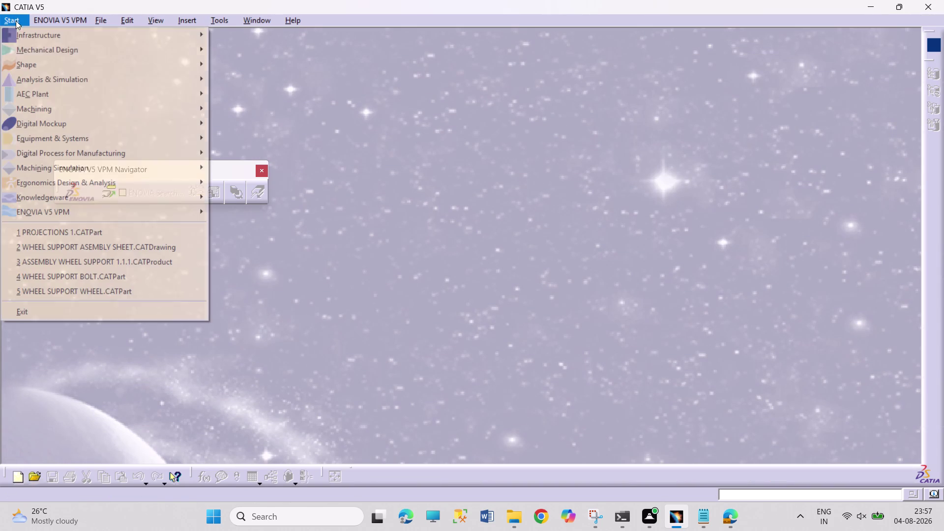
Create a new part and start a sketch on a reference plane.
click(32, 48)
click(242, 44)
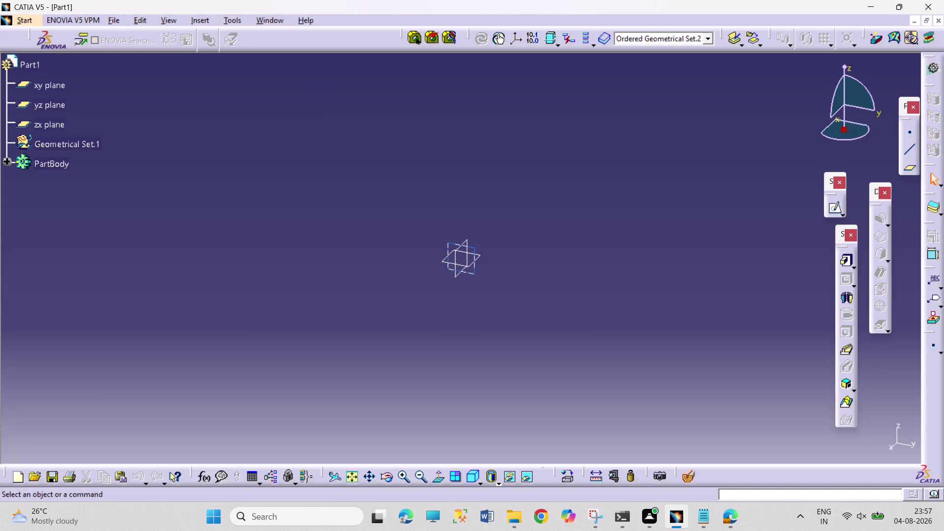
click(471, 273)
click(834, 212)
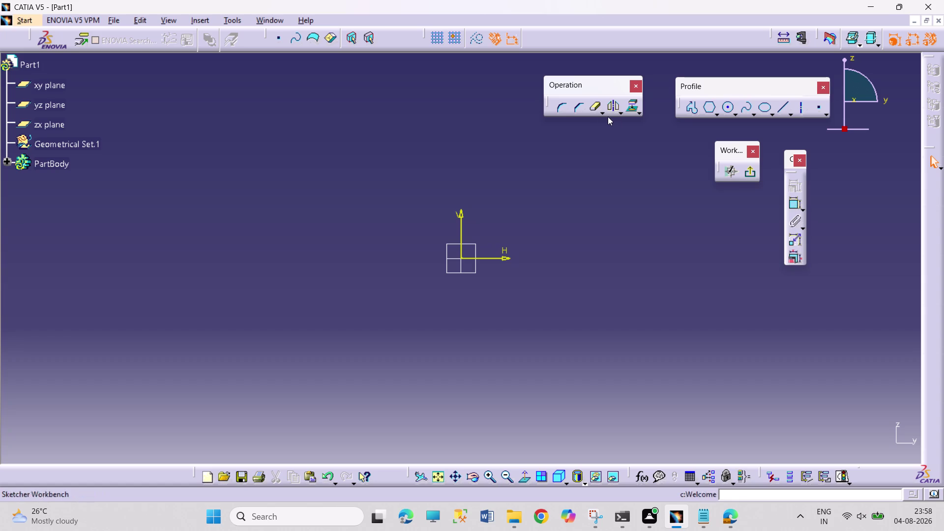
Draw the profile's left edge, top edge, inner wall and stepped right side.
click(689, 109)
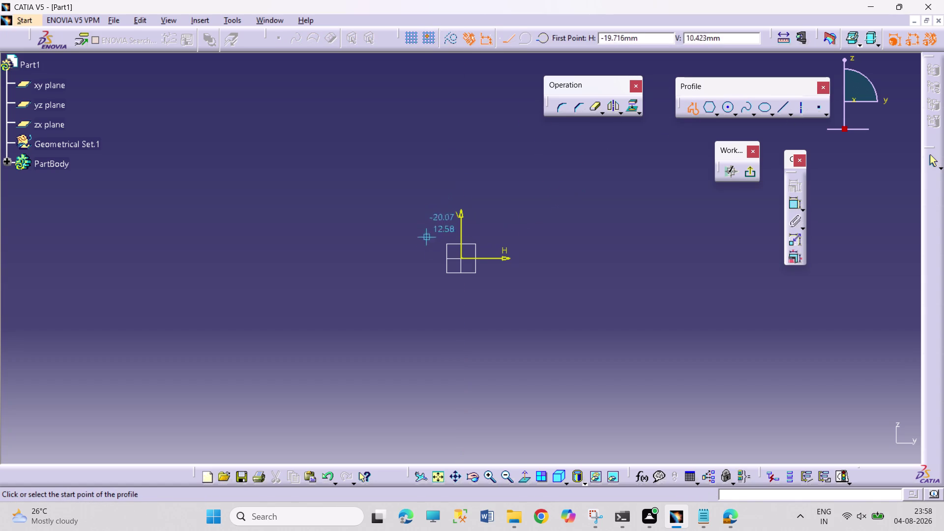
click(412, 259)
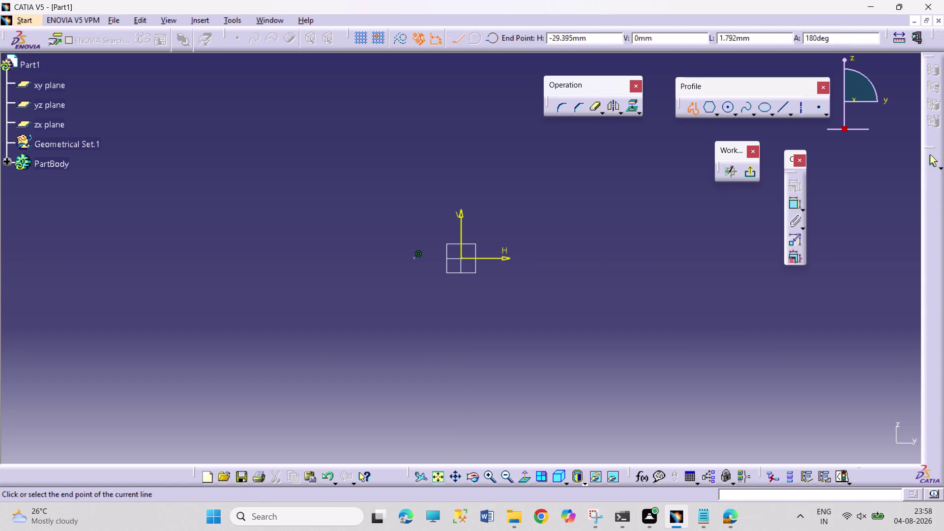
click(413, 151)
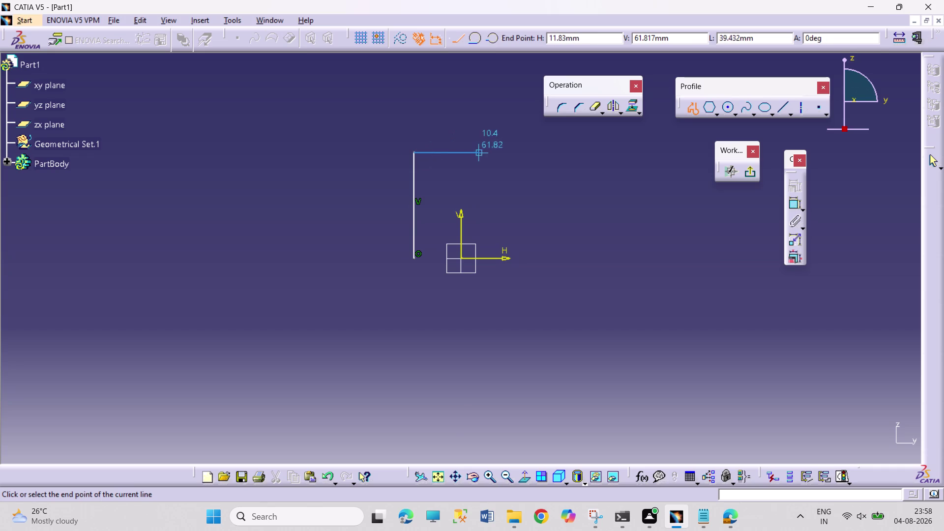
click(503, 152)
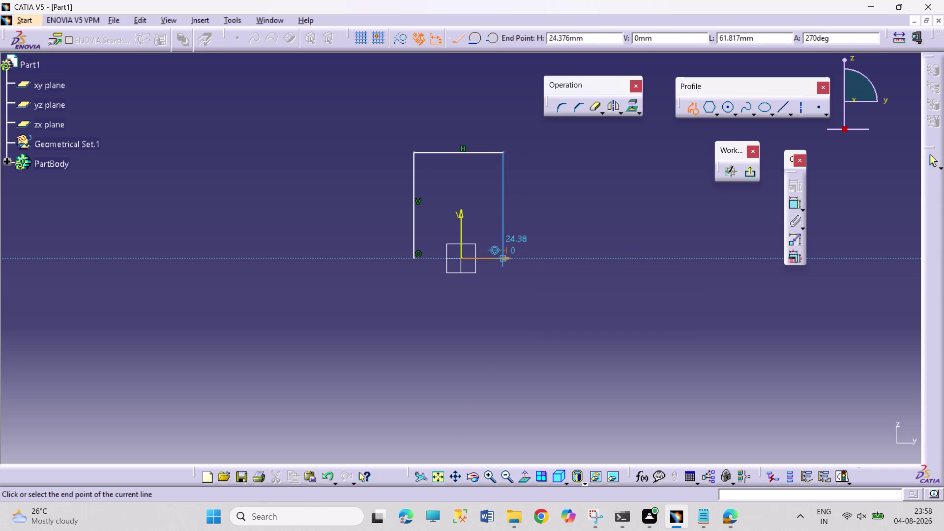
click(501, 260)
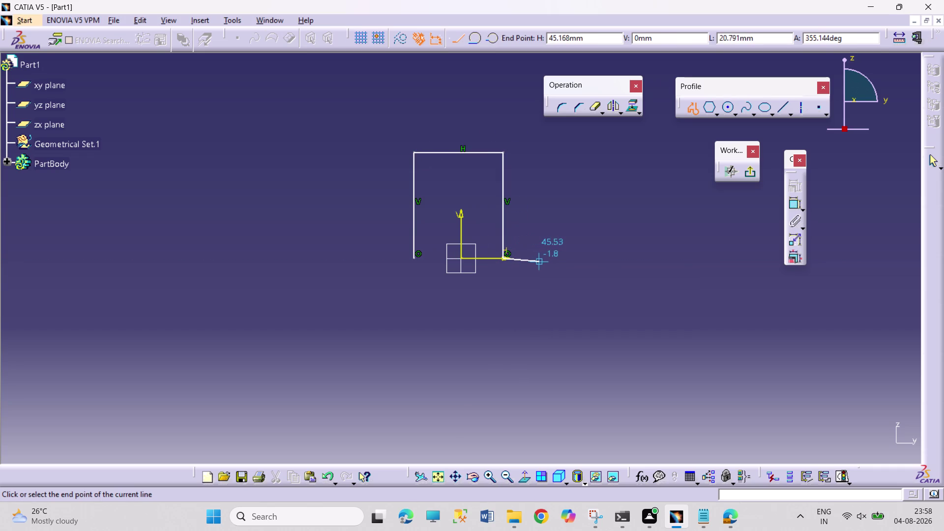
click(557, 257)
click(557, 226)
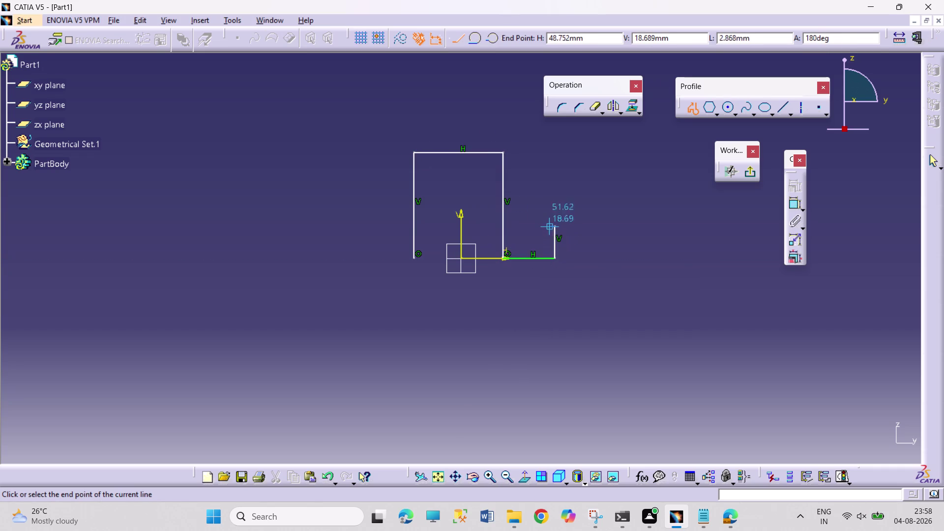
click(537, 226)
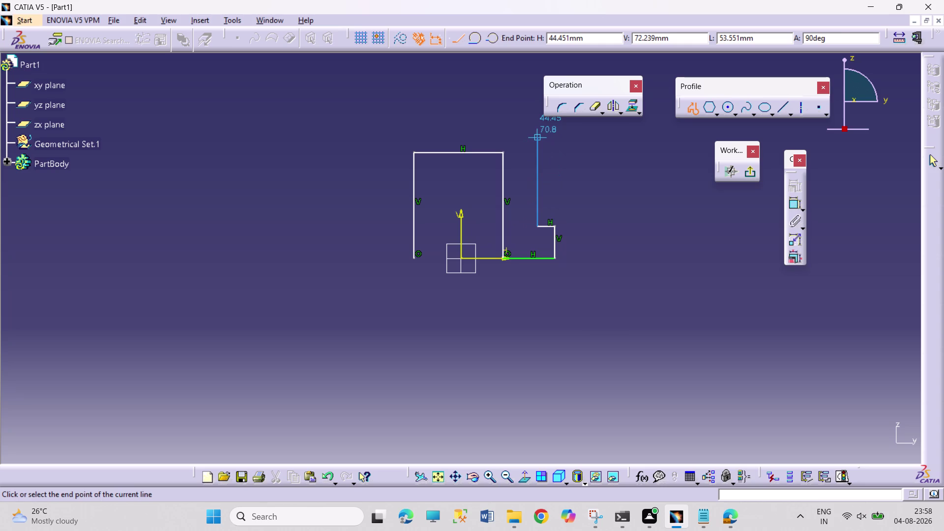
click(539, 135)
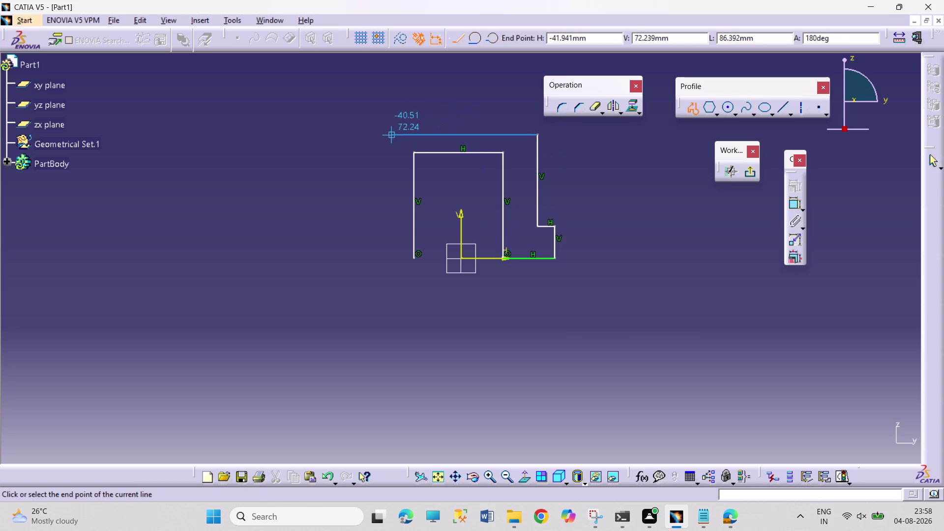
Draw the outer top edge, left step and bottom edge to close the outline.
click(389, 135)
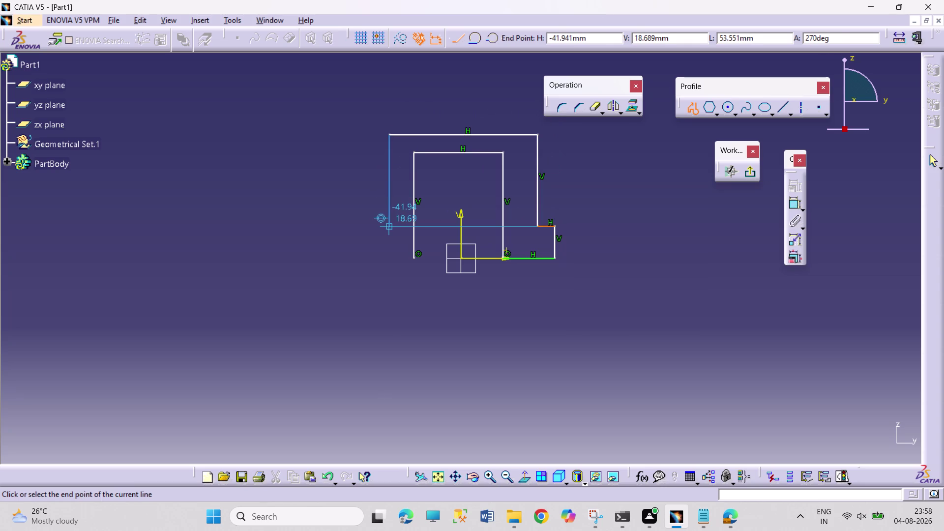
click(390, 229)
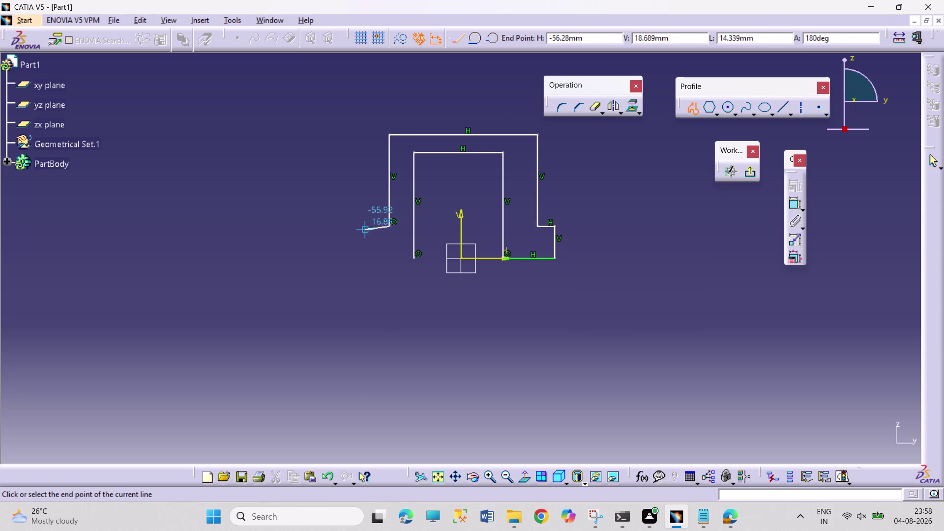
click(364, 226)
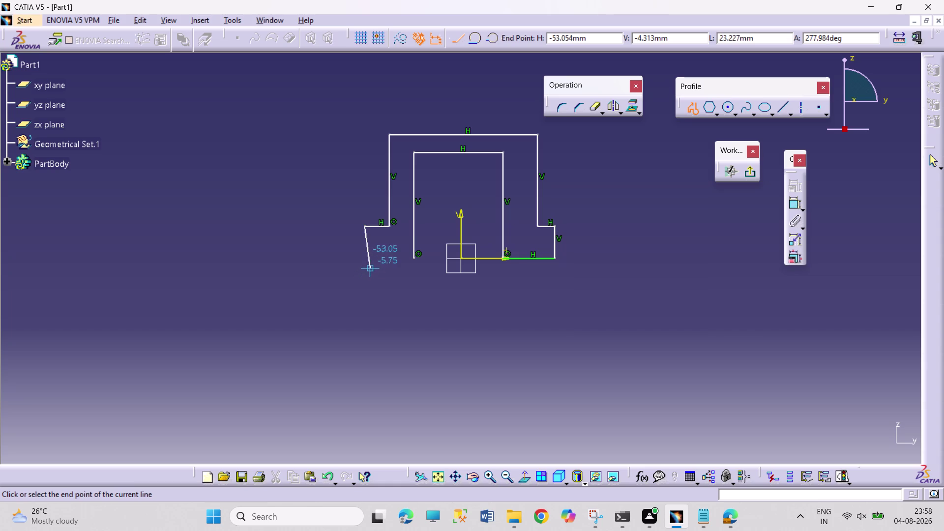
click(366, 262)
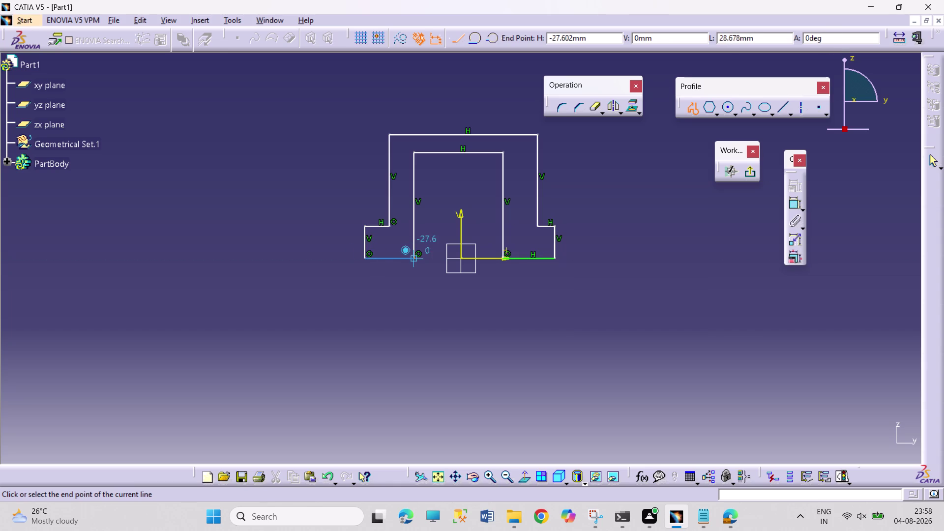
click(415, 259)
click(792, 205)
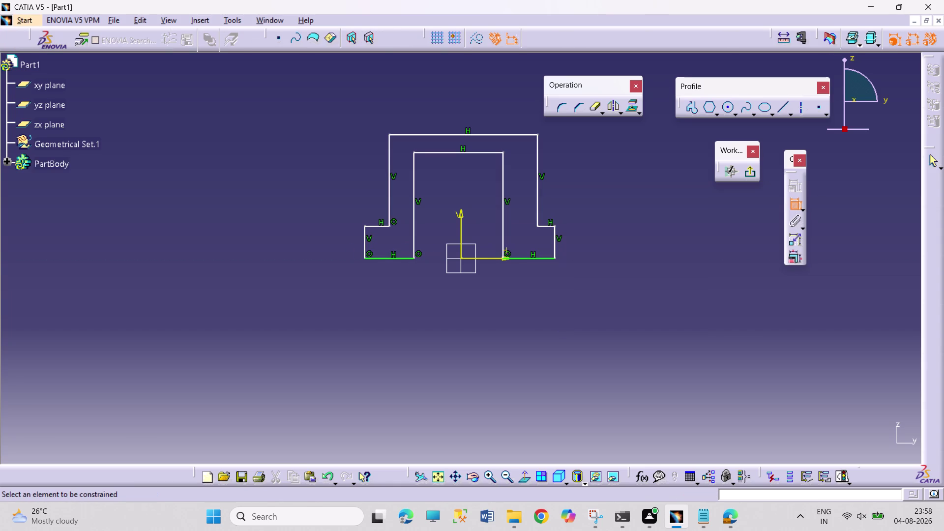
Make the two short outer step edges symmetric about the vertical axis.
key(Escape)
key(Escape)
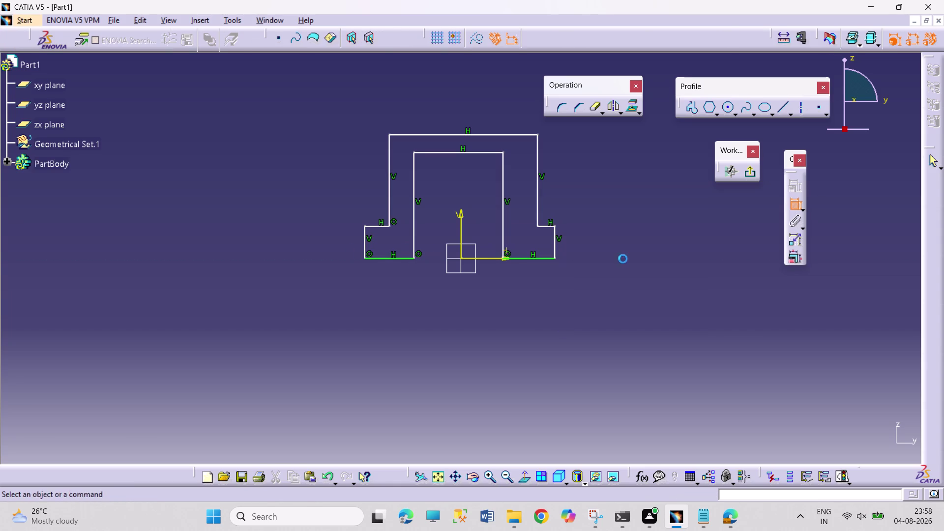
key(Escape)
click(364, 249)
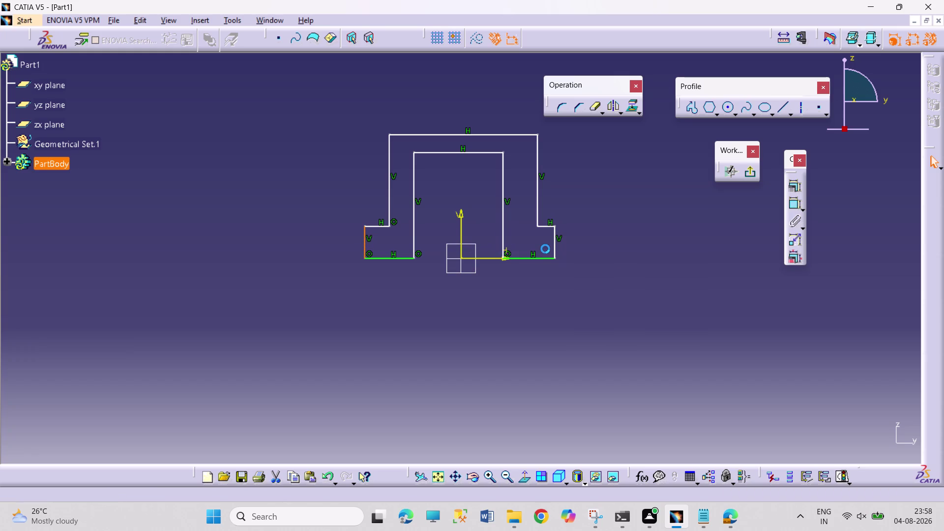
click(555, 251)
click(458, 234)
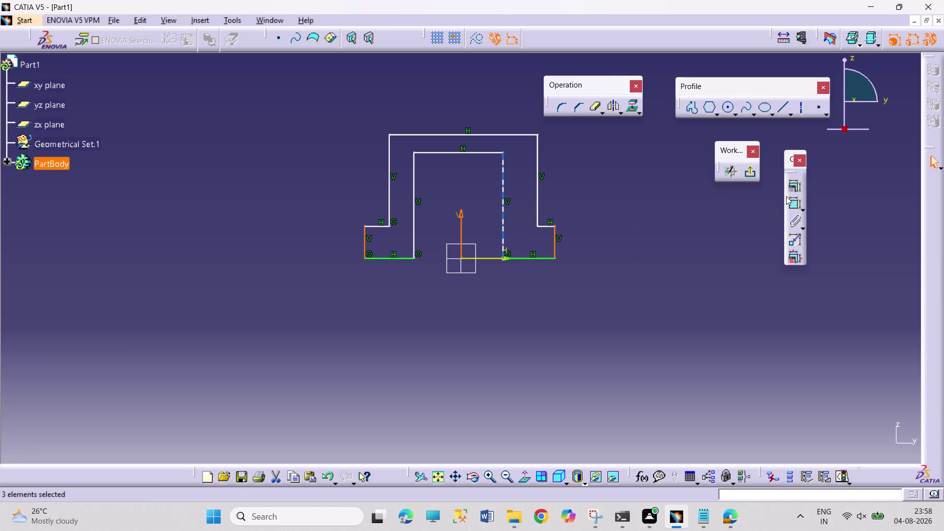
click(795, 187)
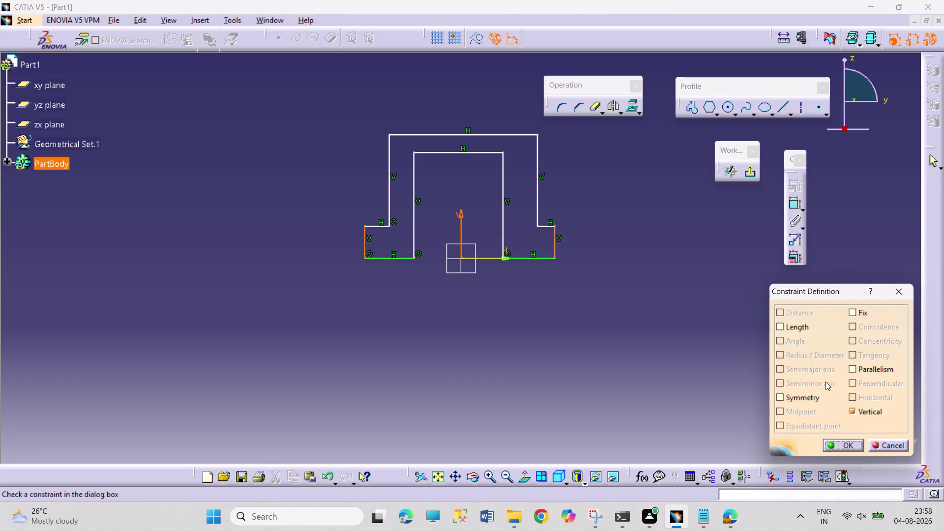
click(809, 393)
click(839, 447)
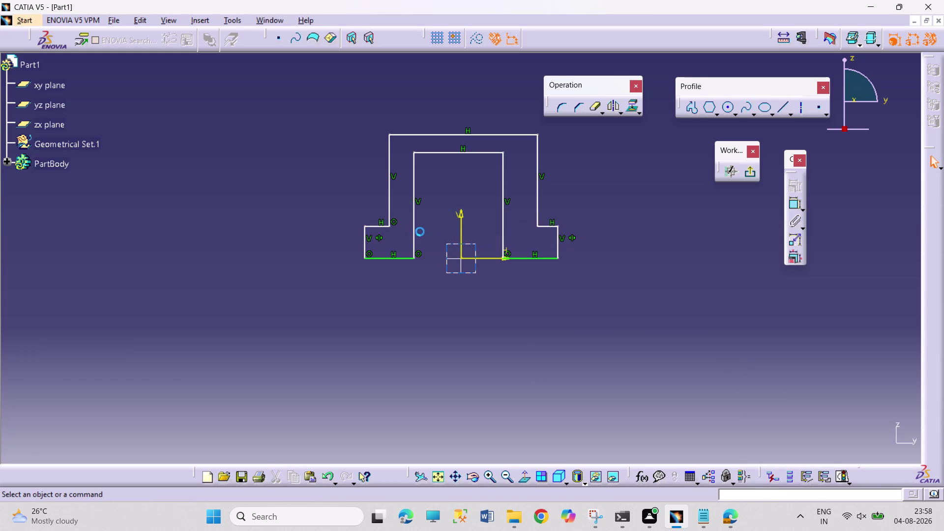
Make the two inner vertical edges symmetric about the vertical axis.
click(417, 228)
click(504, 227)
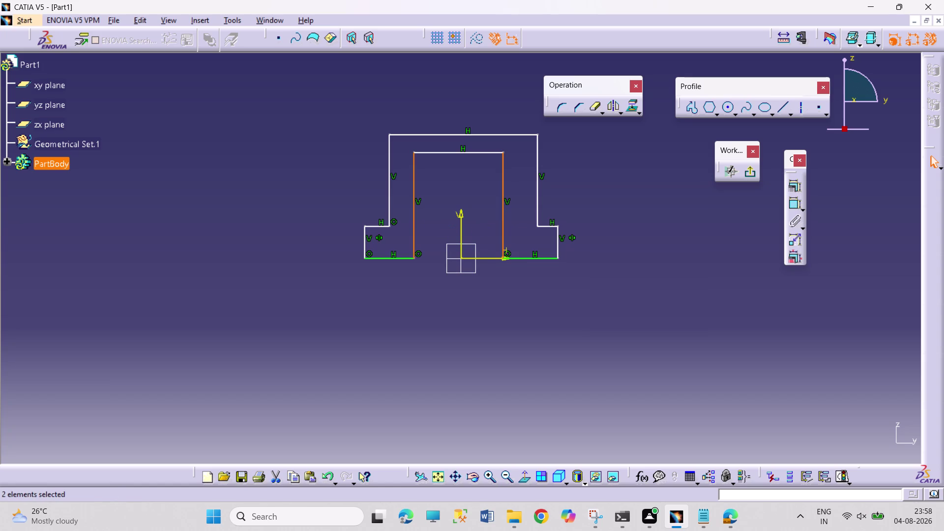
click(461, 229)
click(796, 187)
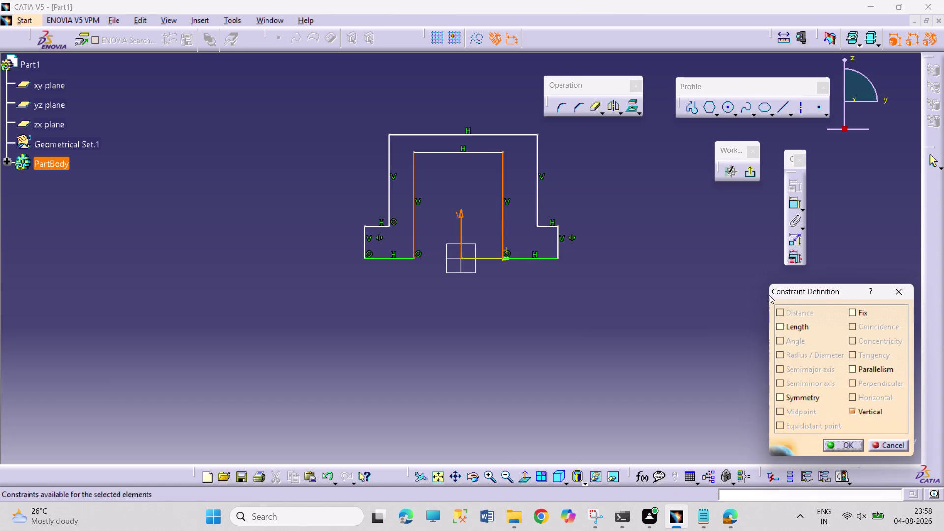
click(805, 396)
click(833, 445)
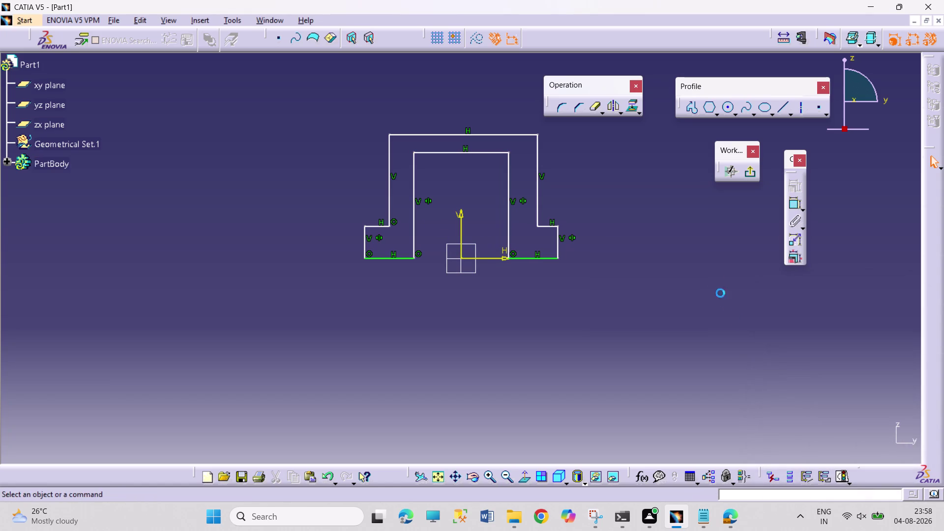
Begin dimensioning the step edges with the Constraint tool.
click(383, 226)
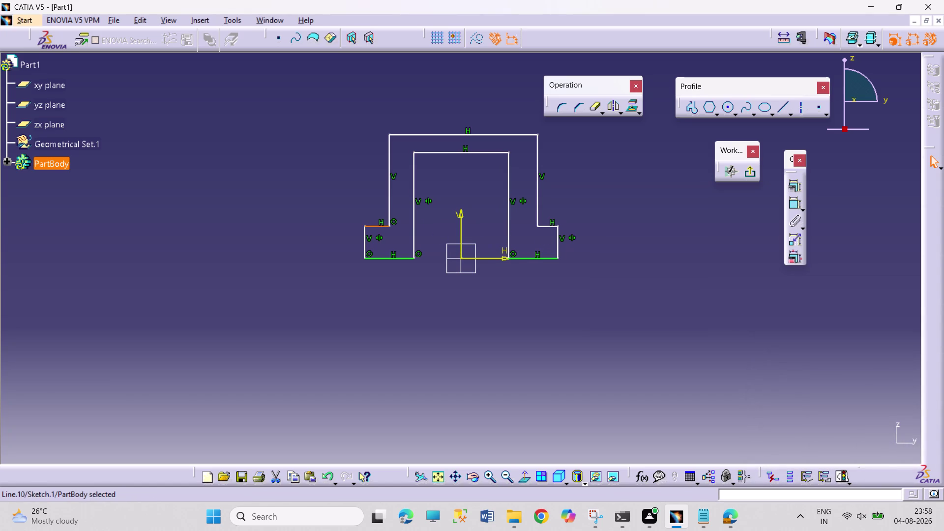
click(551, 227)
click(746, 238)
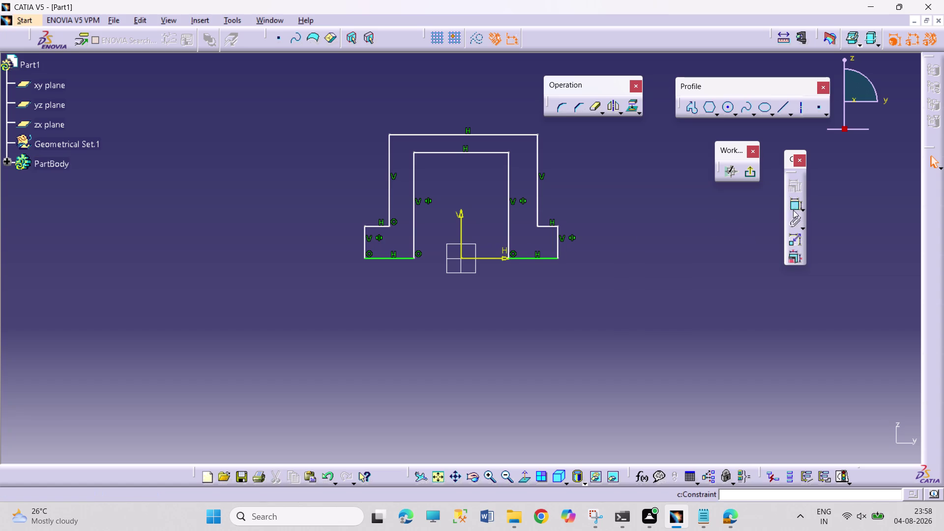
click(795, 204)
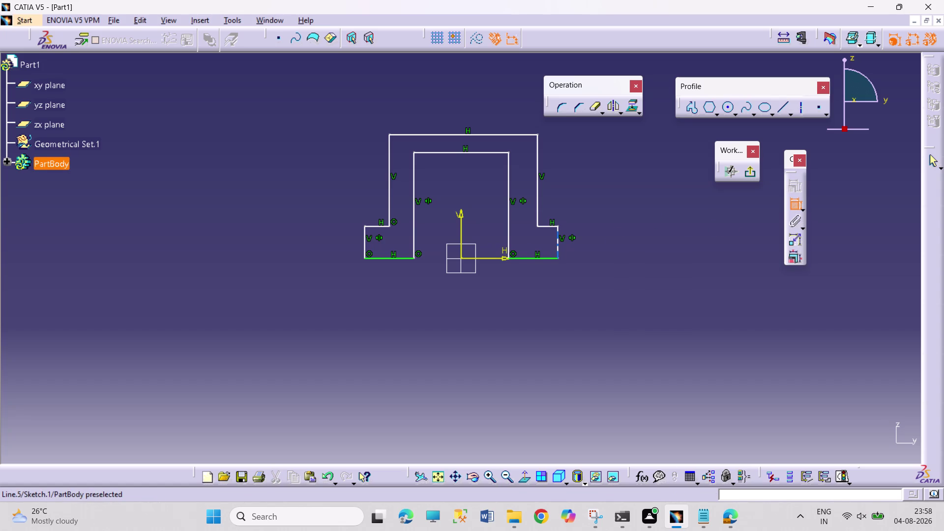
Set the right step height to 15 and delete an unwanted left step dimension.
click(559, 246)
triple_click(607, 248)
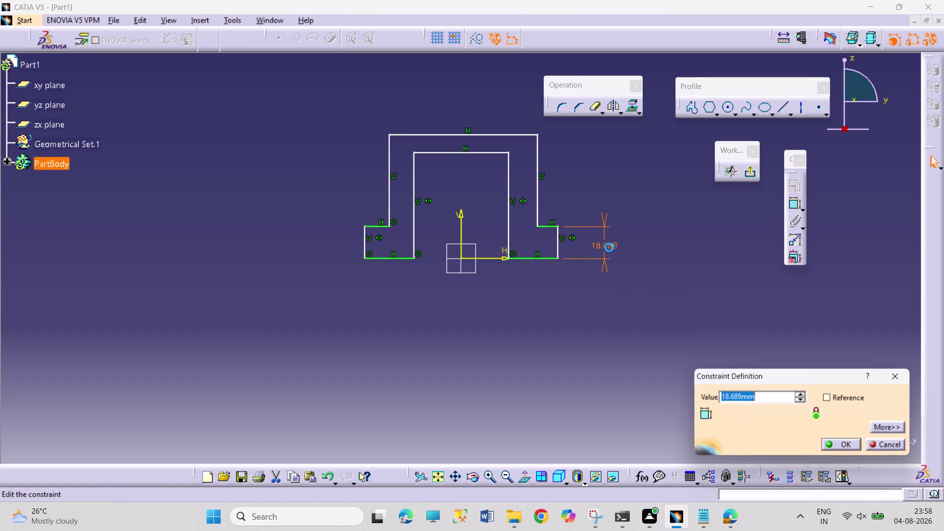
text(15)
key(Return)
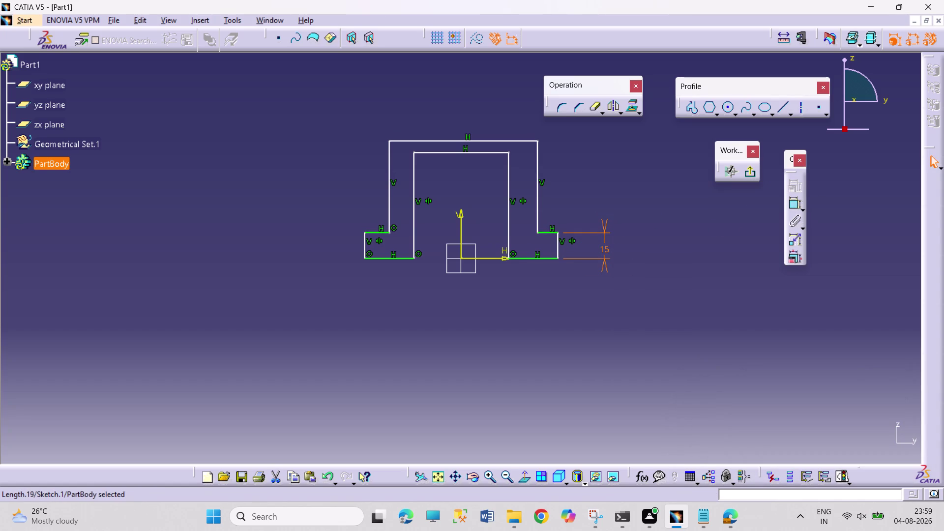
click(793, 207)
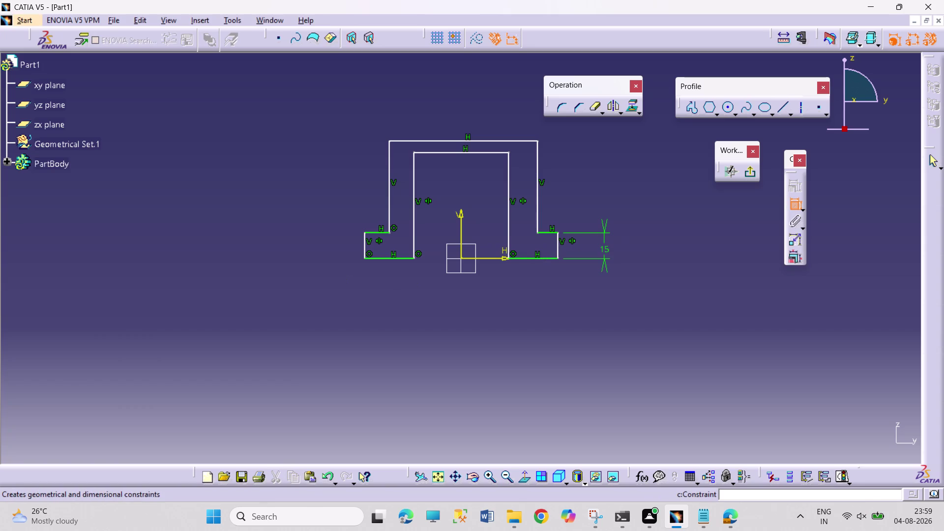
click(364, 249)
click(331, 248)
right_click(331, 245)
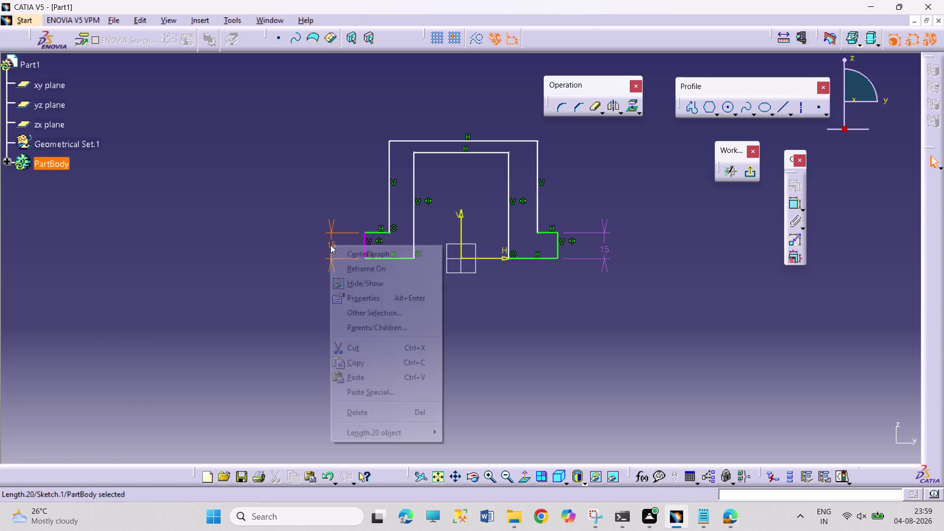
click(358, 416)
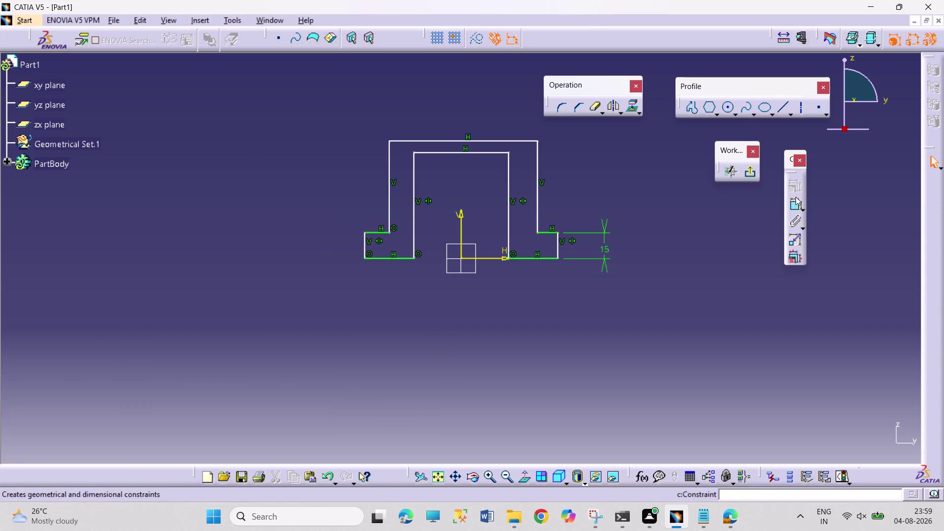
Add an overall height dimension between top and bottom edges set to 50.
click(795, 200)
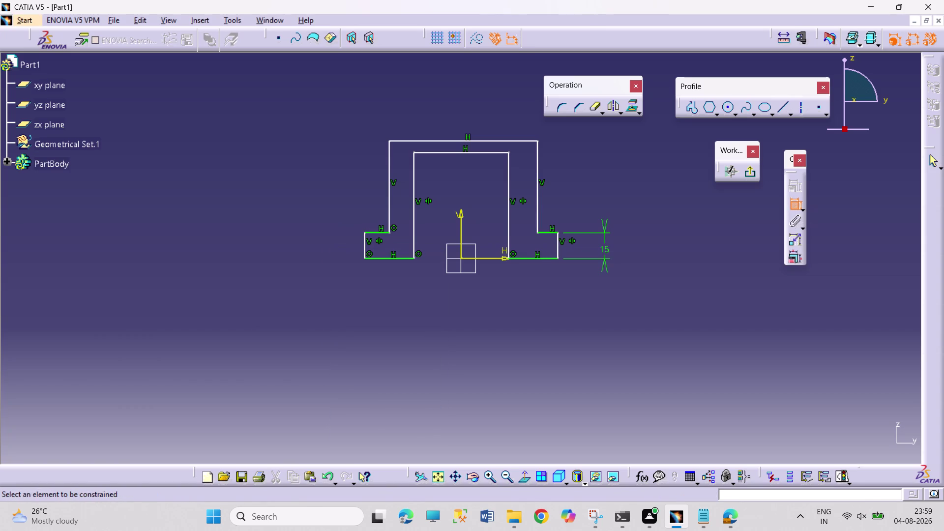
drag(537, 258, 538, 251)
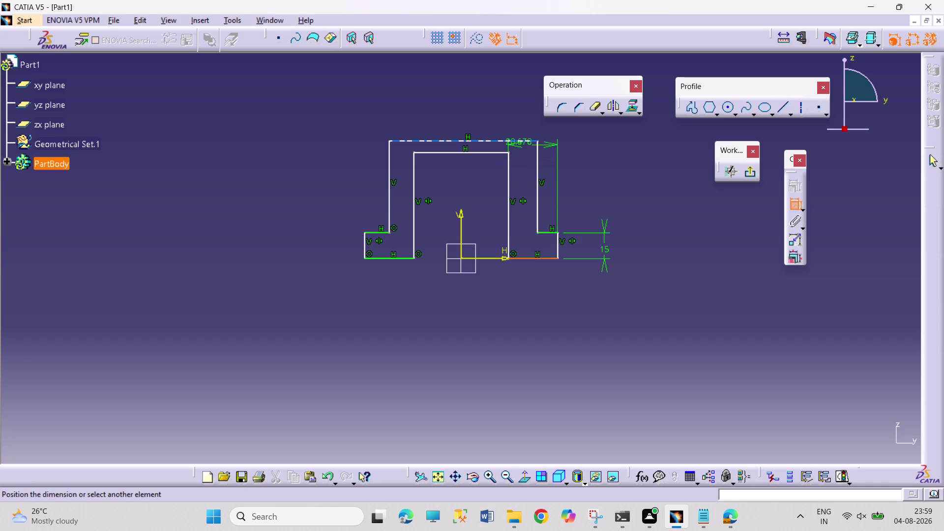
click(523, 139)
click(645, 207)
double_click(647, 203)
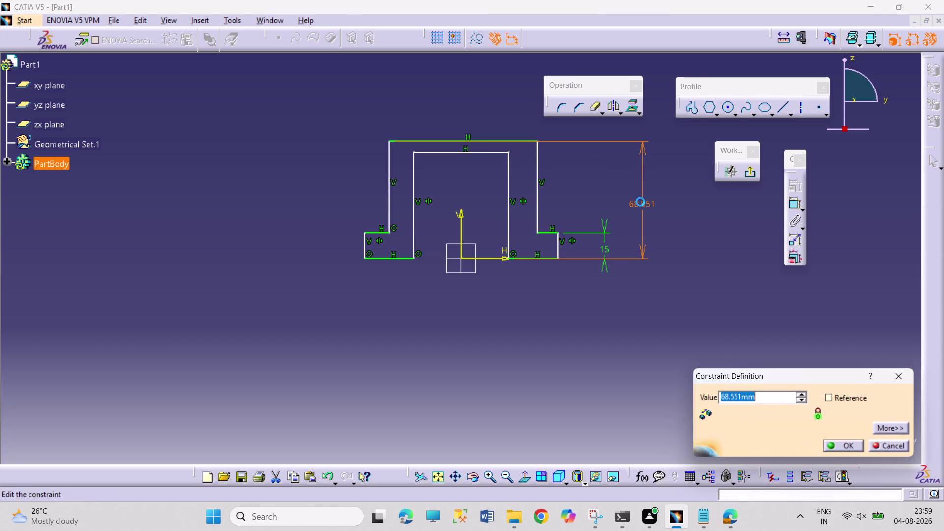
text(50)
key(Return)
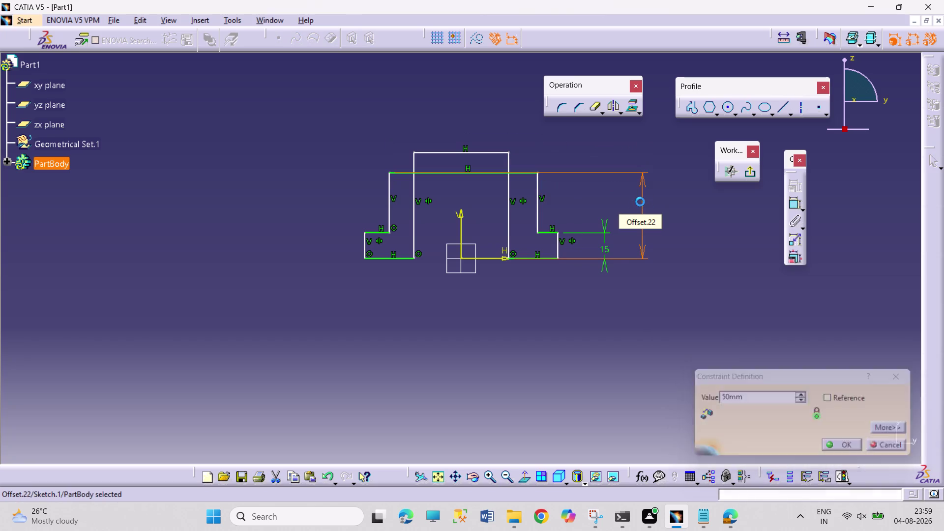
Set the inner opening height dimension to 34.
click(797, 208)
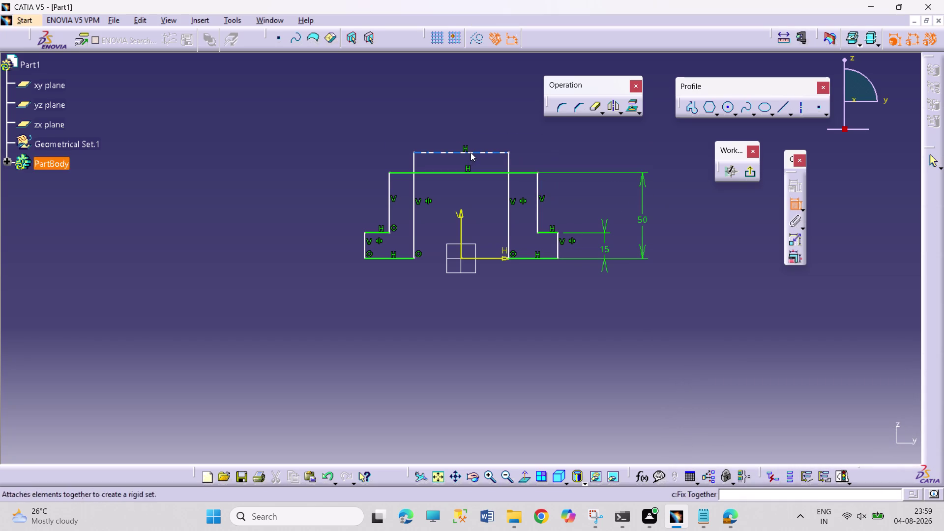
click(476, 149)
click(484, 151)
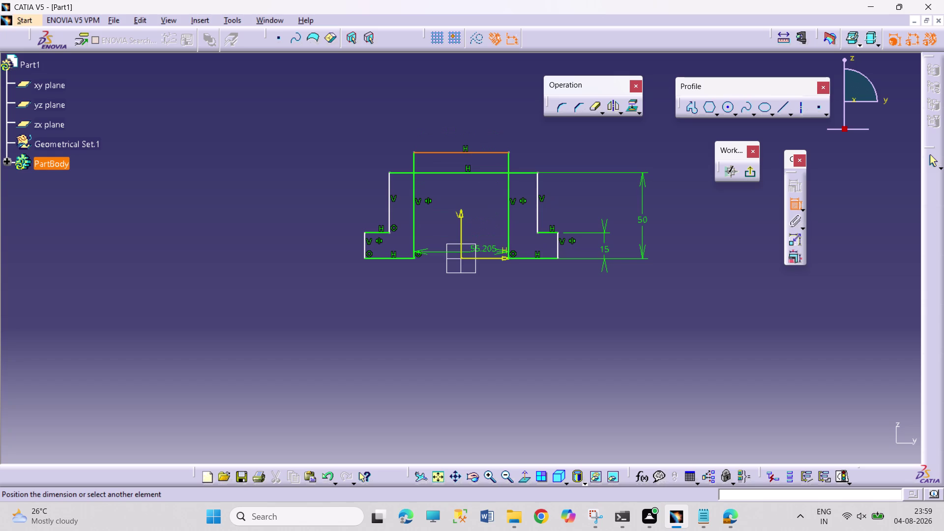
click(486, 257)
click(686, 219)
double_click(678, 214)
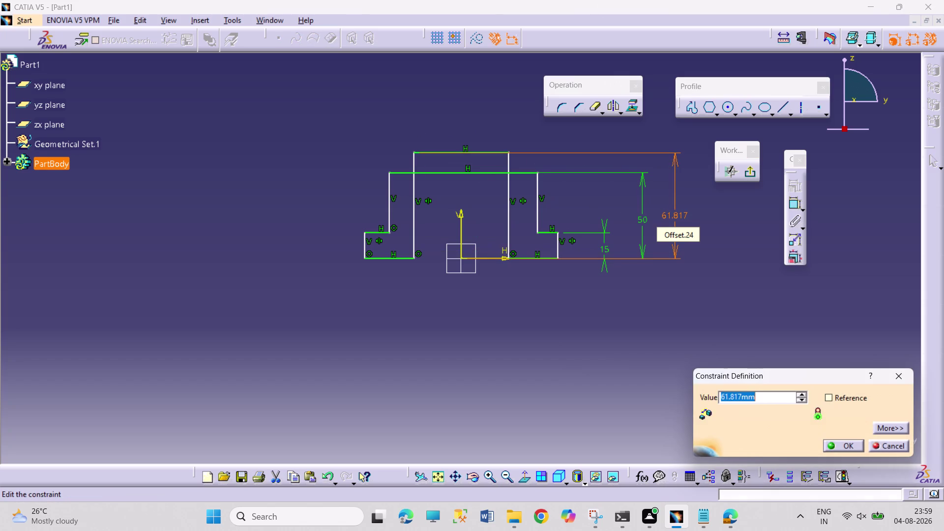
text(34)
key(Return)
click(577, 326)
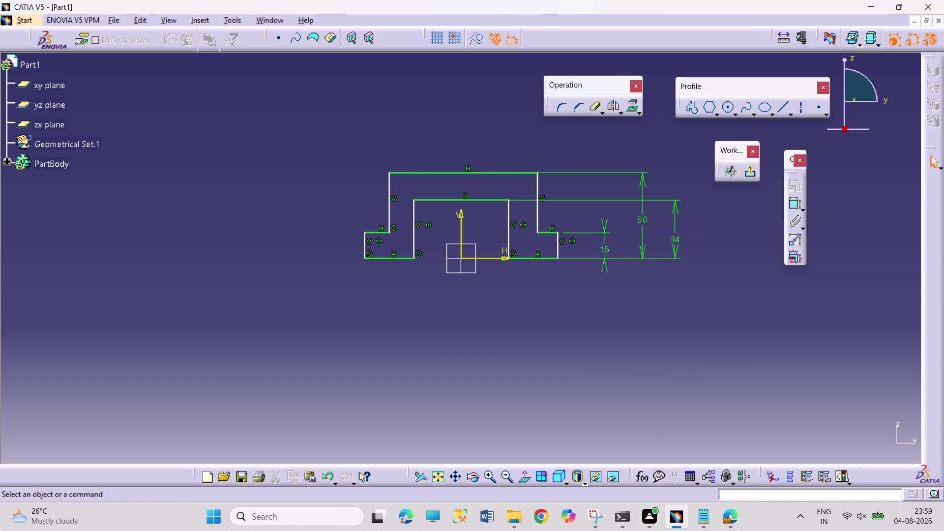
click(791, 210)
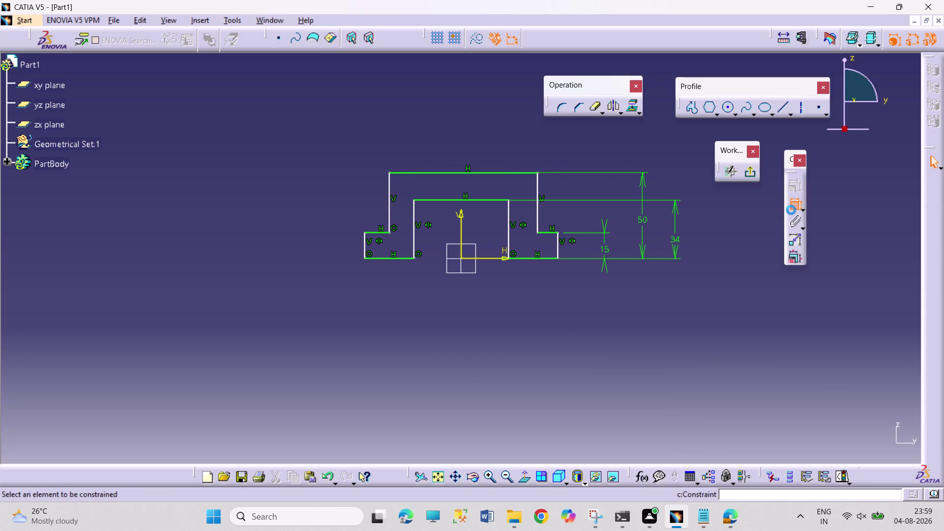
drag(491, 171, 491, 166)
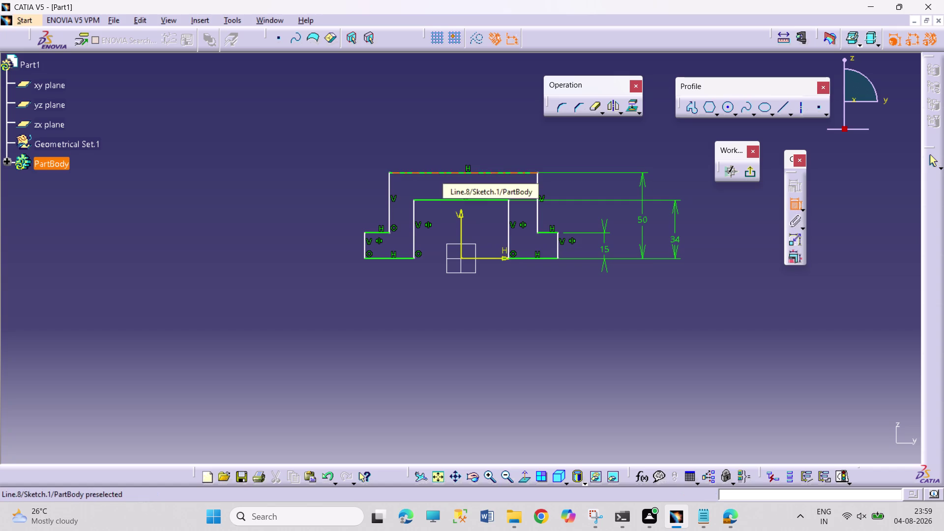
Place a top edge width dimension, enter 40, then undo the change.
click(491, 135)
double_click(491, 131)
text(4)
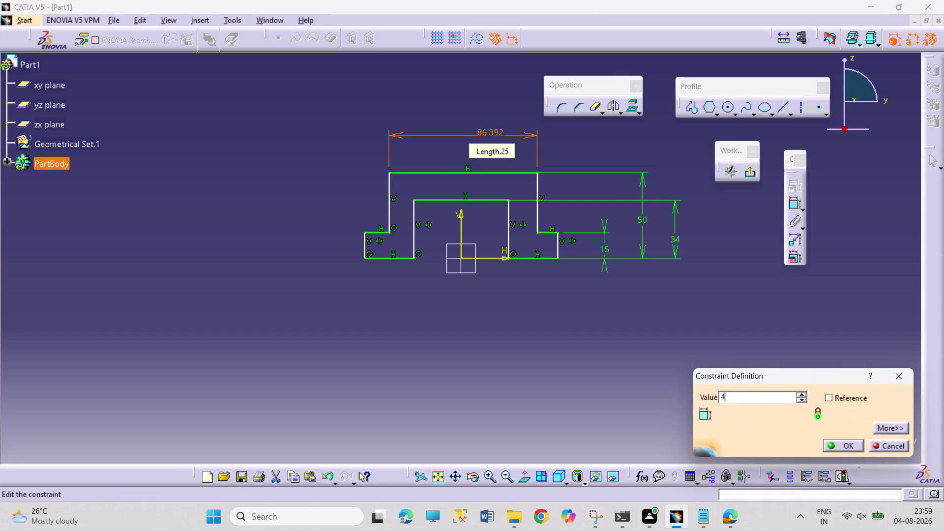
text(0)
key(Return)
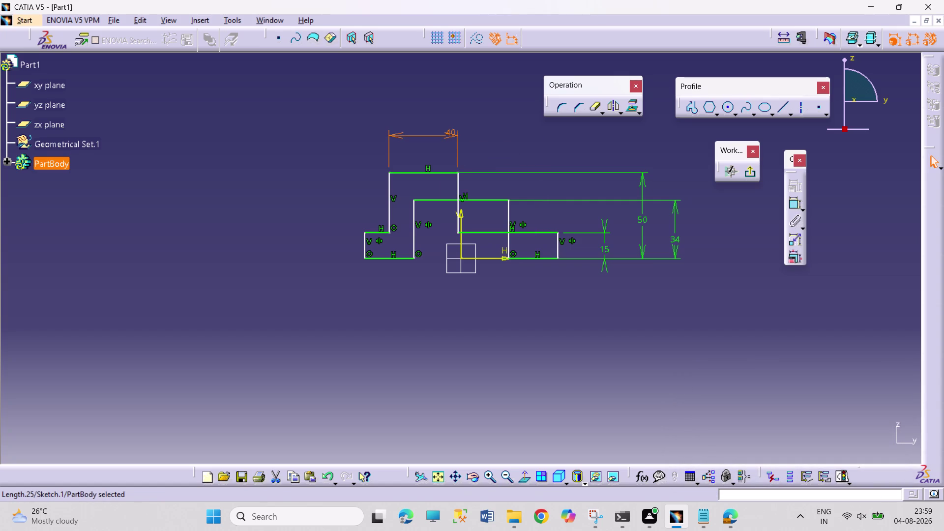
key(ctrl+z)
click(592, 136)
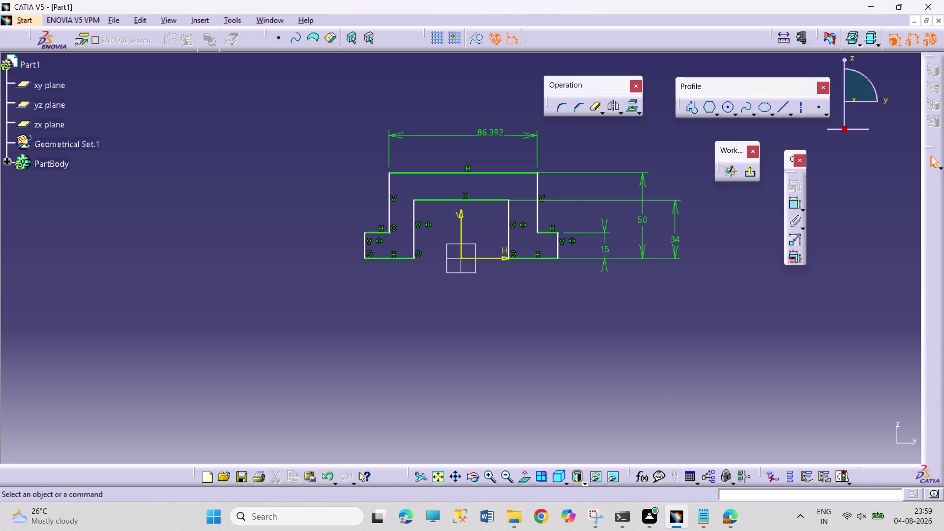
Make the outer vertical edges symmetric about the vertical axis.
click(390, 212)
click(538, 196)
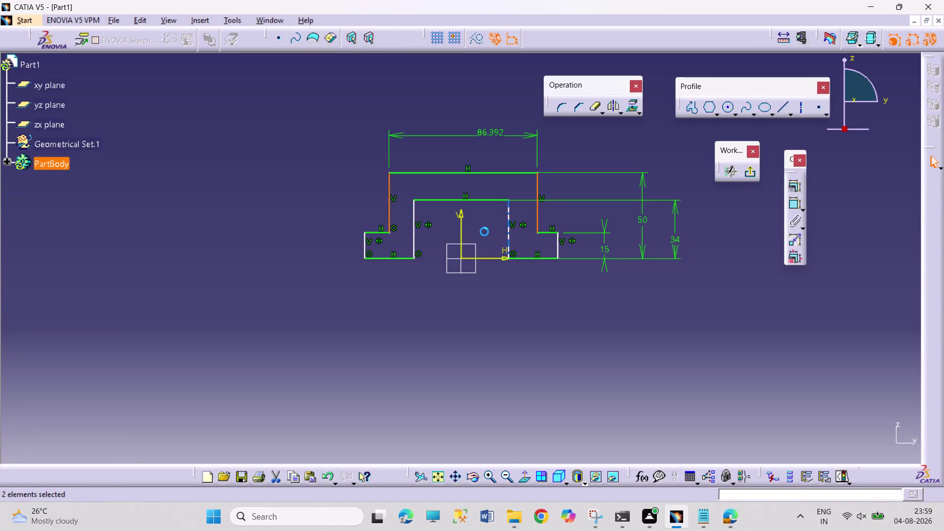
click(462, 226)
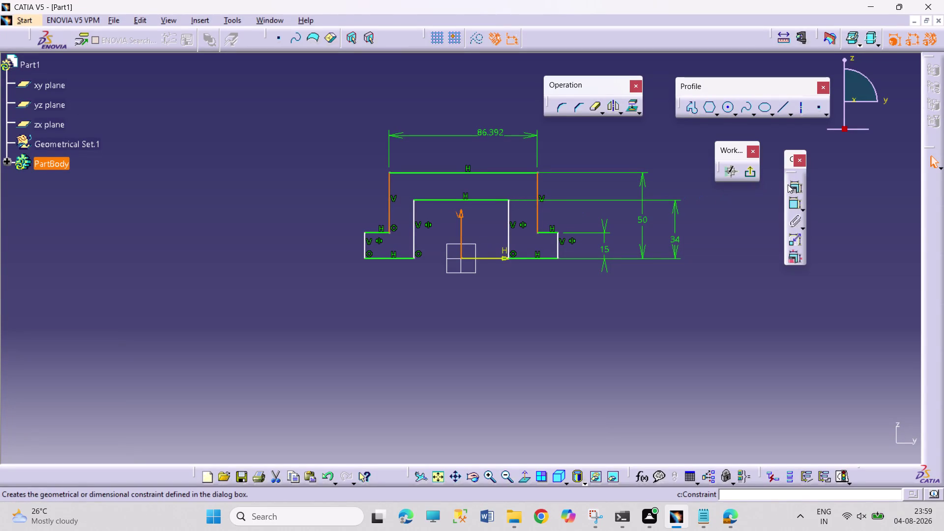
click(794, 185)
click(790, 398)
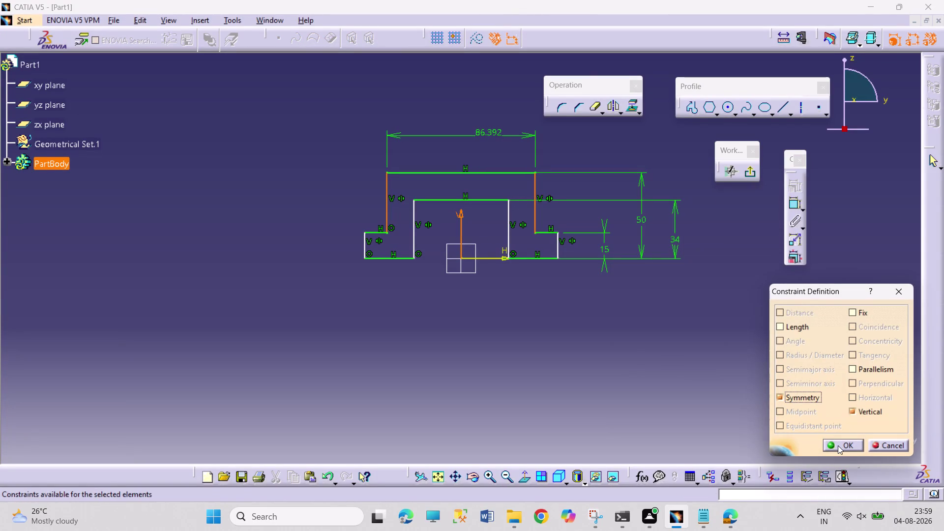
drag(838, 445, 836, 441)
Set the top width dimension to 40.
double_click(489, 135)
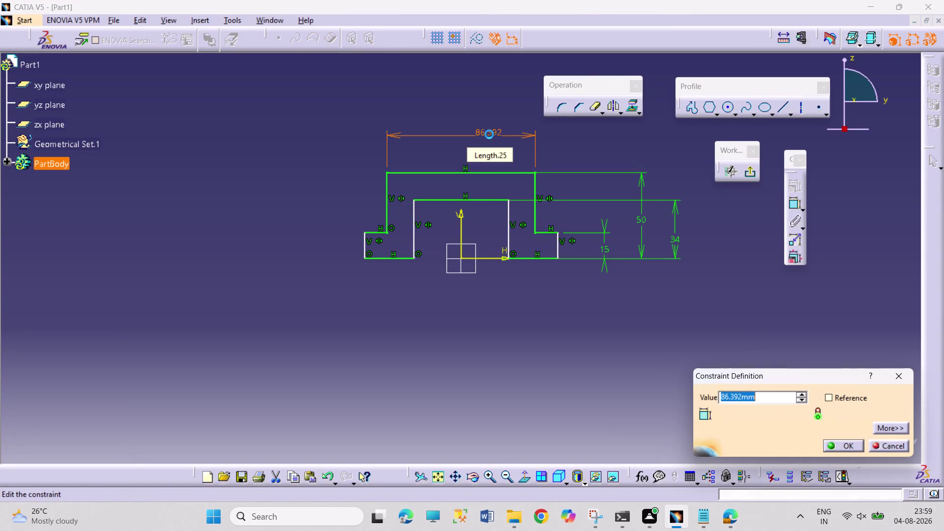
text(40)
key(Return)
click(610, 109)
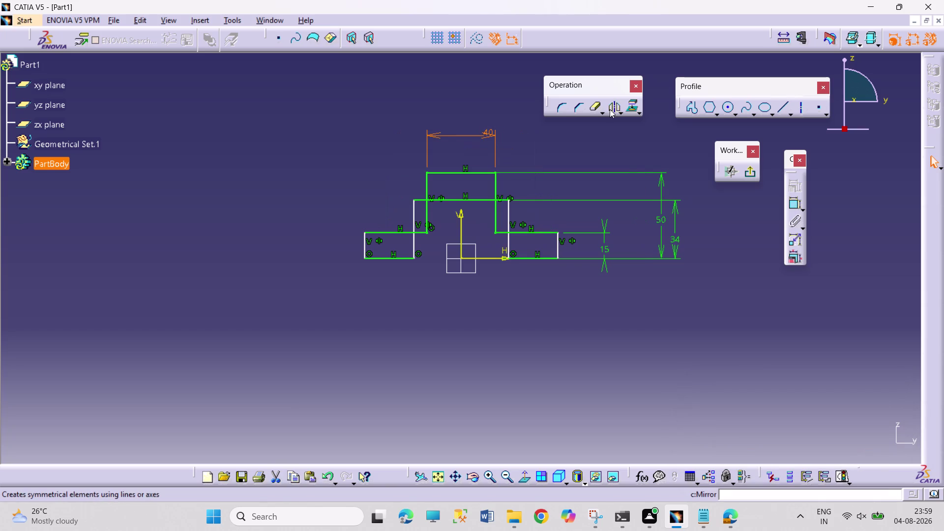
Dimension the base width between the outer base edges as 54.
click(794, 206)
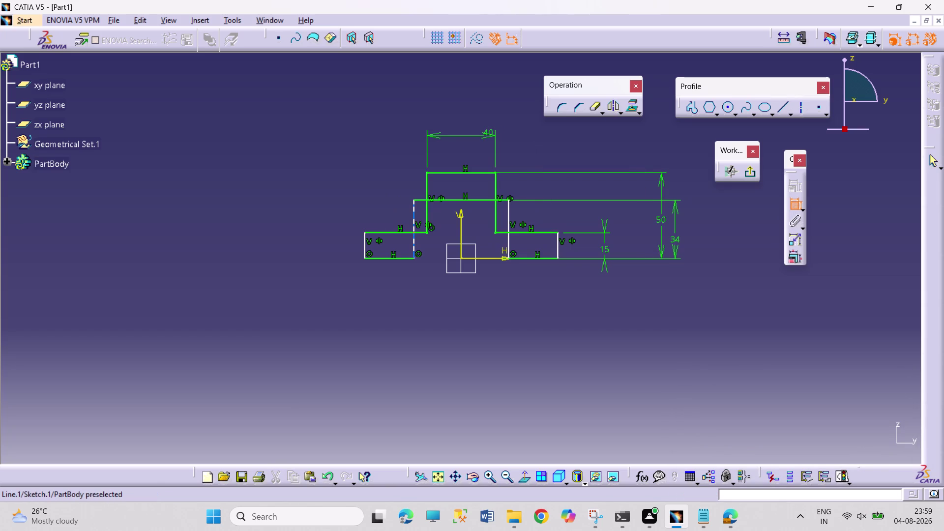
click(365, 250)
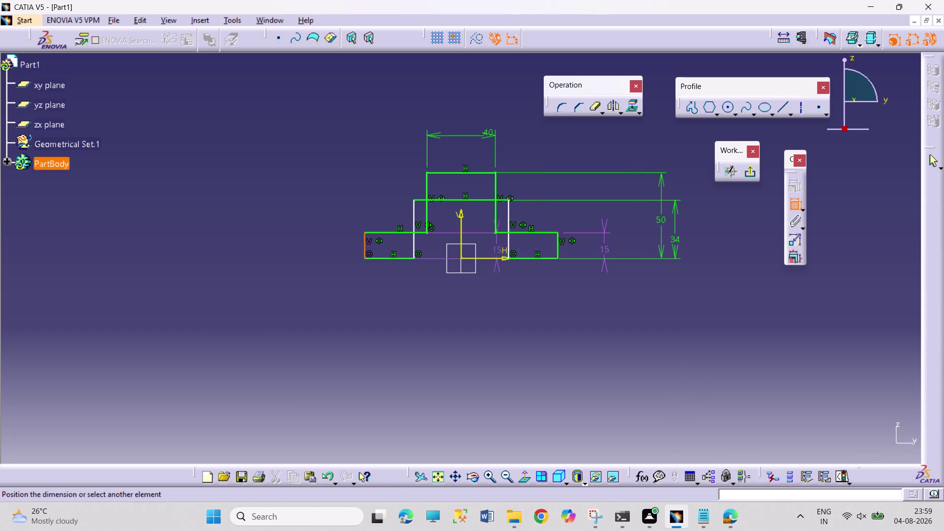
click(558, 249)
click(485, 313)
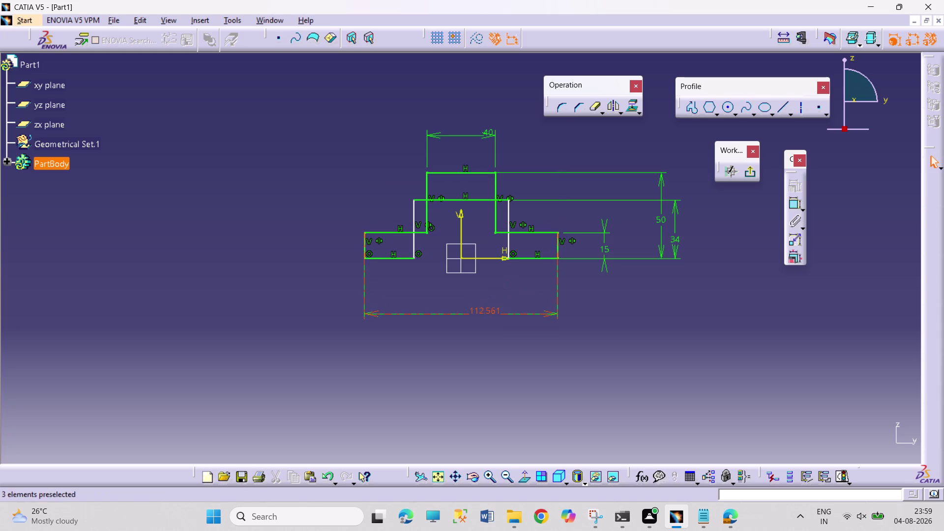
double_click(487, 310)
text(54)
key(Return)
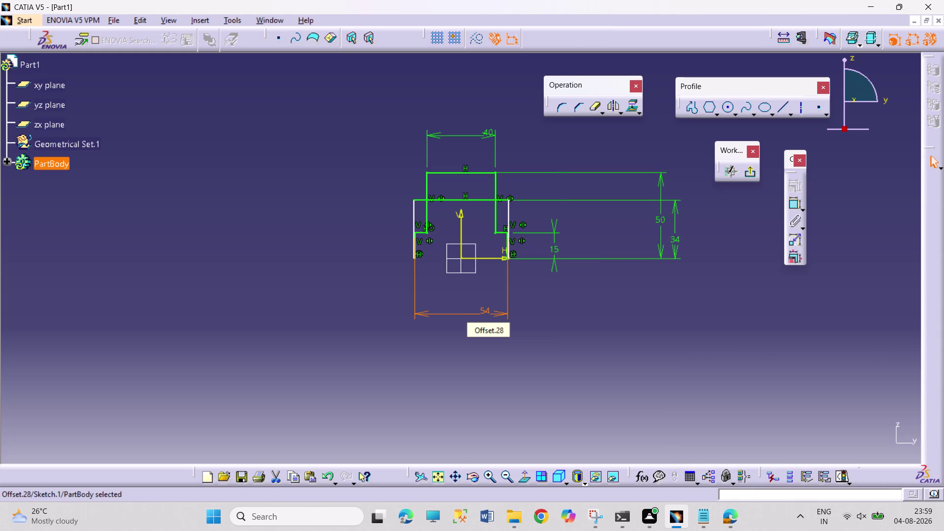
click(578, 308)
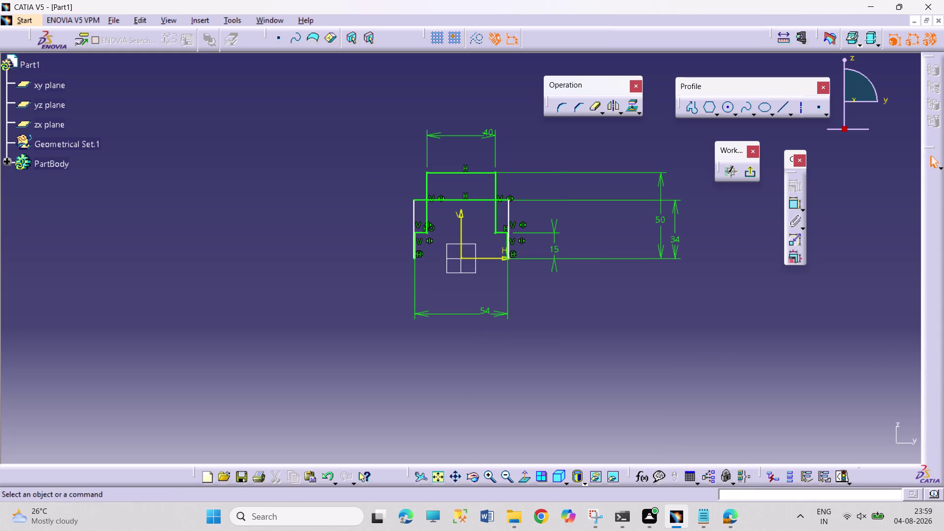
Dimension the inner slot width as 18.
click(791, 212)
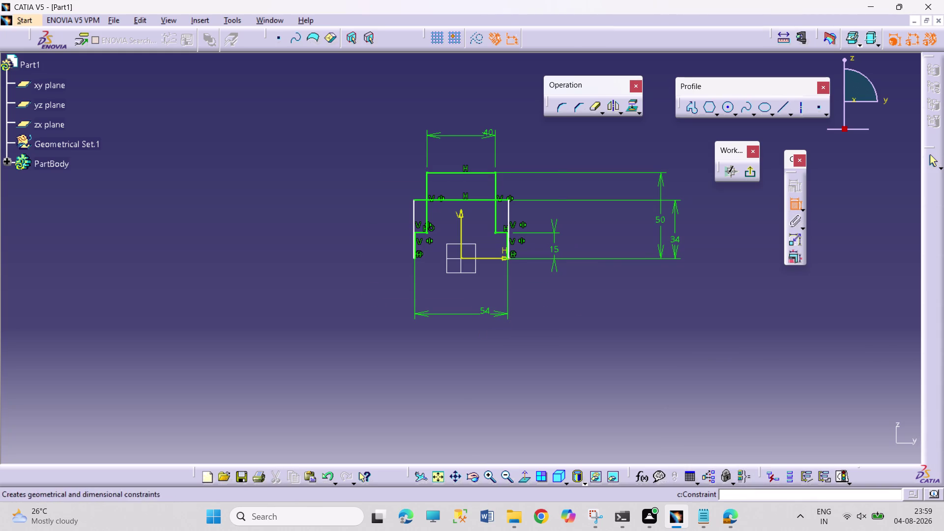
drag(480, 200, 480, 195)
click(507, 98)
double_click(507, 94)
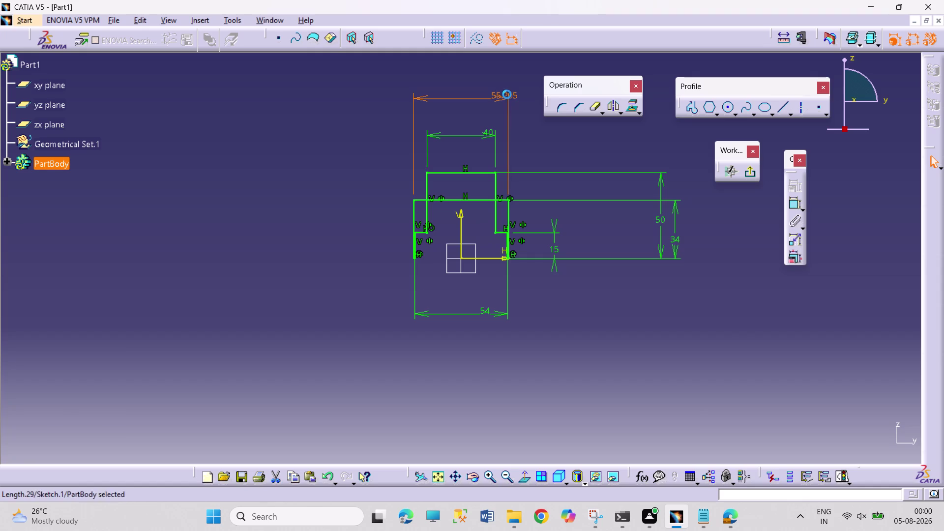
text(18)
key(Return)
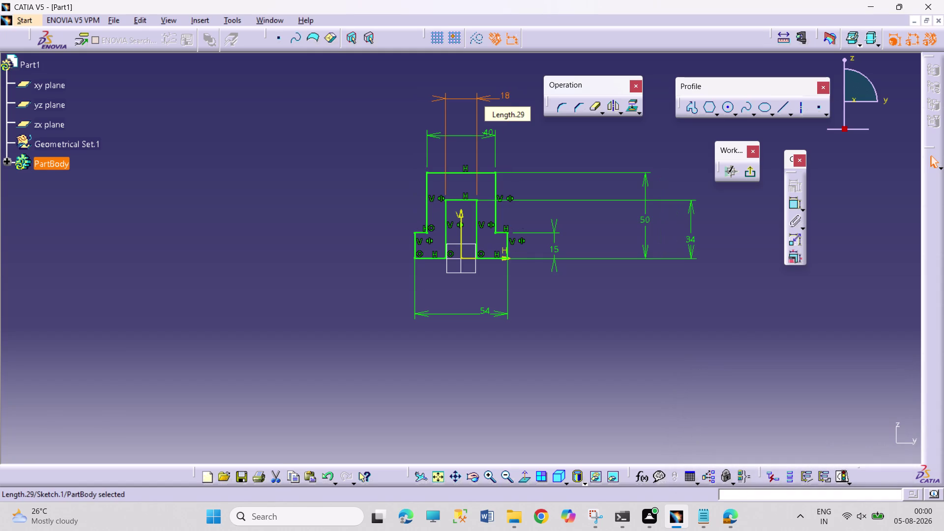
click(590, 129)
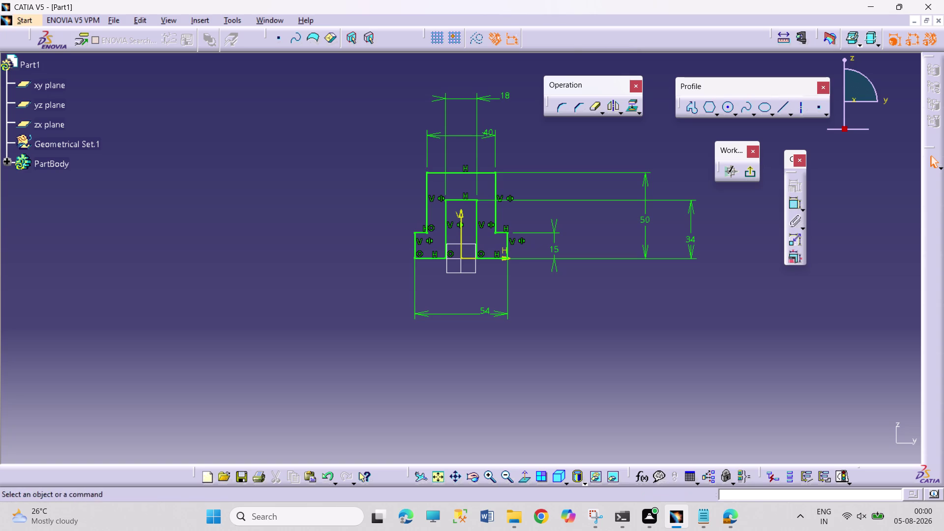
click(753, 176)
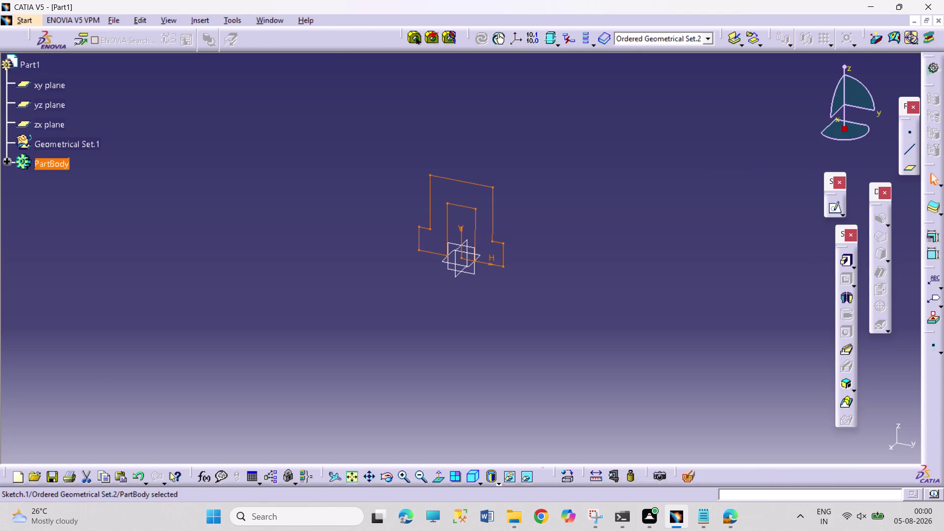
Pad the sketch with Mirrored extent and length 46/2, dismissing the warnings.
click(844, 257)
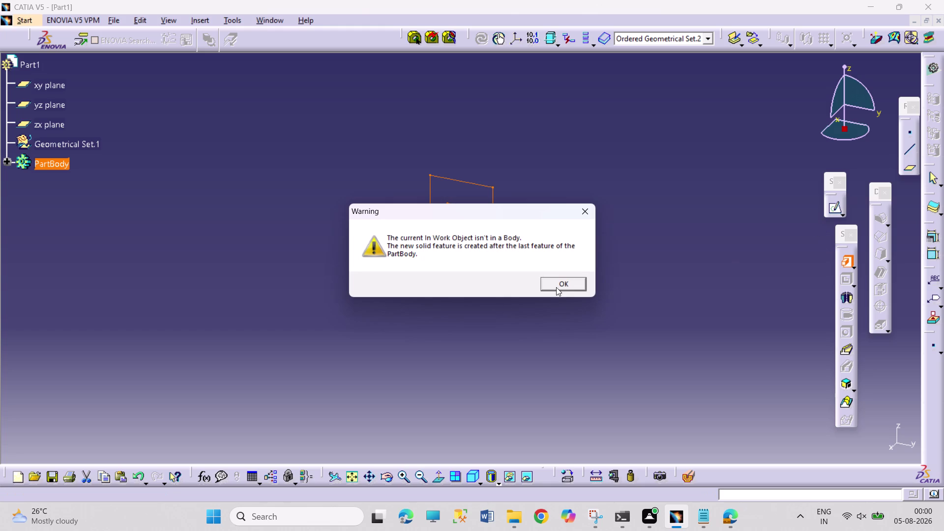
click(559, 285)
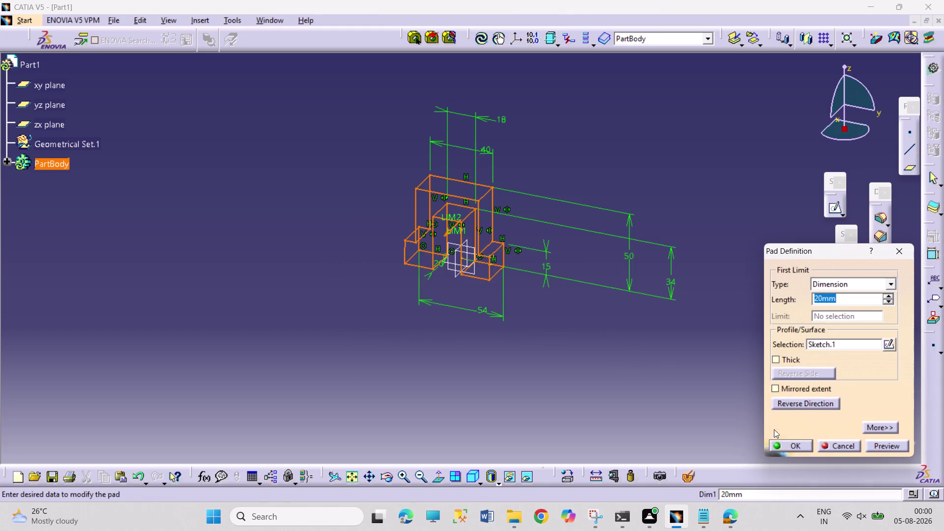
click(795, 389)
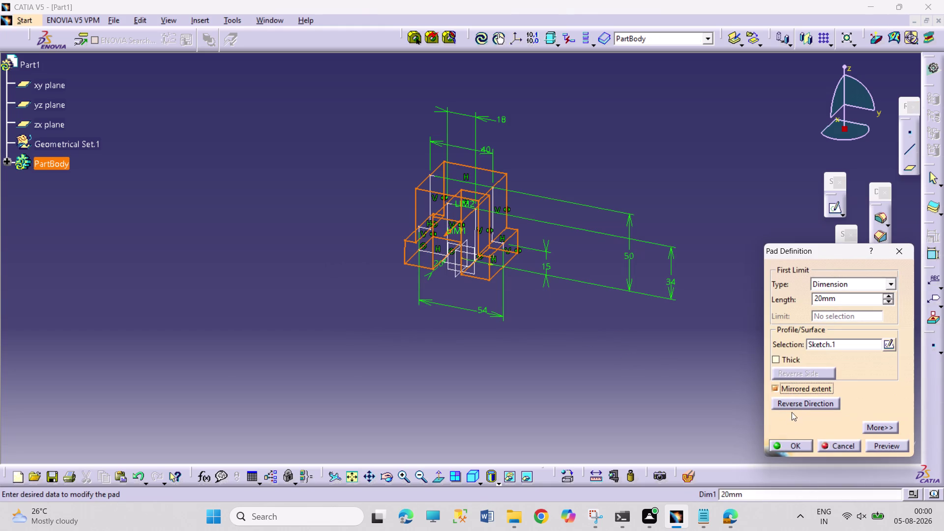
drag(821, 298, 801, 292)
text(46/2)
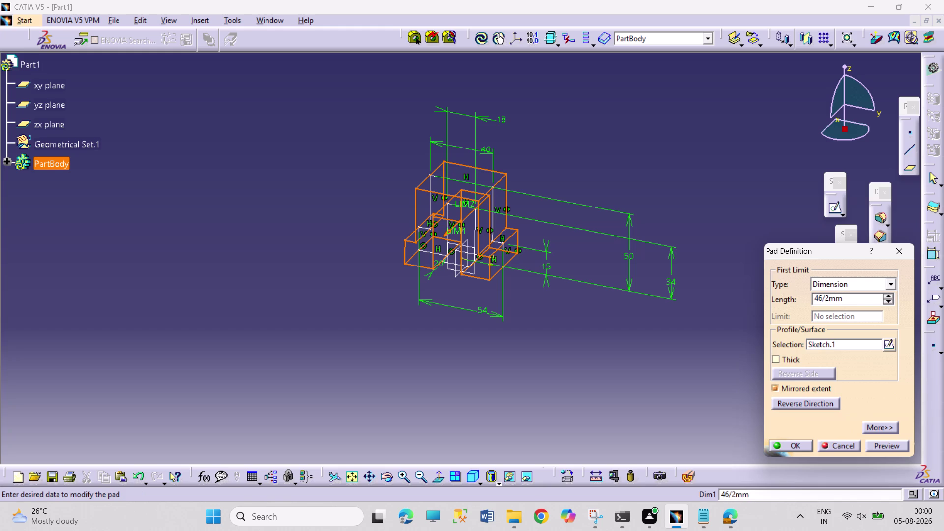
key(Return)
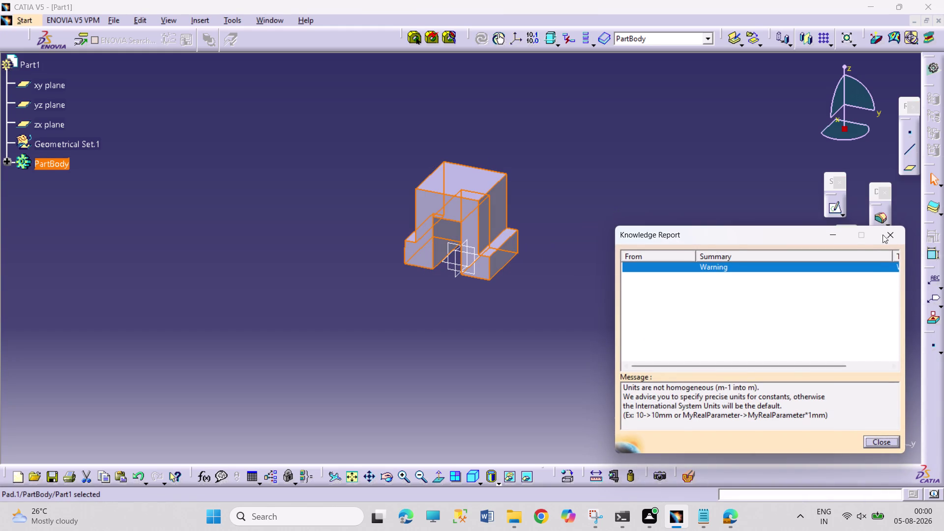
click(887, 232)
click(542, 349)
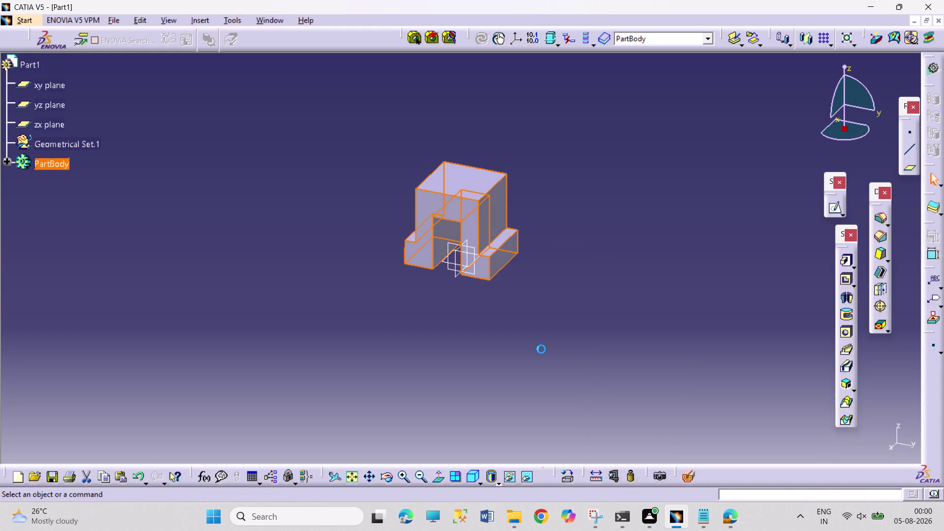
click(4, 161)
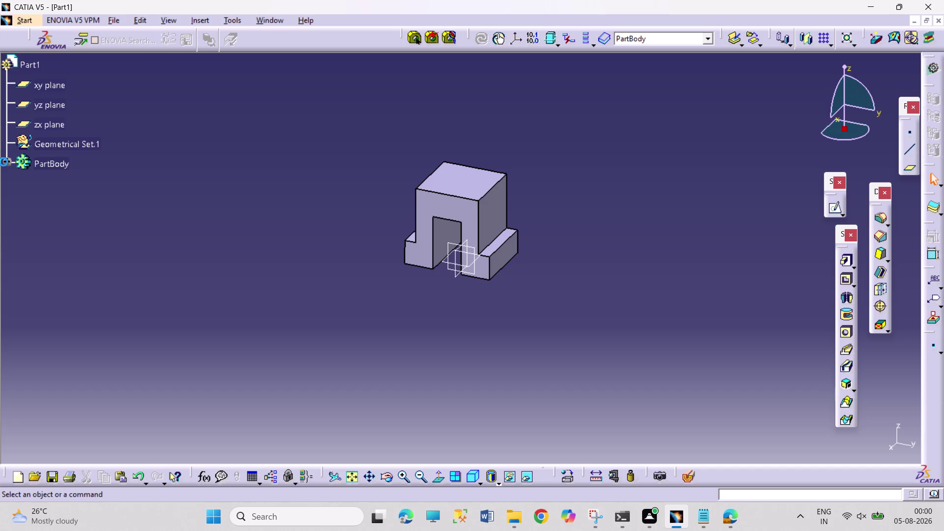
Reopen Pad.1 and re-enter the length as 46/2.
double_click(50, 220)
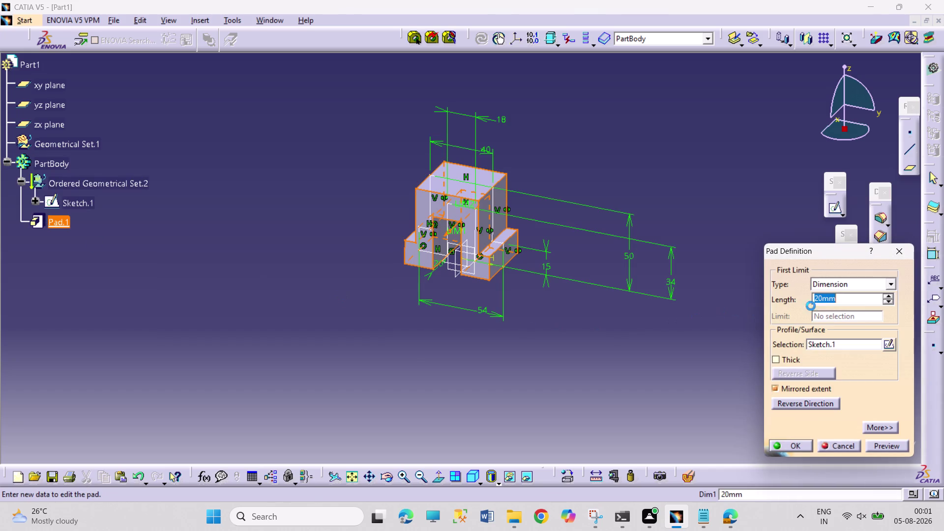
text(46)
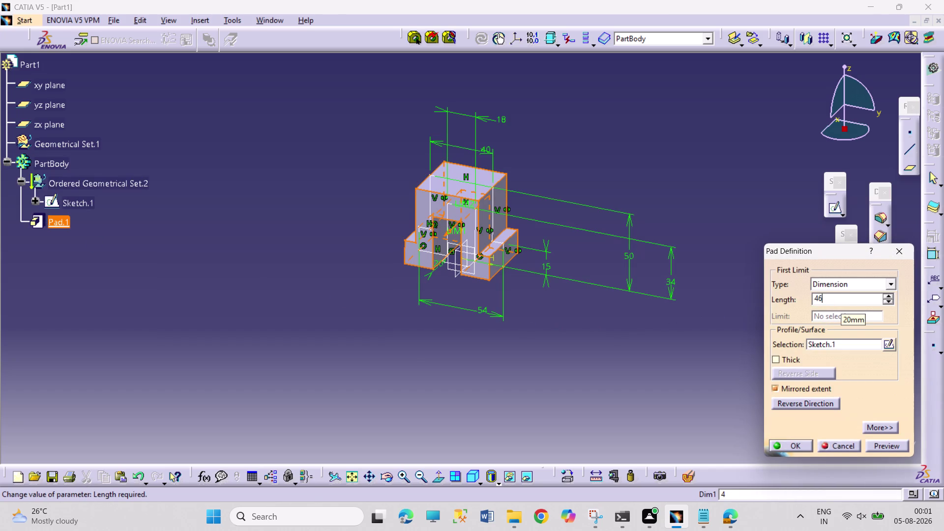
text(/2)
key(Return)
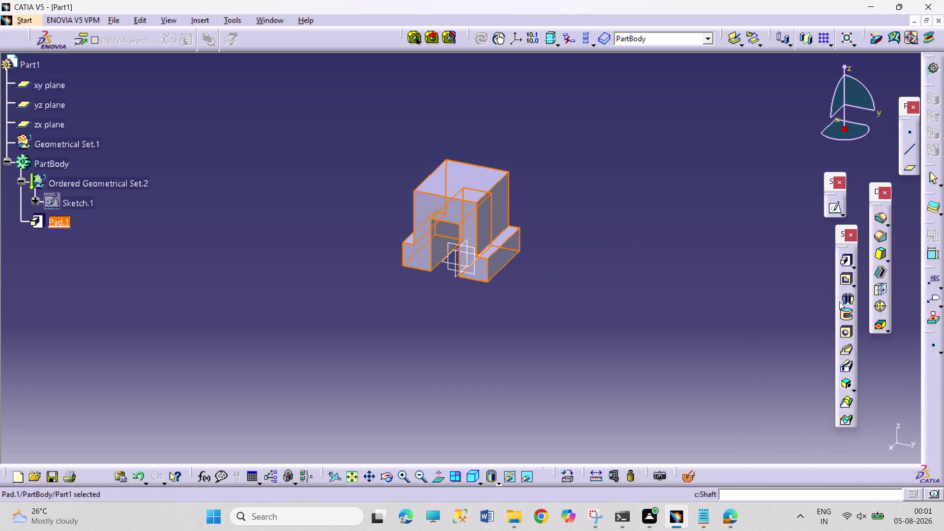
click(701, 285)
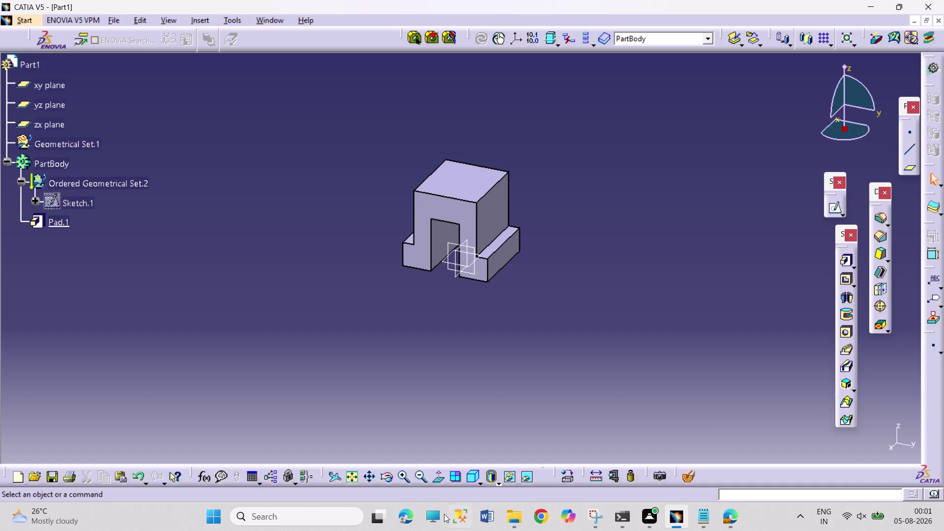
Orbit the part and start a new sketch on the zx plane.
click(389, 477)
drag(361, 364, 476, 354)
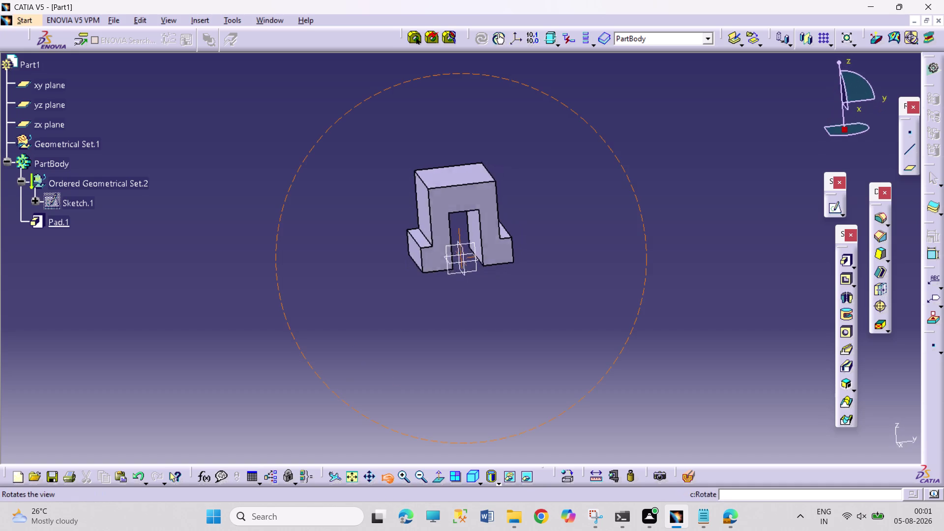
drag(477, 354, 495, 384)
click(468, 276)
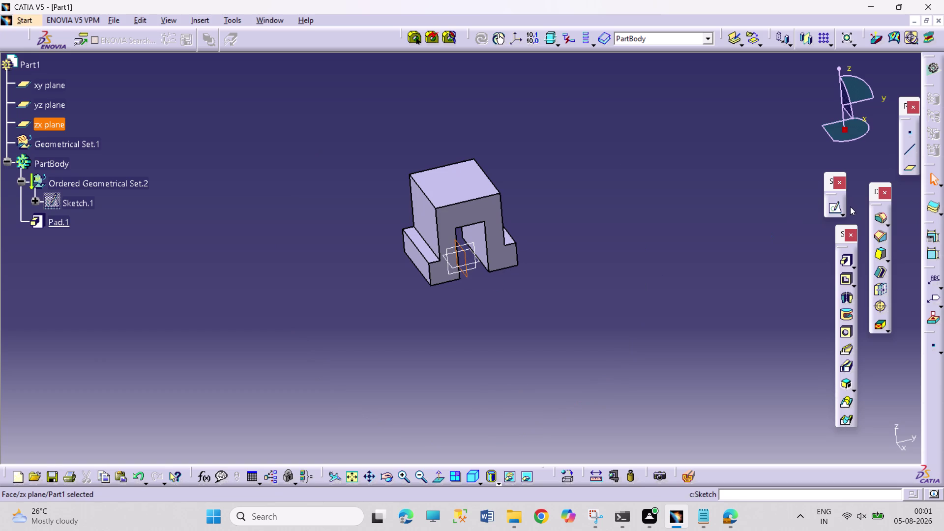
click(833, 209)
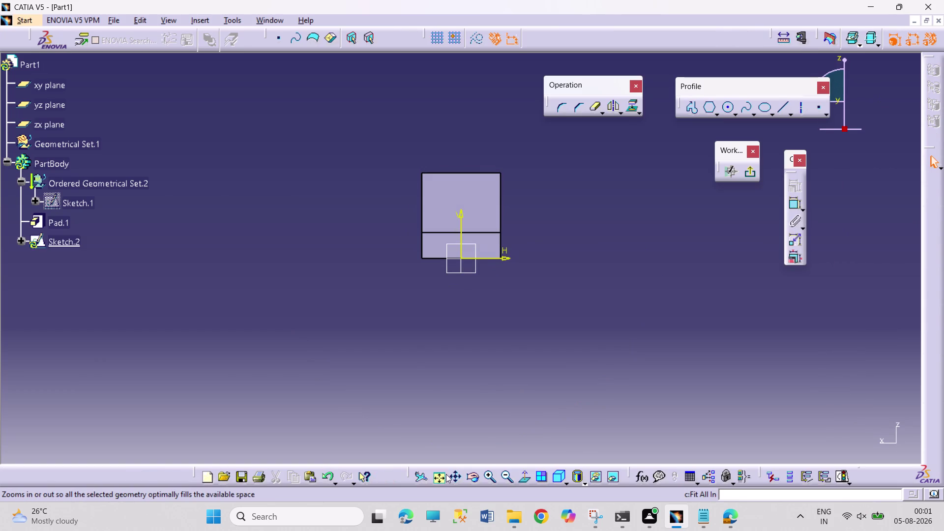
click(437, 479)
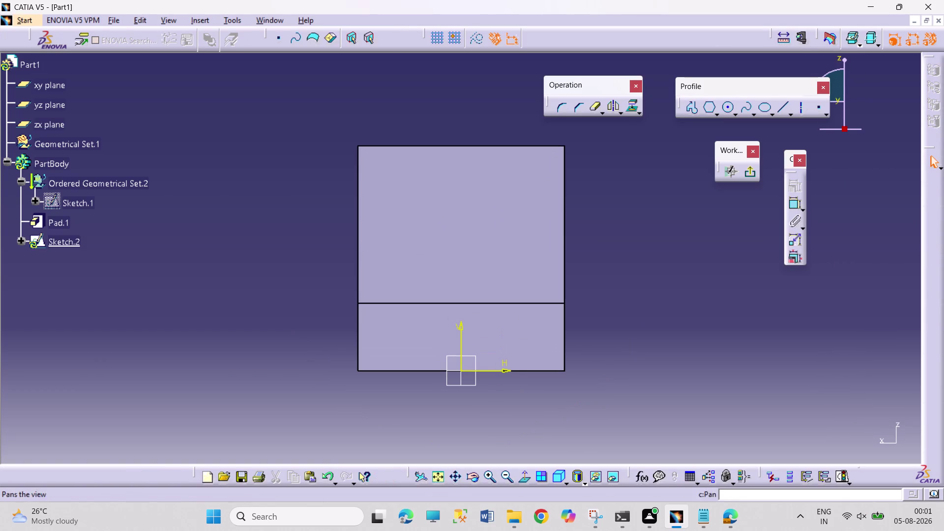
Draw a closed narrow triangle along the left side, selecting its bottom corner and the block's corner.
click(688, 108)
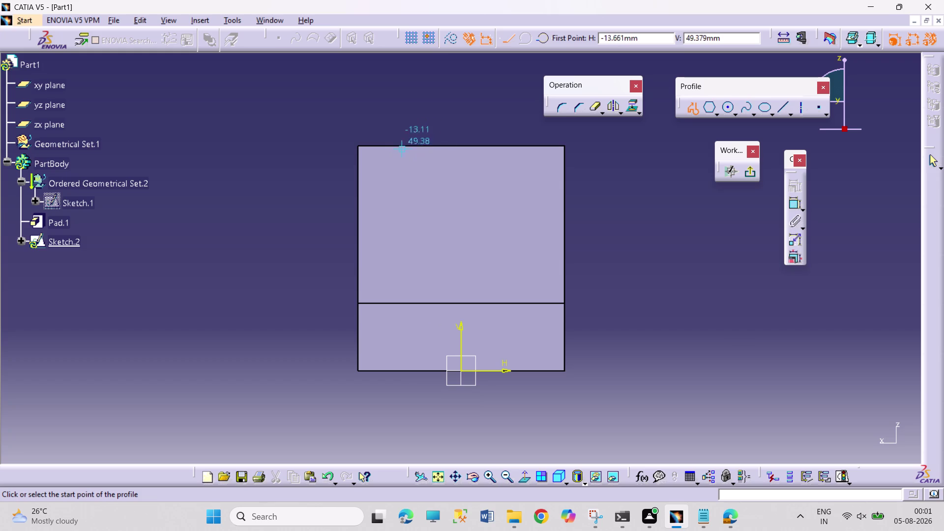
click(371, 153)
click(419, 153)
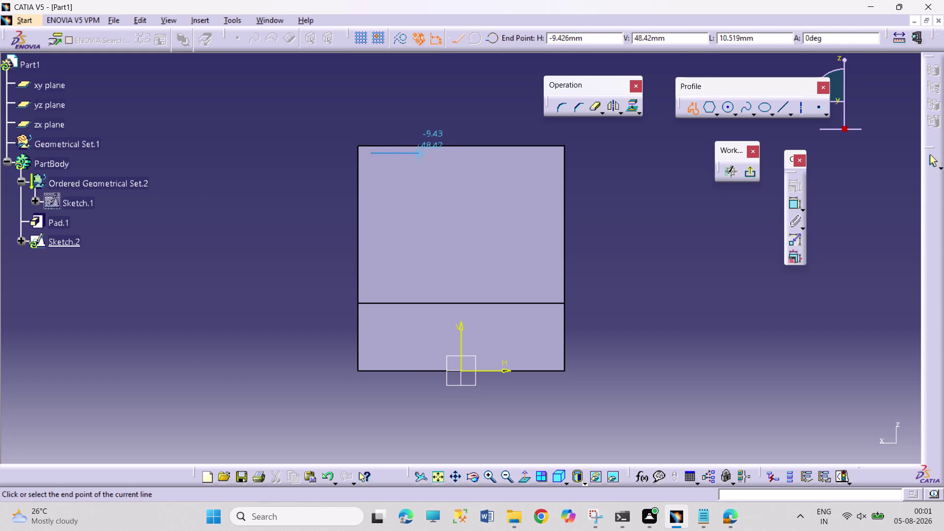
click(368, 363)
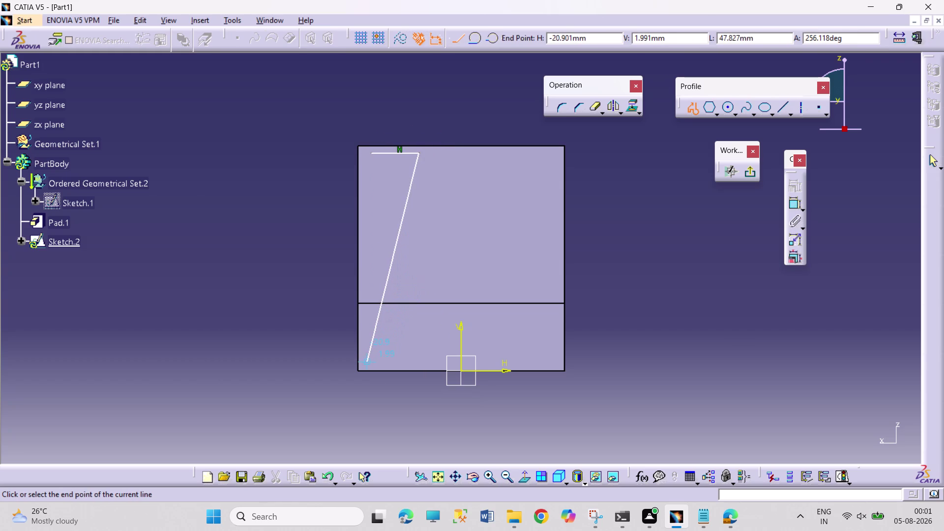
click(373, 152)
click(410, 99)
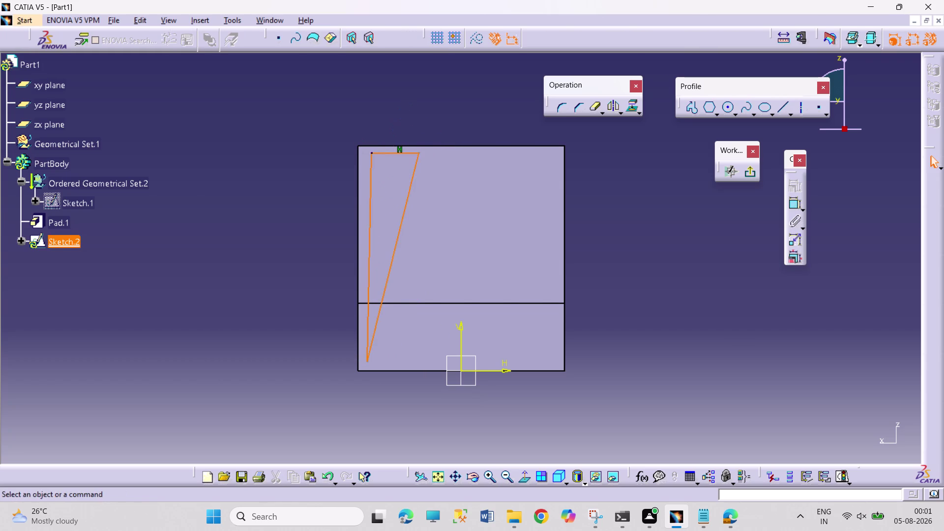
click(368, 360)
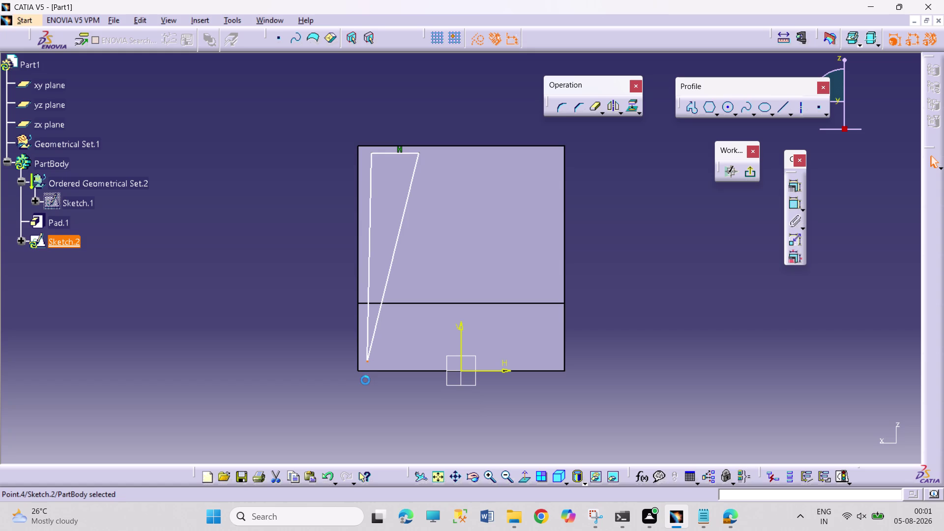
click(357, 372)
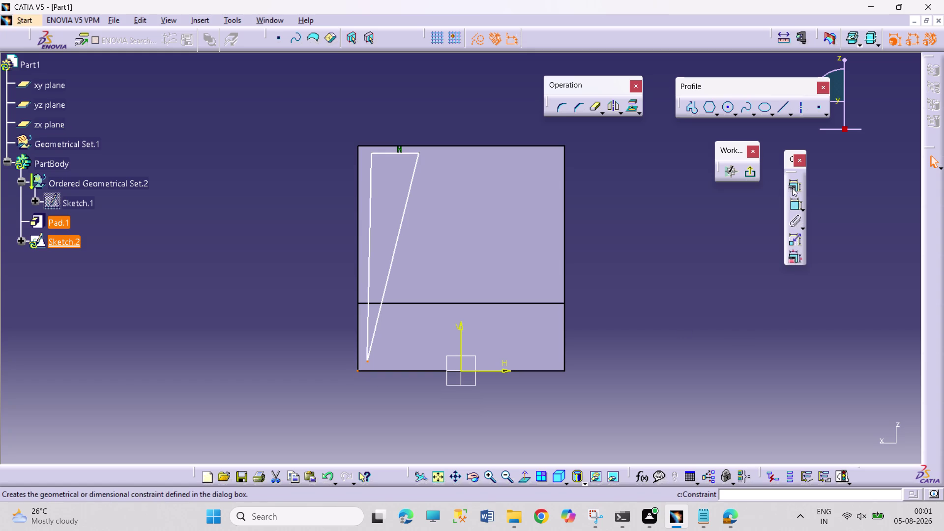
Make the triangle's corner coincide and its vertical side lie on the part's left edge.
click(792, 186)
click(872, 328)
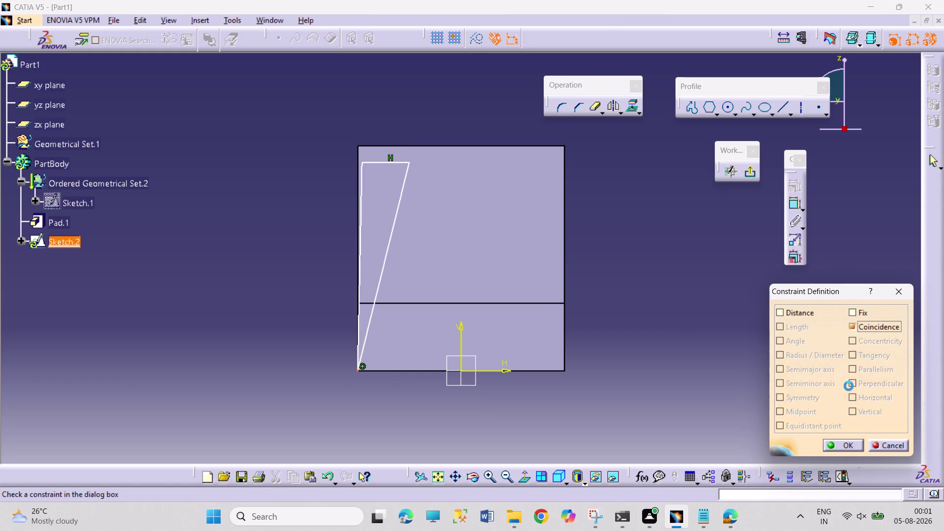
click(840, 444)
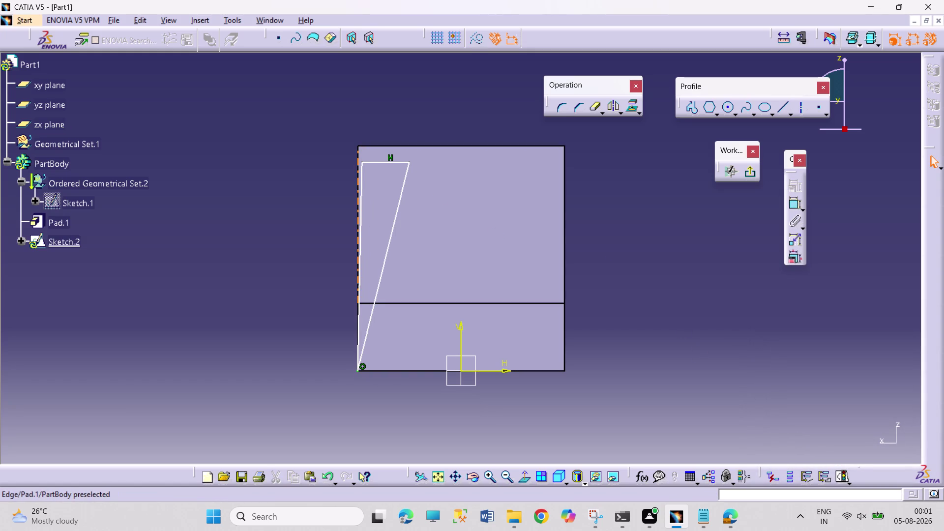
click(360, 188)
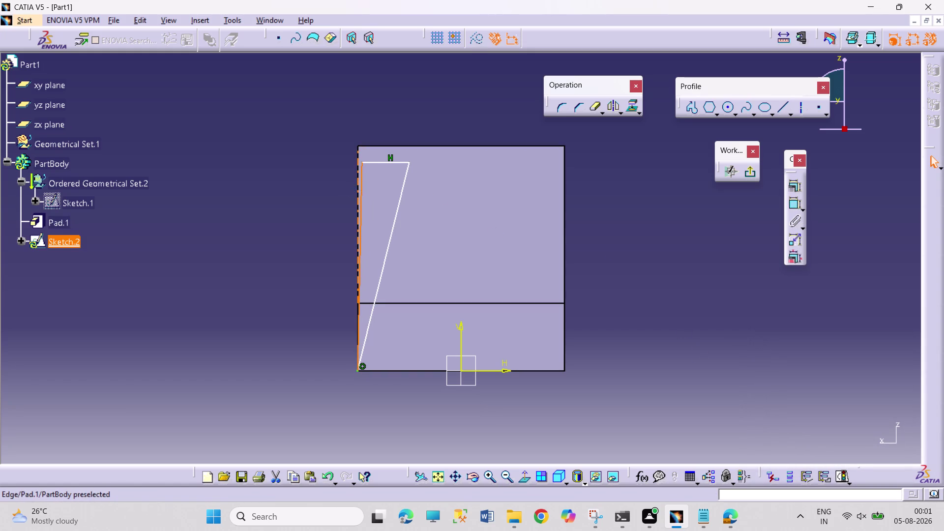
click(357, 195)
click(790, 185)
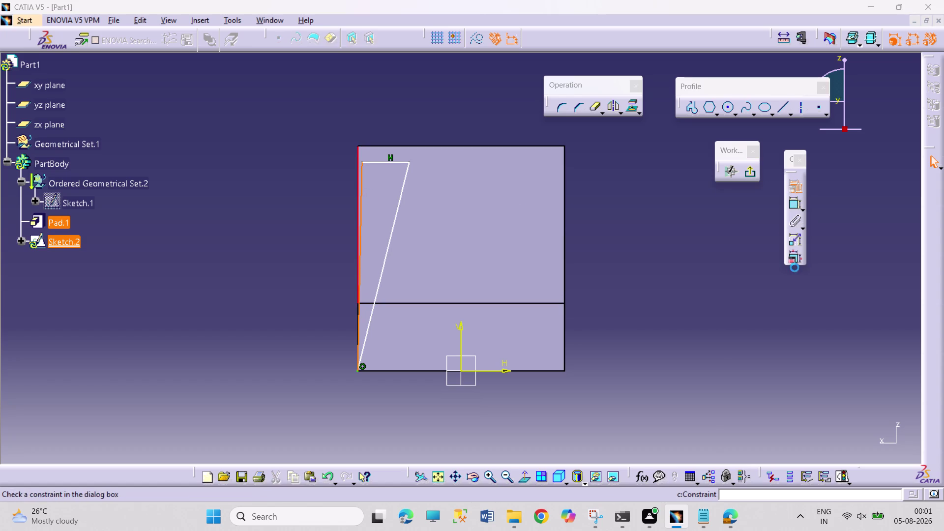
click(872, 328)
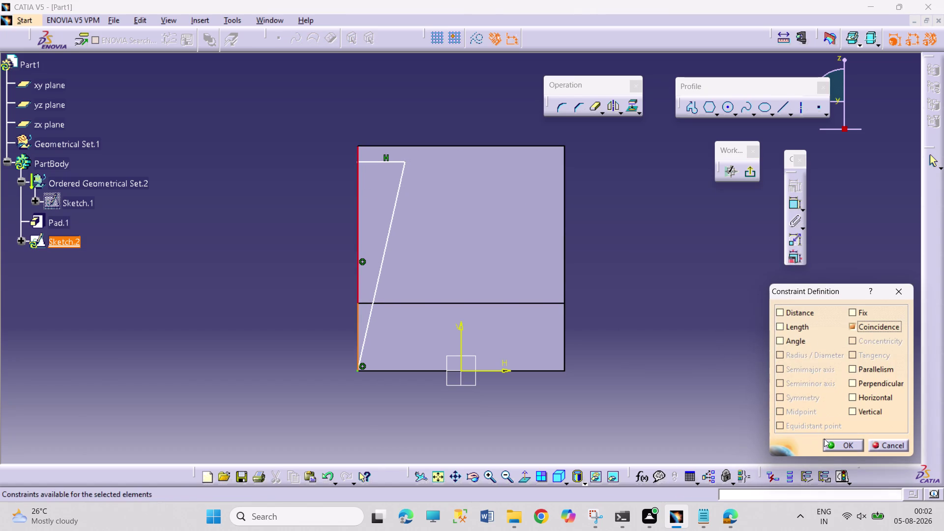
click(826, 441)
Constrain the triangle's top side horizontal and onto the part's top edge.
click(390, 163)
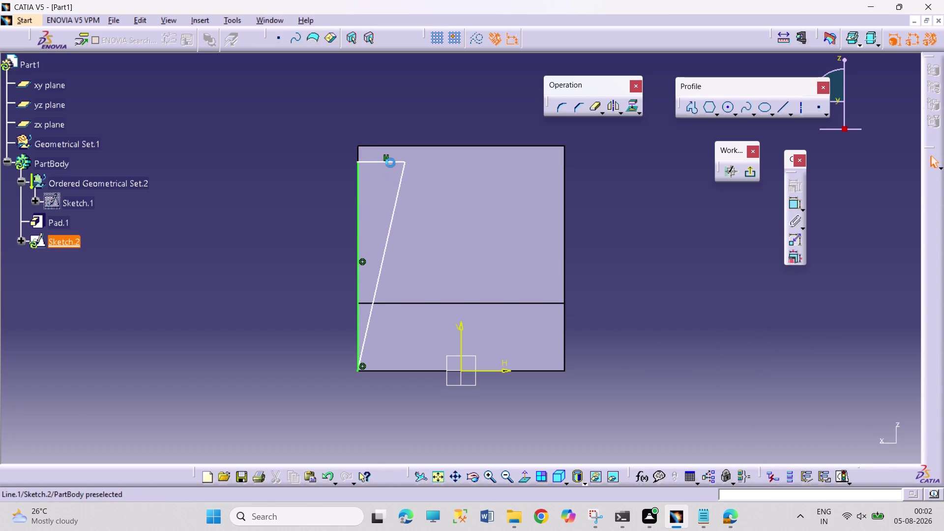
click(405, 147)
click(794, 187)
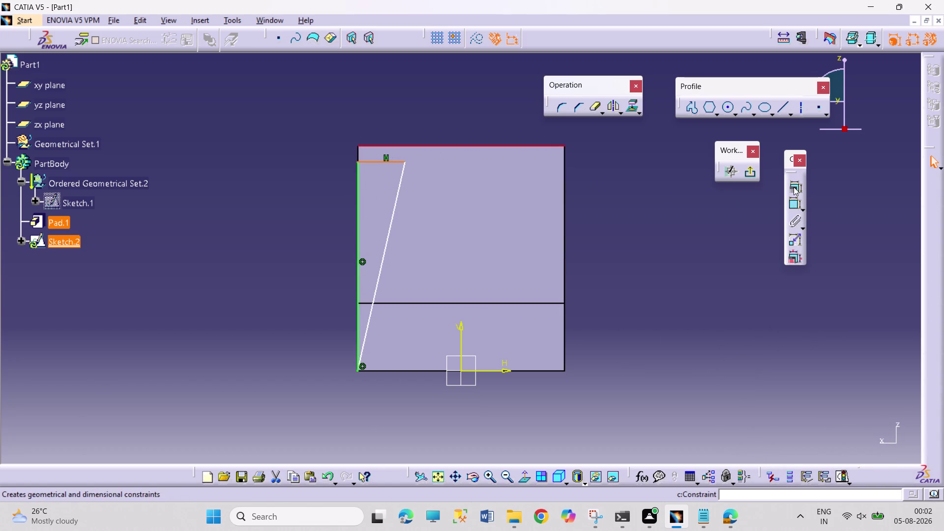
click(859, 327)
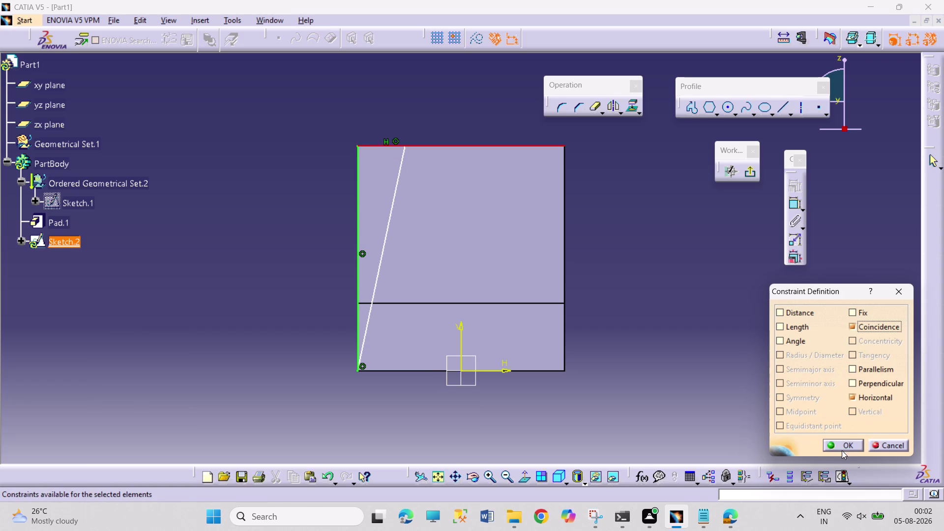
click(844, 447)
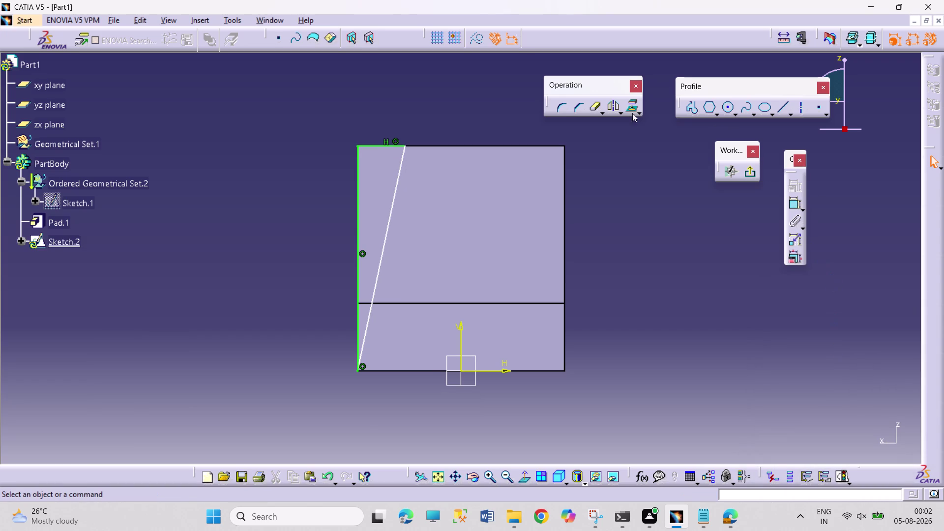
Dimension the triangle's top side and set it to 7 mm.
click(795, 203)
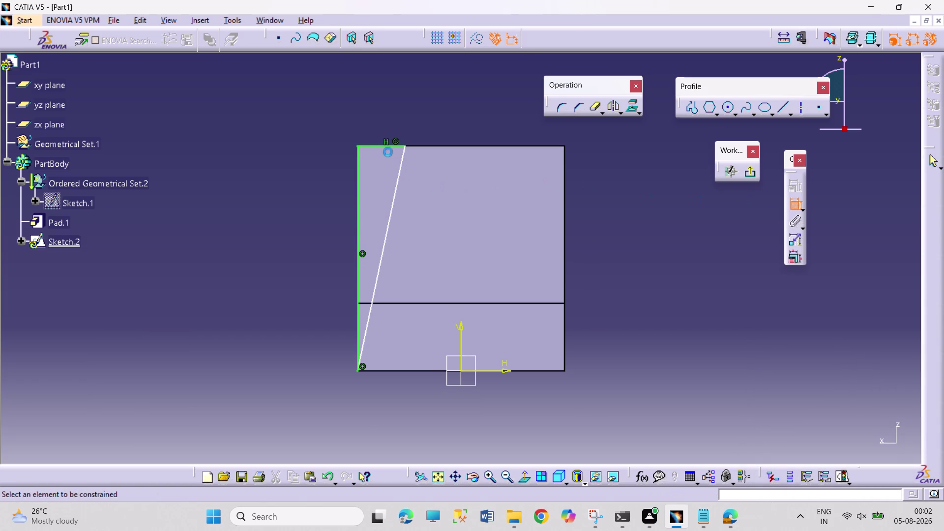
click(390, 146)
click(439, 113)
double_click(443, 107)
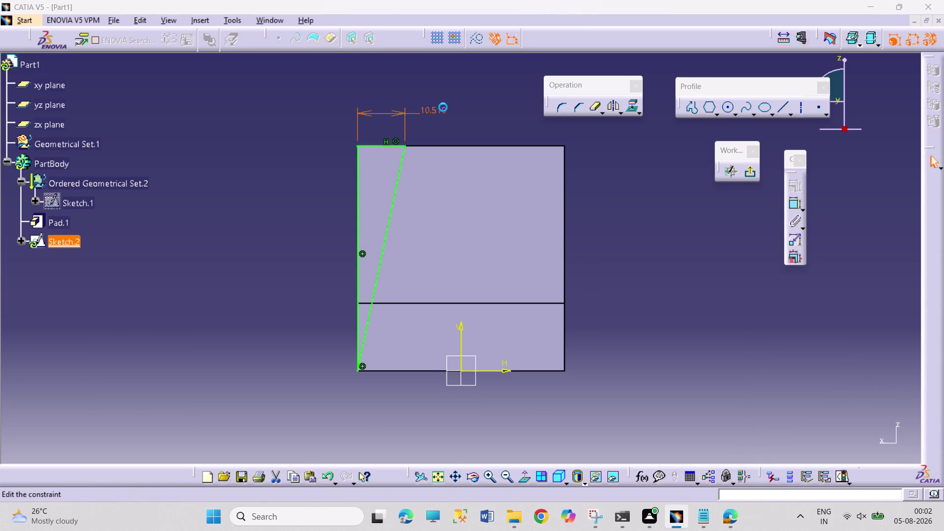
key(7)
key(Return)
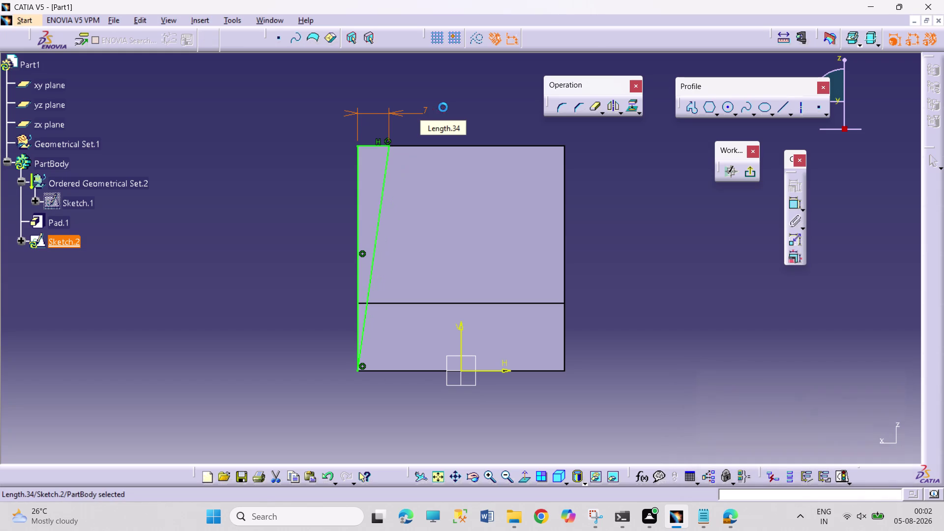
click(488, 109)
Mirror the triangular profile across the vertical axis to the right side.
drag(315, 122, 330, 362)
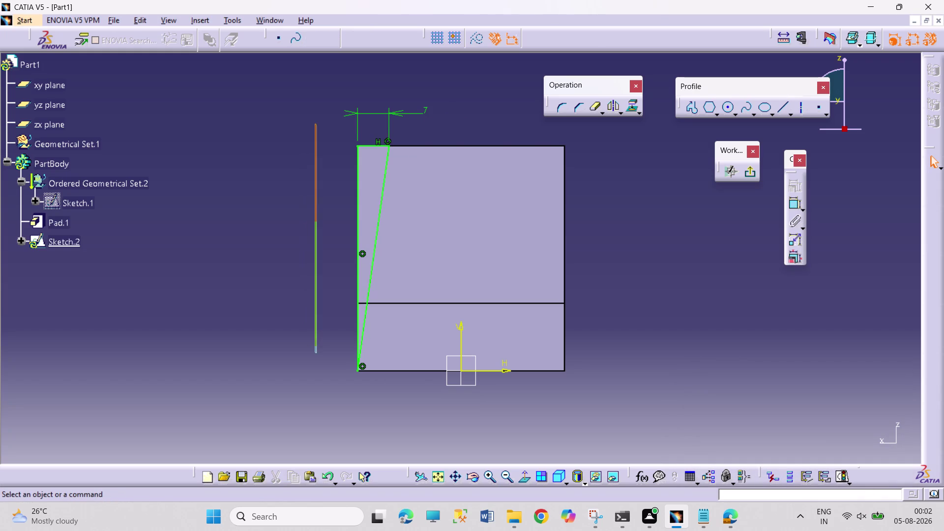
drag(330, 363, 408, 386)
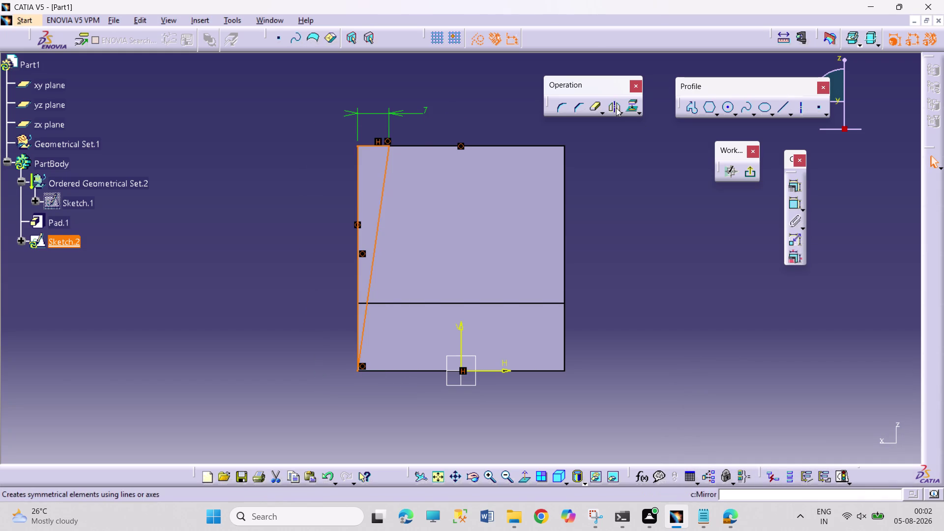
click(616, 107)
click(459, 330)
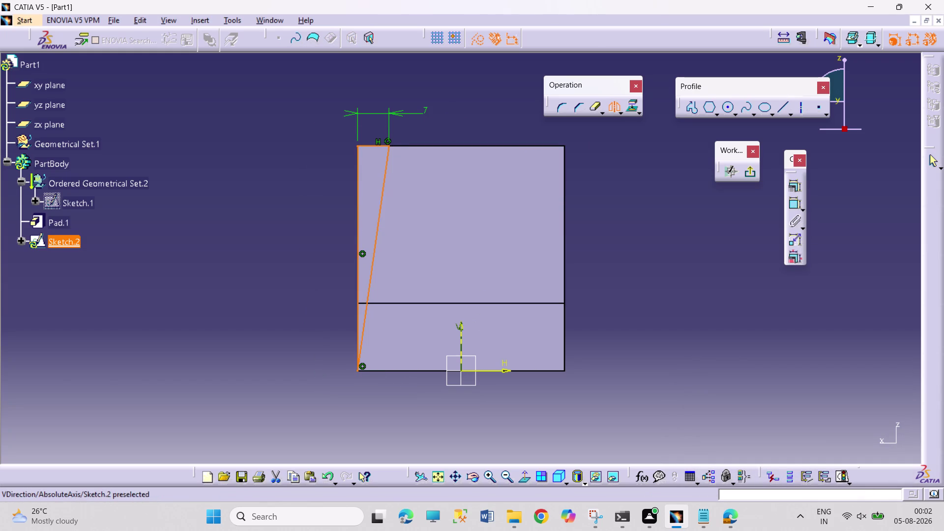
click(641, 321)
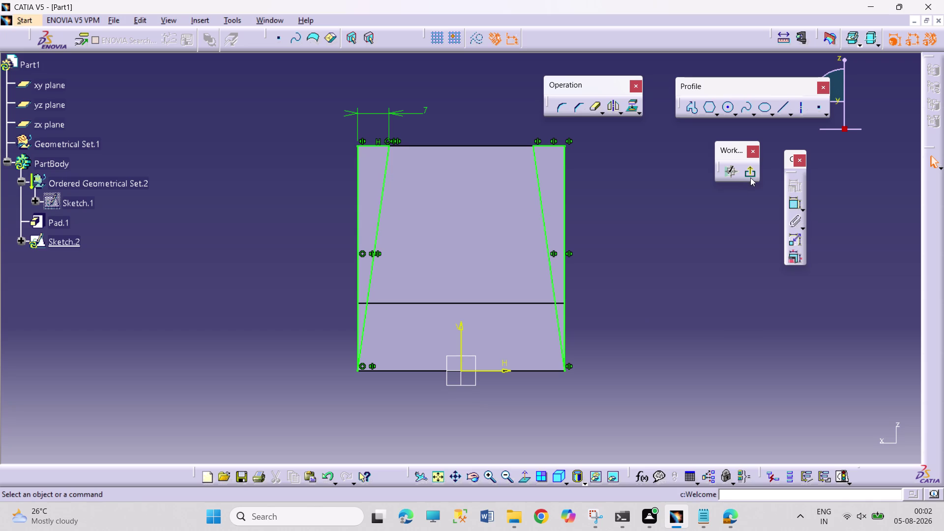
Pocket Sketch.2 through the part with Mirrored extent and 29 mm depth.
click(751, 177)
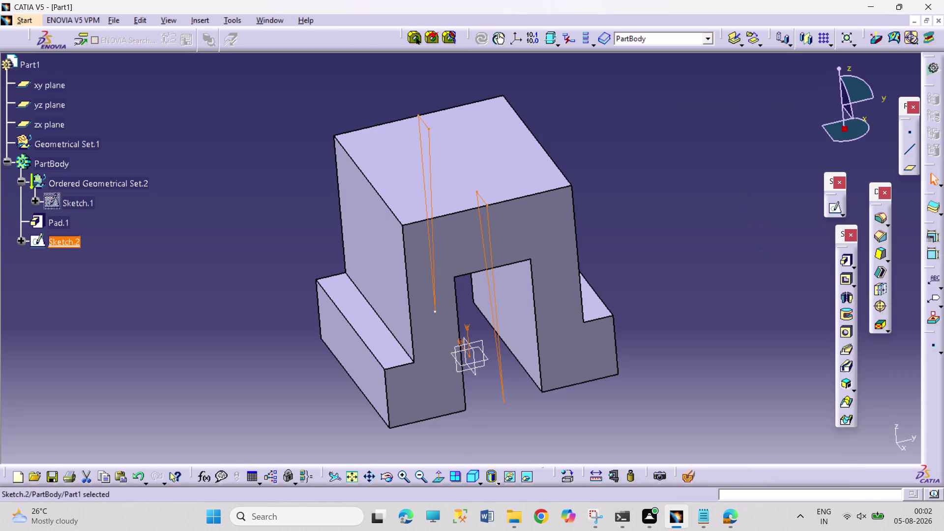
click(843, 280)
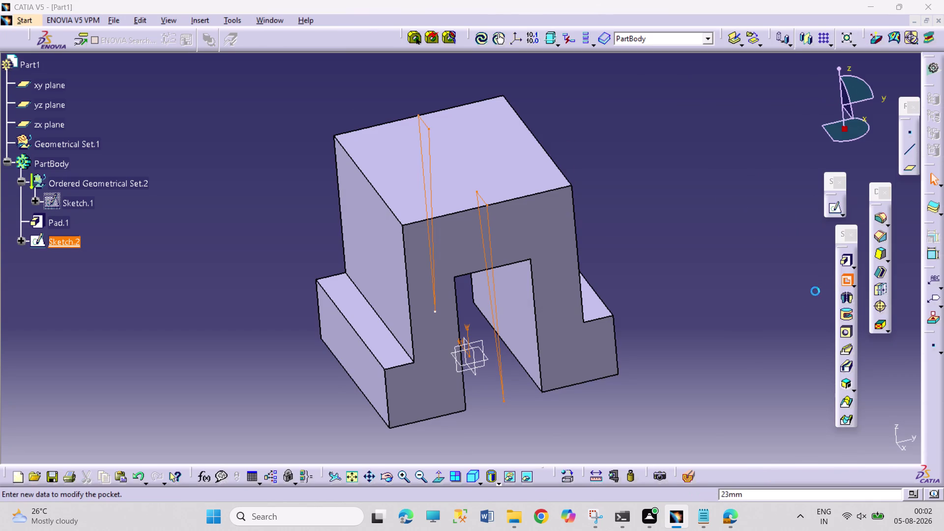
click(799, 388)
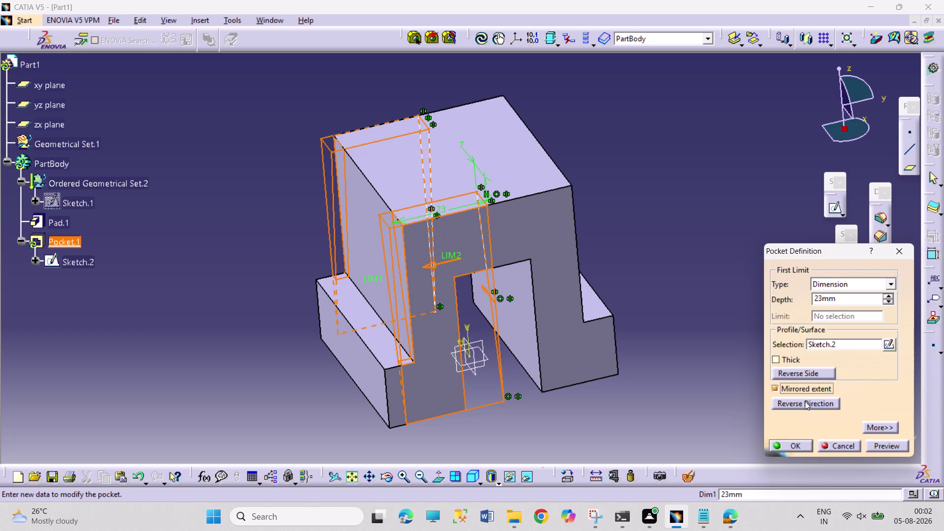
triple_click(889, 293)
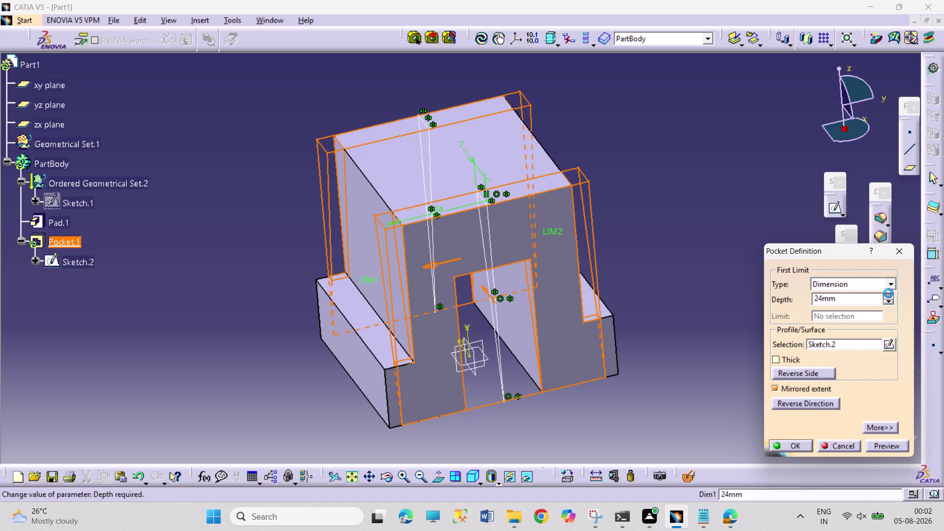
triple_click(889, 293)
click(889, 293)
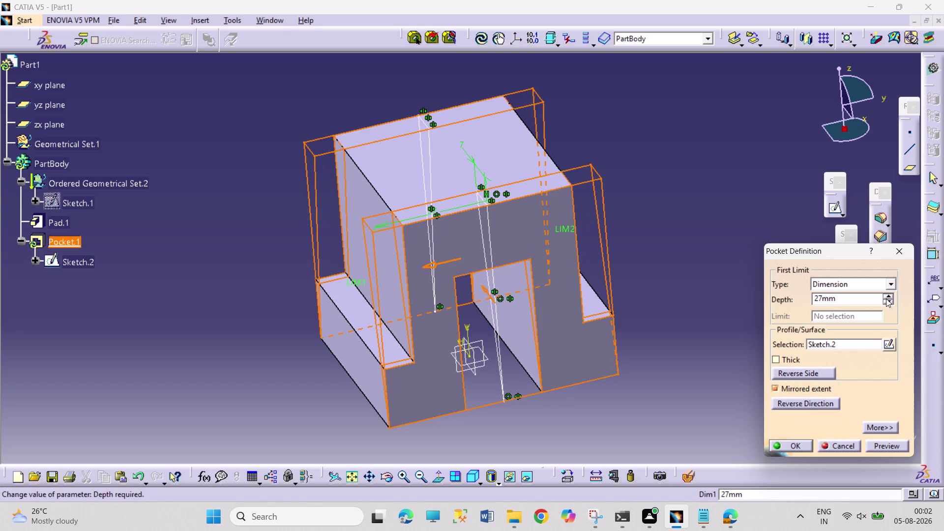
triple_click(888, 296)
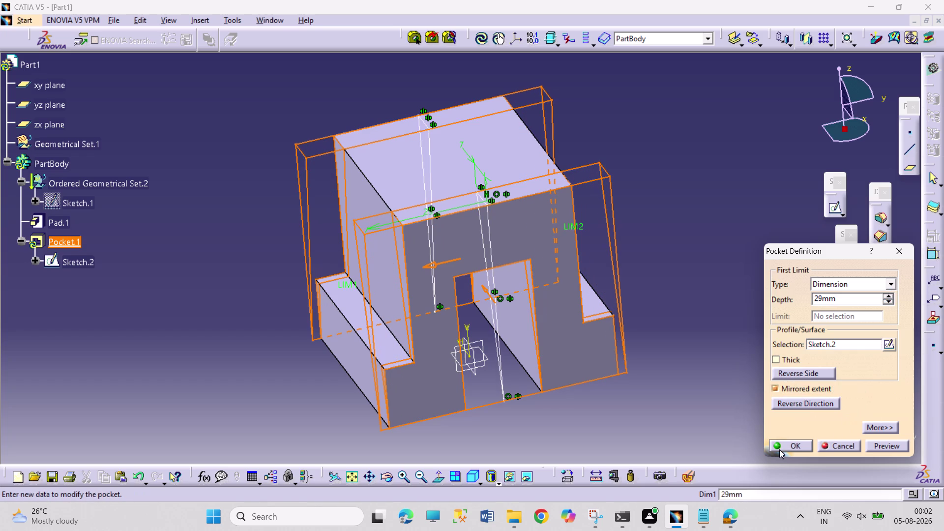
click(783, 446)
Start a new sketch, Sketch.3, on the pocketed part.
click(689, 389)
click(548, 239)
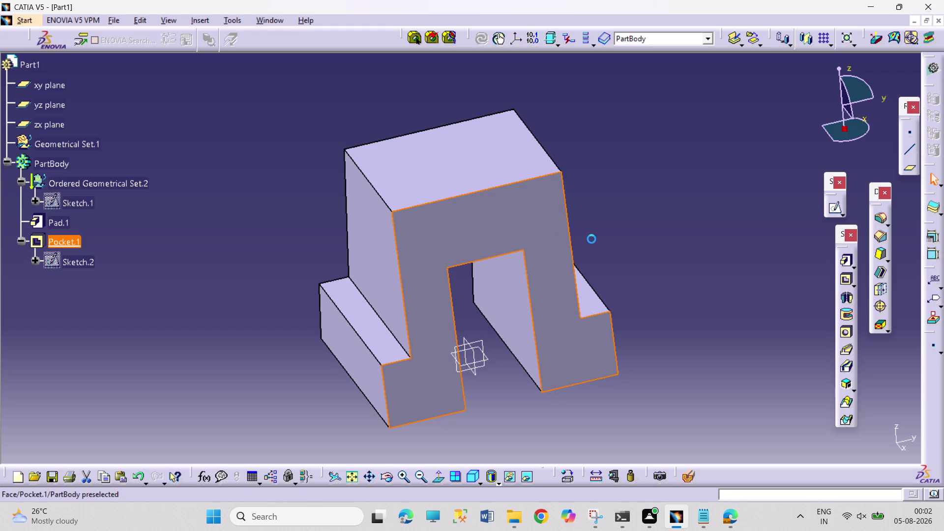
click(832, 210)
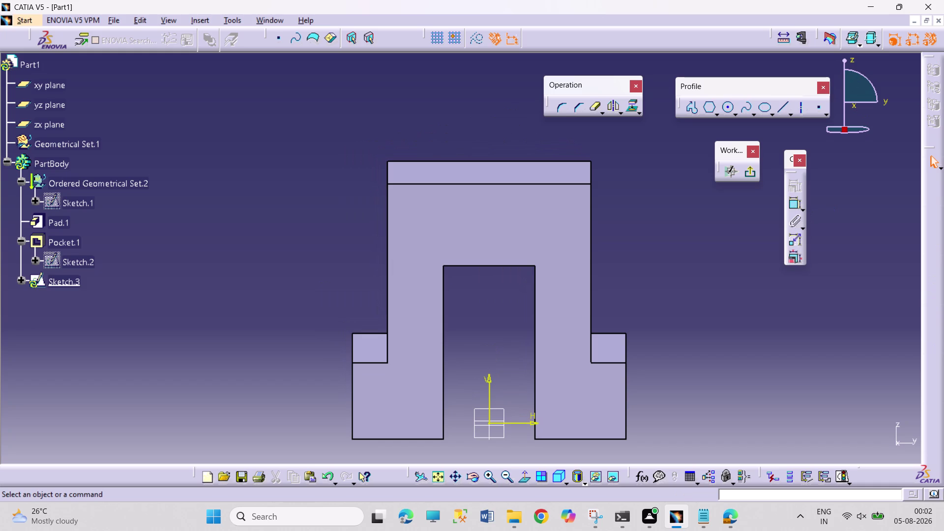
Orbit the pocketed bridge part into an angled 3D view showing its depth.
click(477, 477)
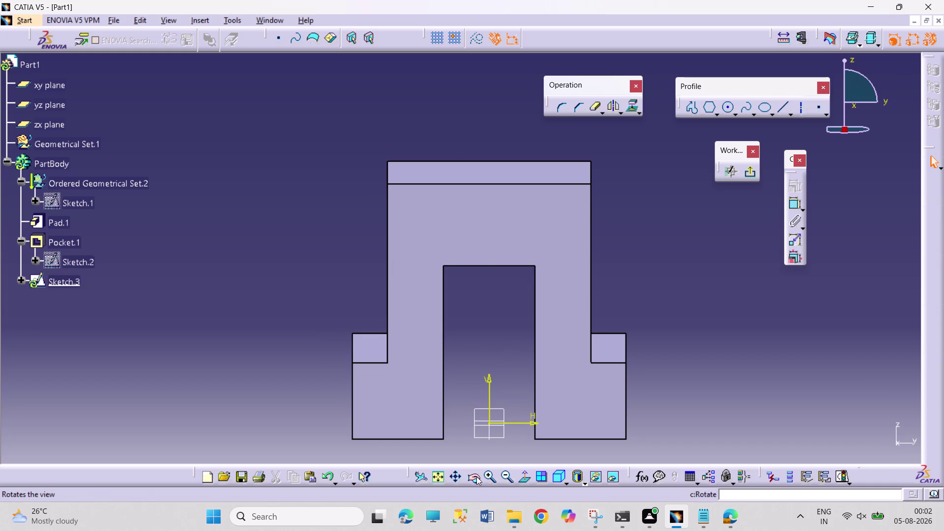
drag(330, 307, 350, 329)
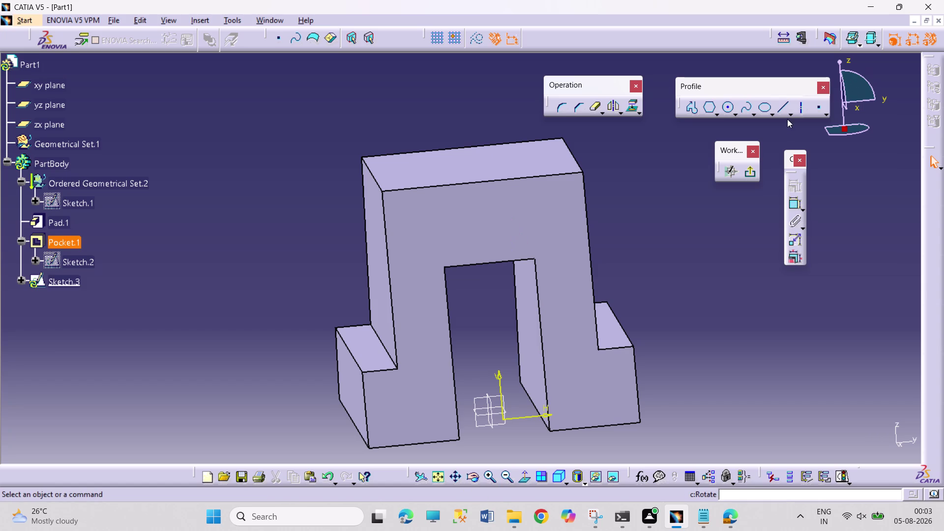
key(ctrl+s)
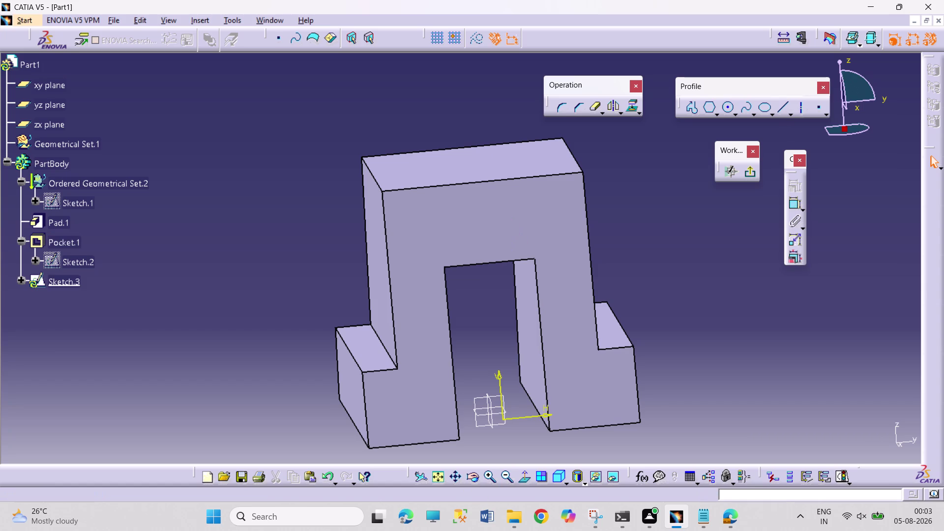
Save the part as PROJECTIONS 1.CATPart, overwriting the existing file.
scroll(down, 3)
scroll(up, 3)
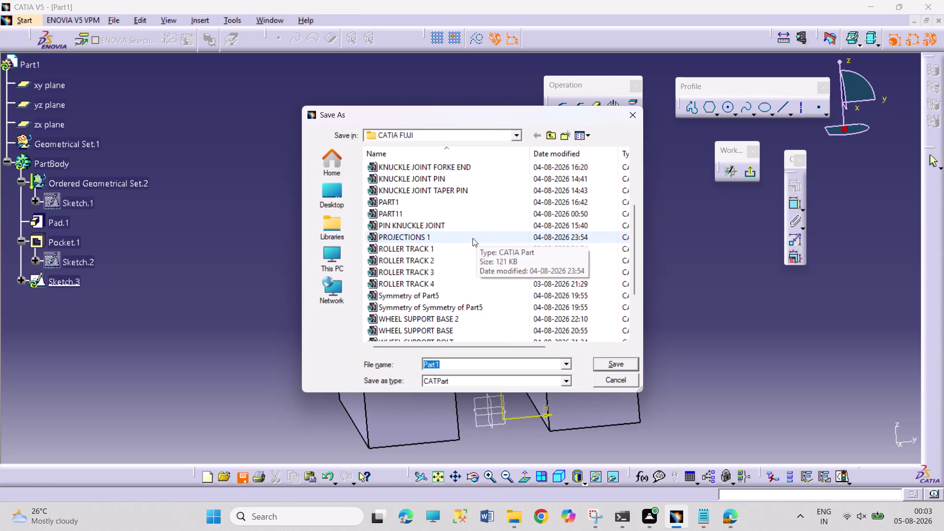
scroll(up, 3)
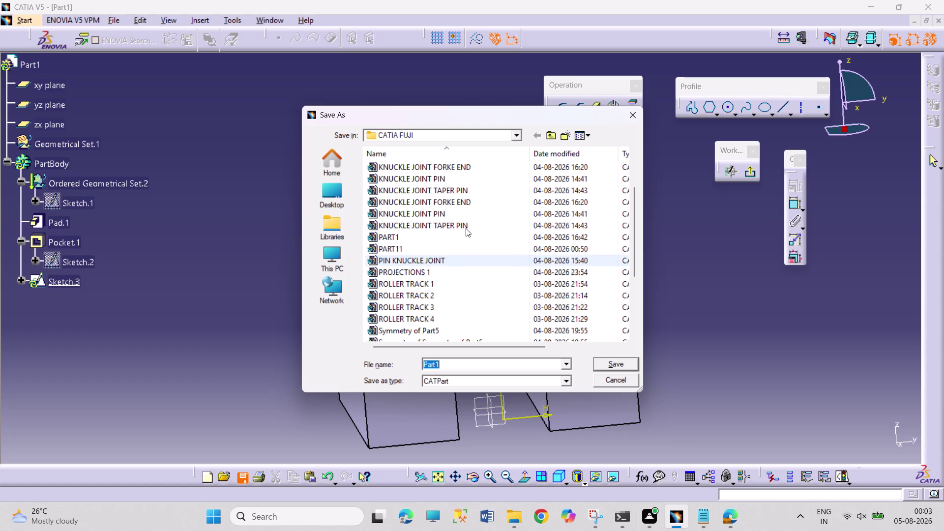
scroll(down, 3)
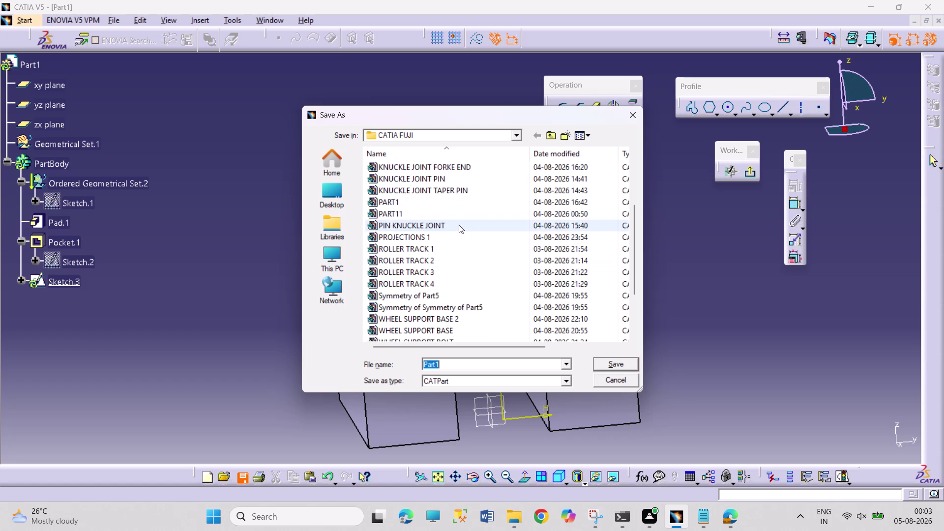
click(421, 231)
click(613, 360)
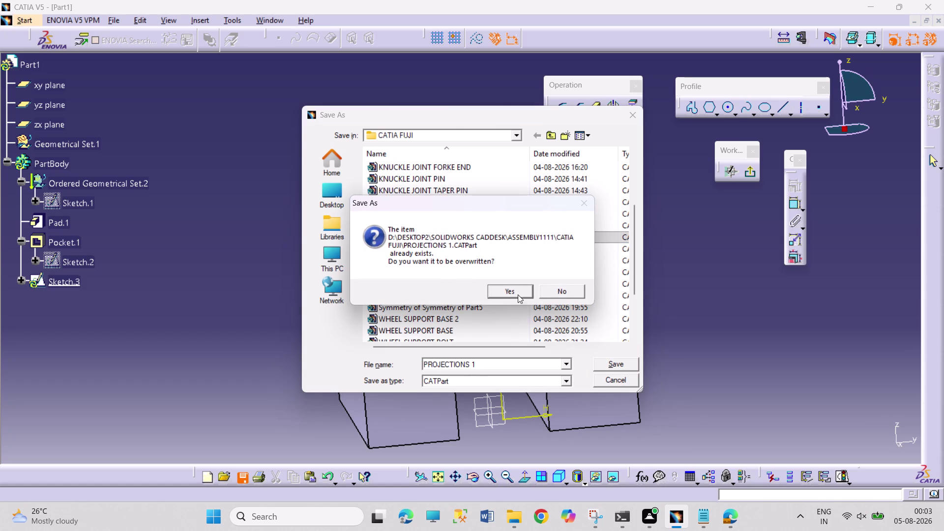
click(510, 283)
click(511, 290)
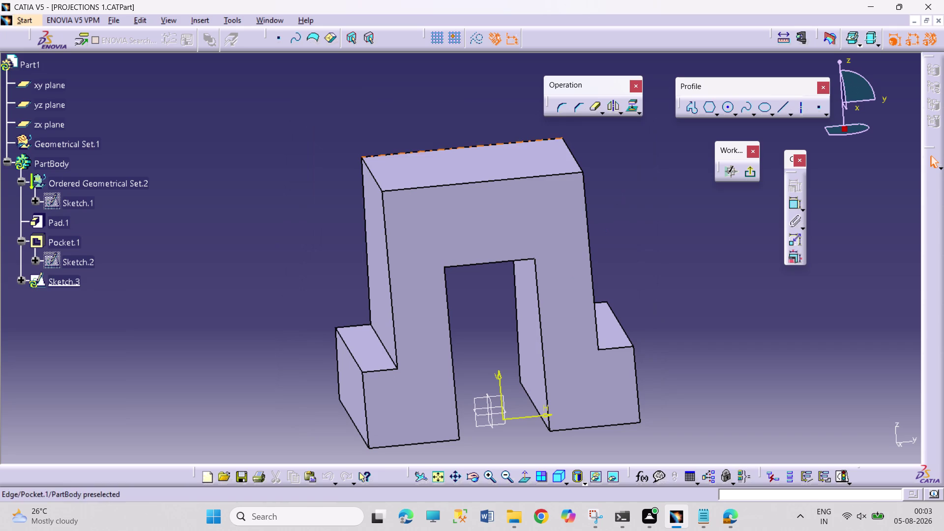
click(23, 17)
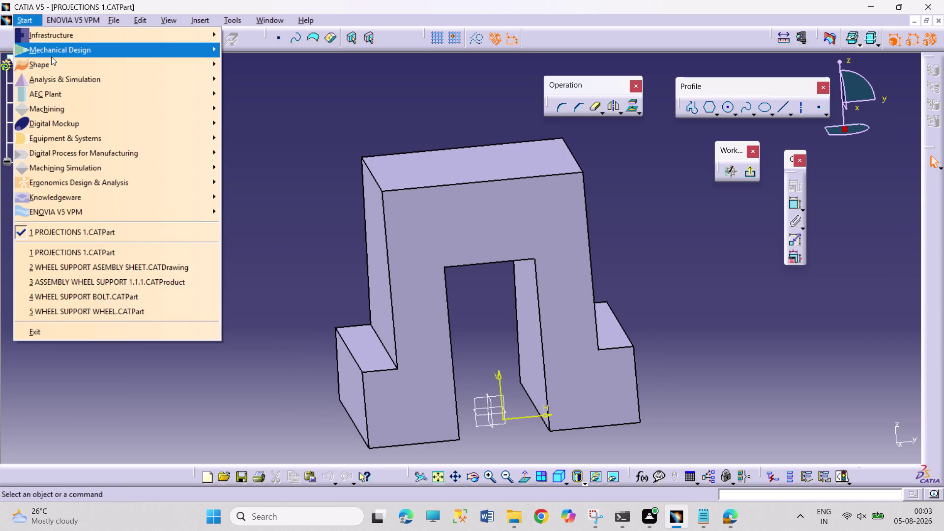
Create a new Drawing1 in Drafting with an empty A4 ISO sheet.
click(52, 56)
click(304, 165)
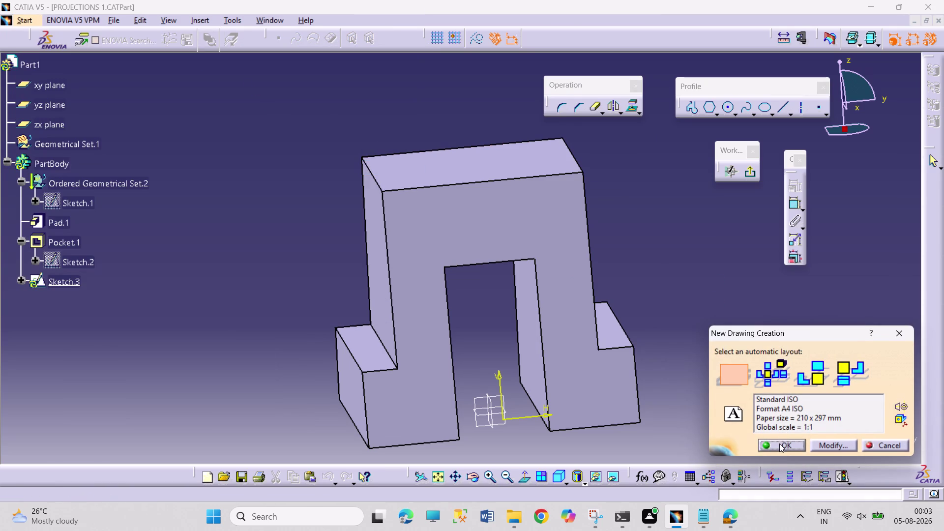
click(780, 444)
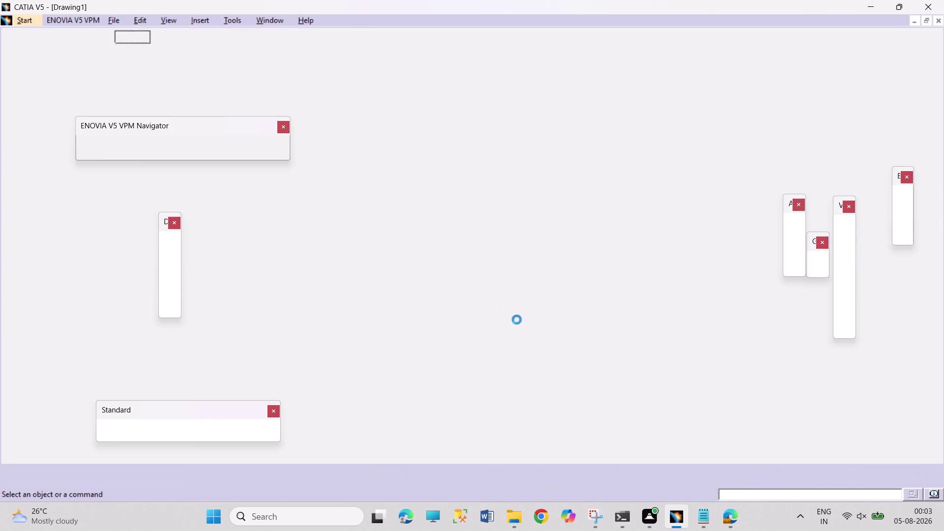
click(276, 23)
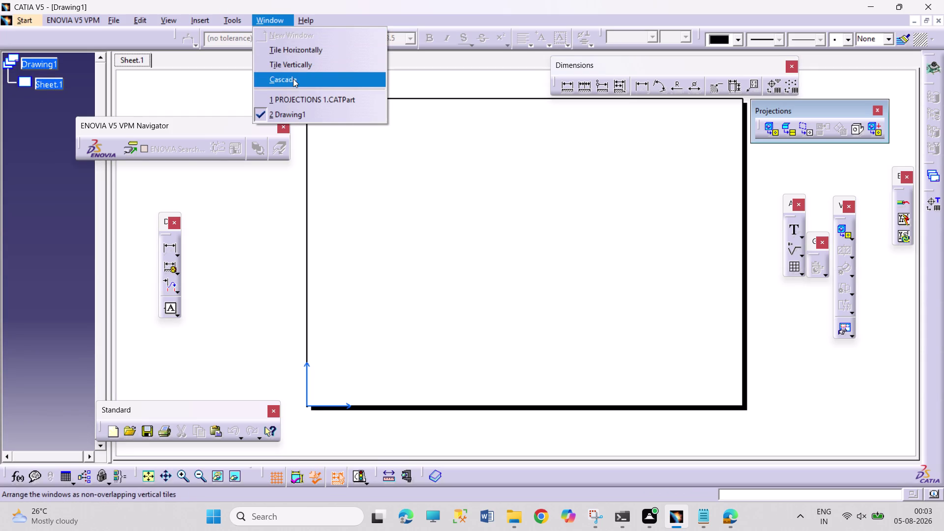
click(300, 96)
click(524, 229)
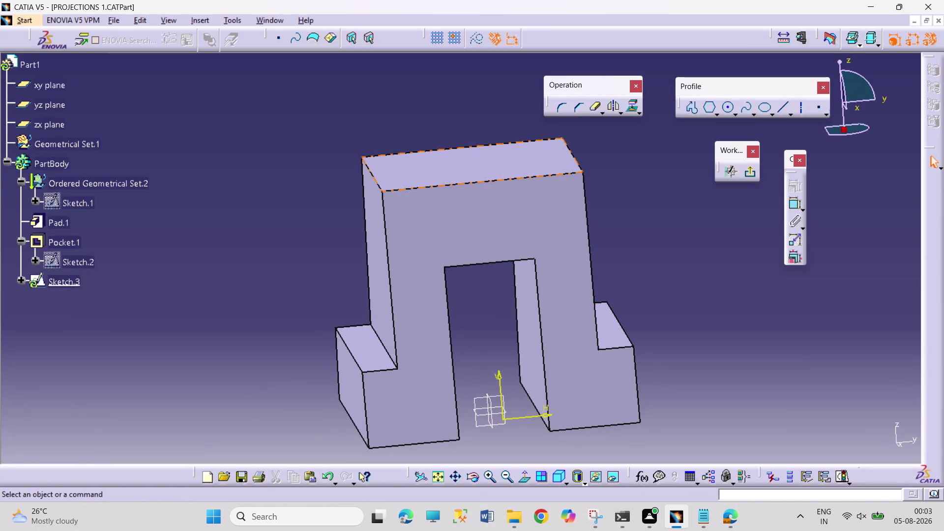
click(275, 22)
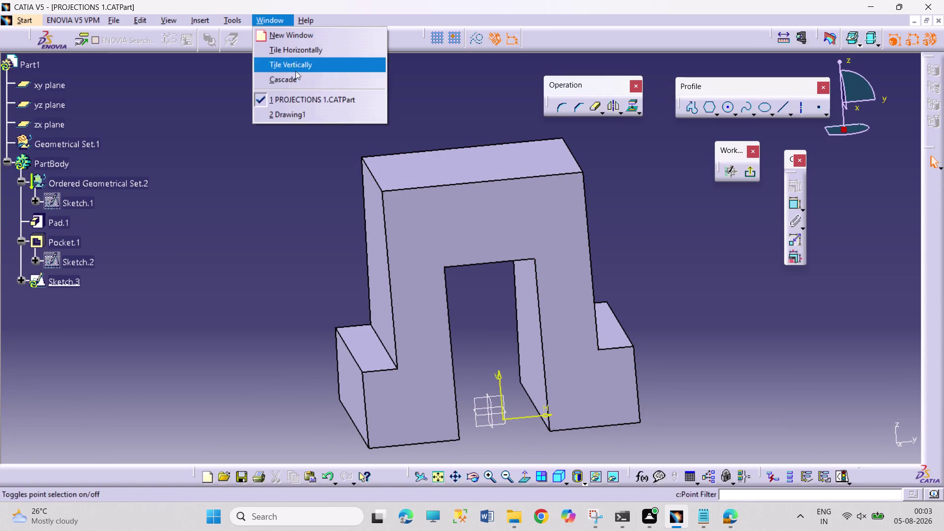
click(309, 113)
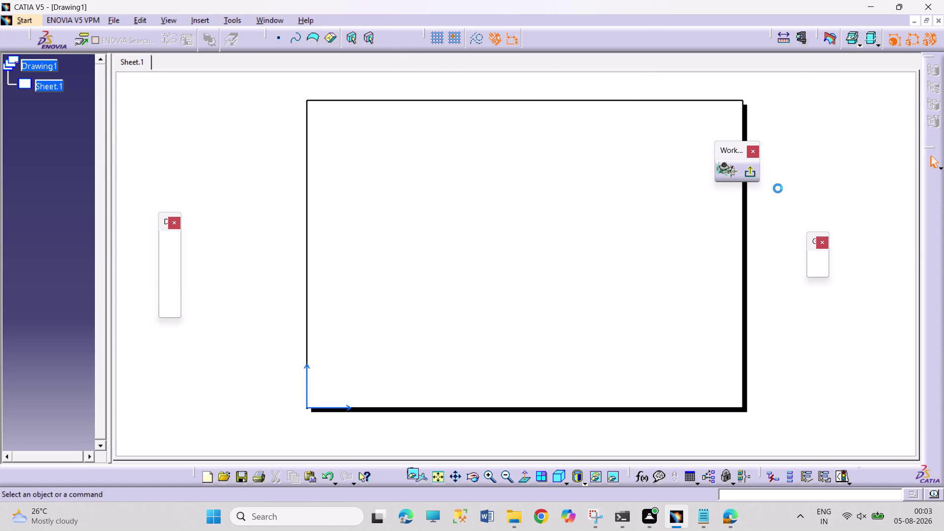
Preview a front view using the part's flat front face as the reference plane.
click(767, 128)
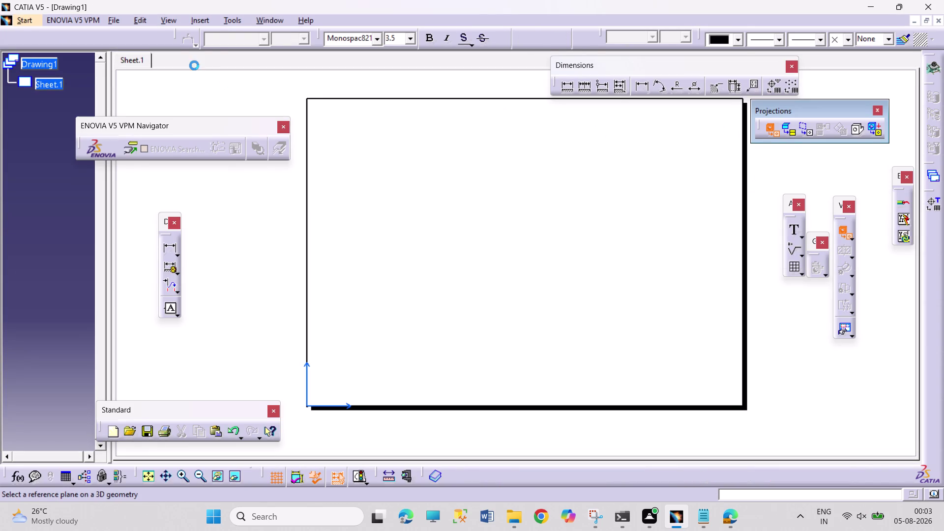
click(262, 19)
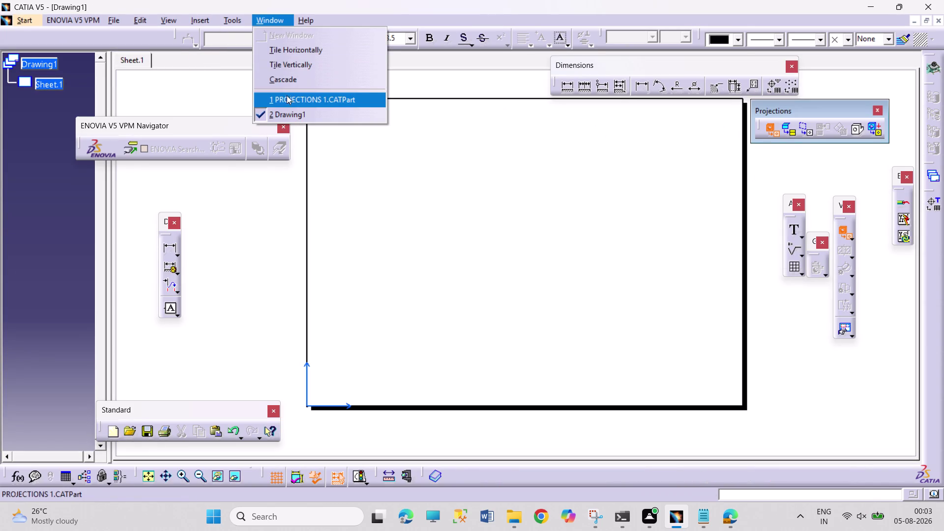
click(288, 99)
click(505, 246)
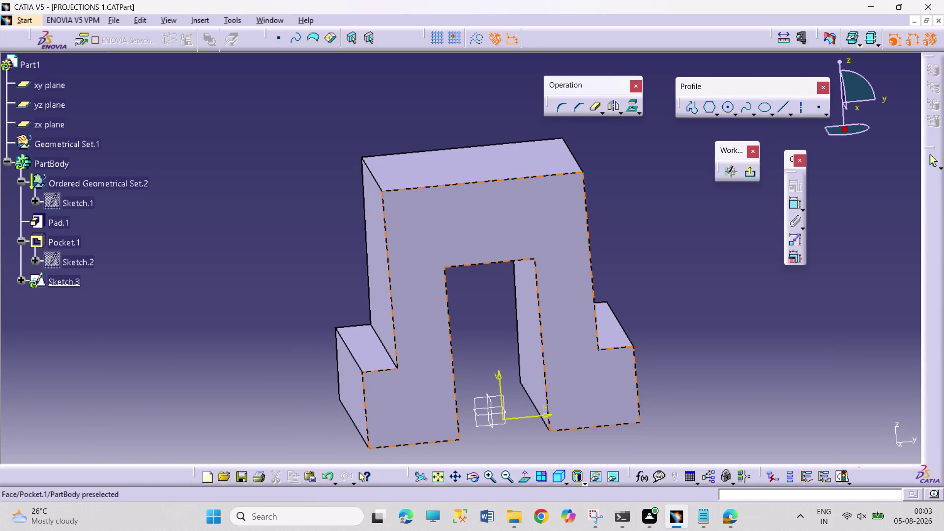
click(542, 283)
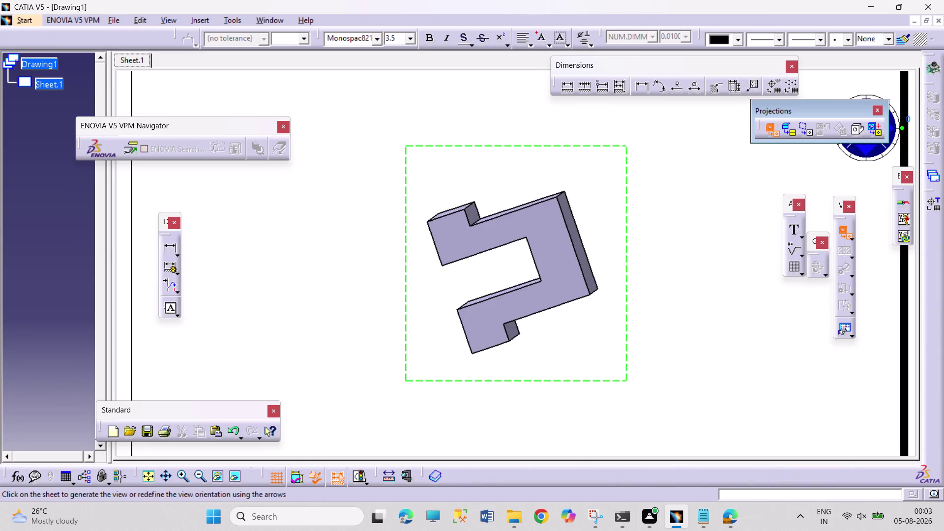
Place the 1:1 front view and change its angle so the bridge stands upright.
click(410, 184)
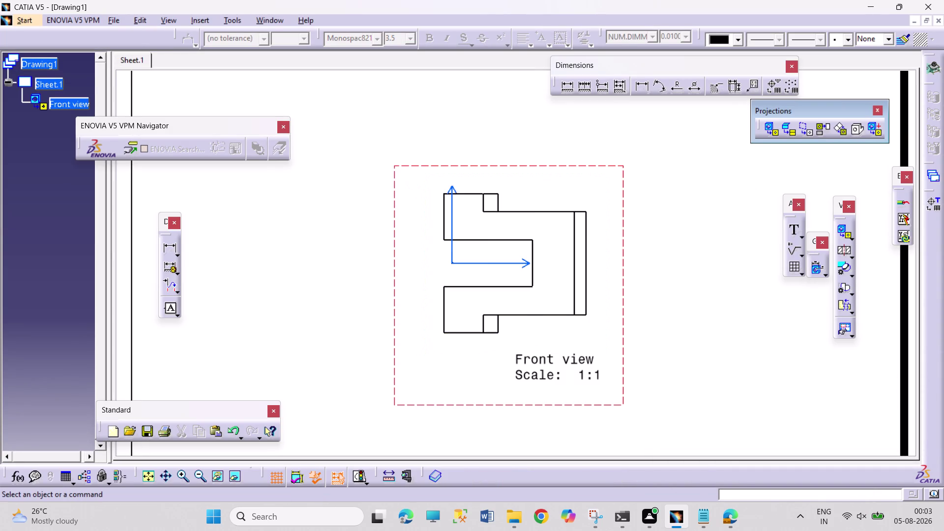
right_click(621, 282)
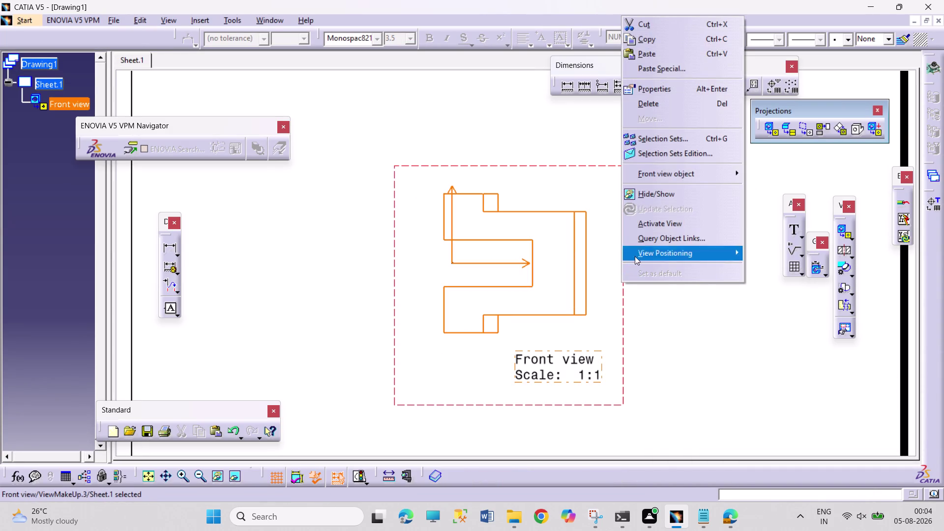
click(667, 94)
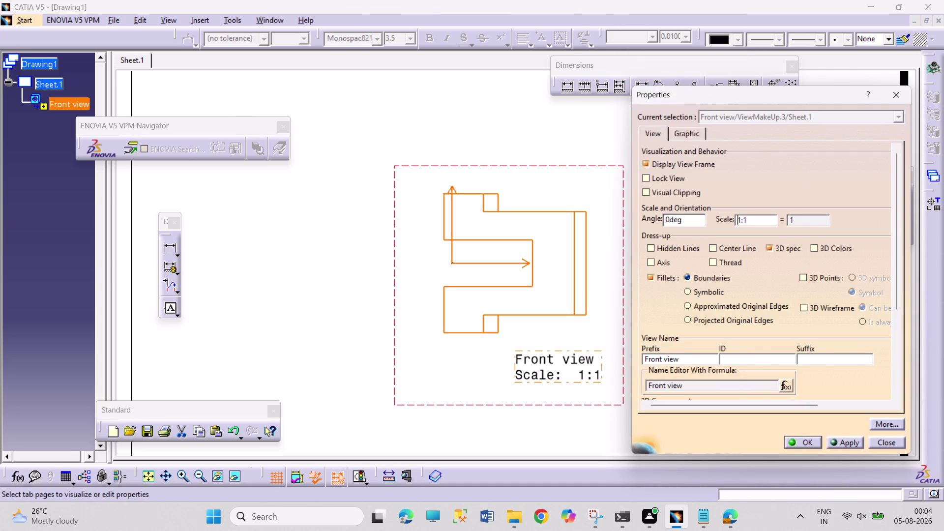
click(668, 218)
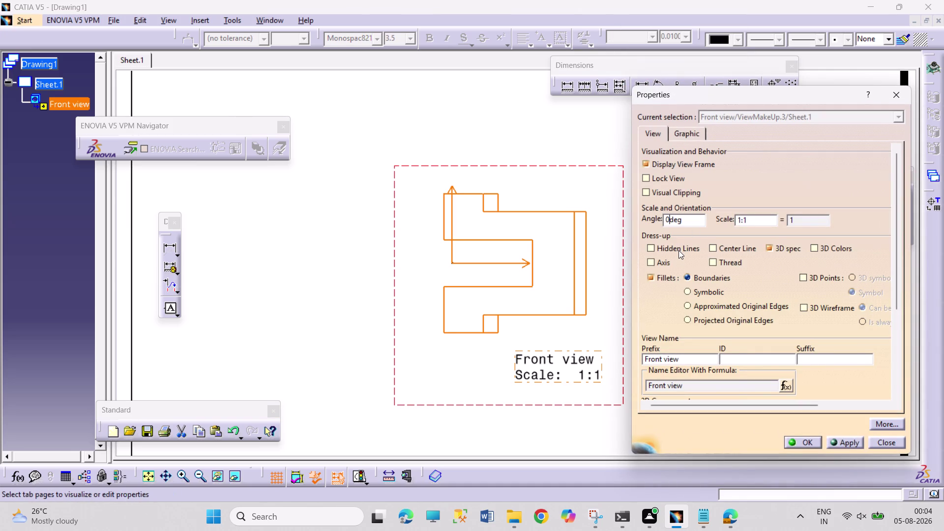
key(Left)
key(9)
key(Return)
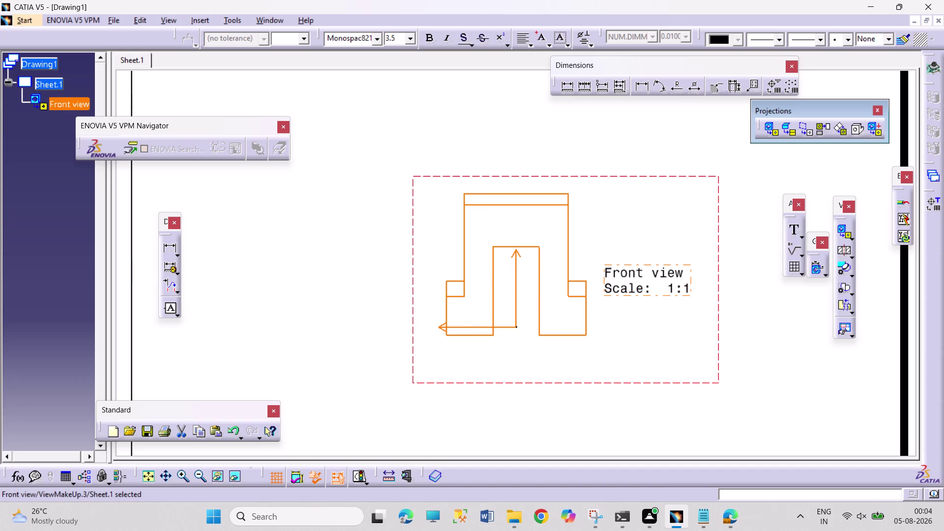
Move the front view toward the upper left of the sheet.
drag(582, 380, 362, 314)
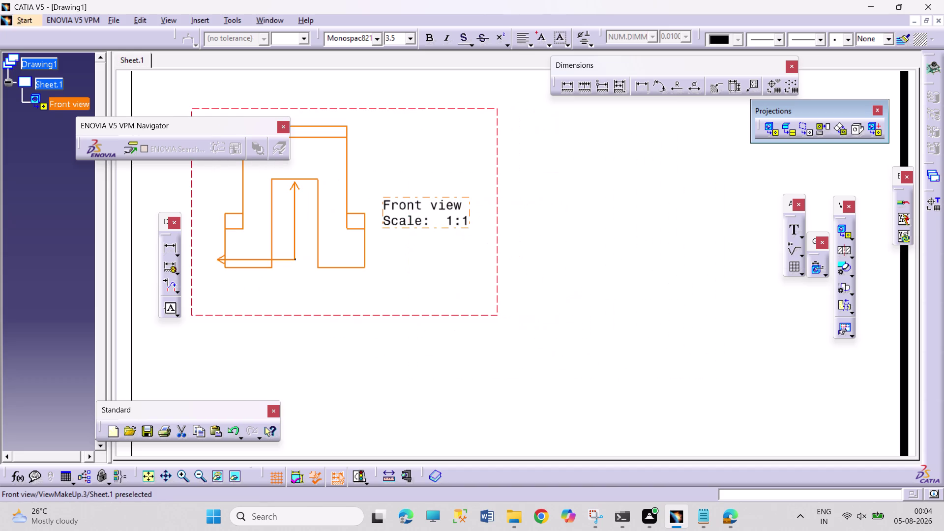
click(401, 383)
middle_drag(452, 379, 566, 376)
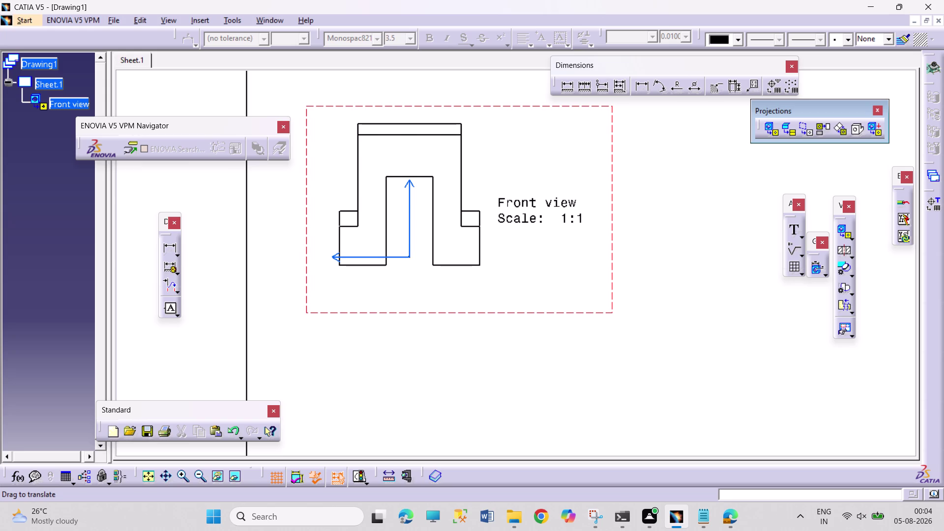
Place a 1:1 left projection view to the right of the front view.
click(839, 134)
click(820, 131)
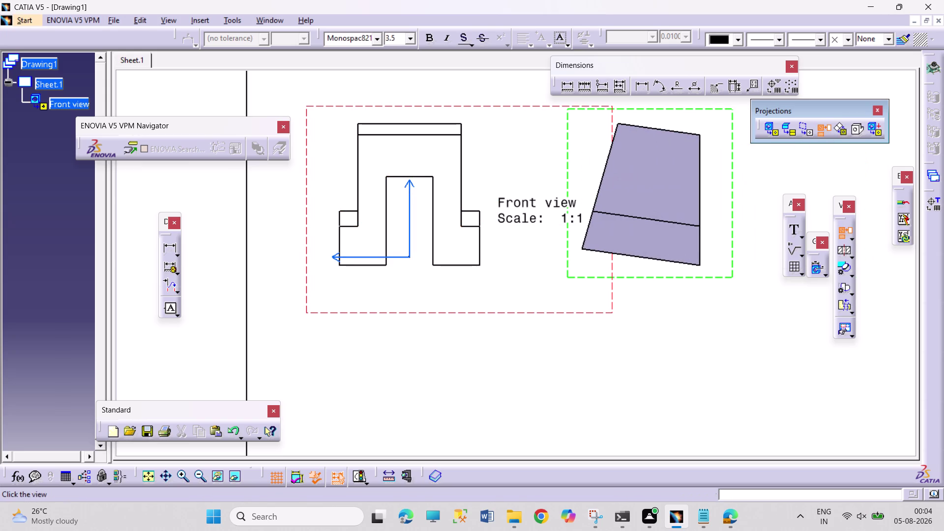
middle_drag(515, 402, 518, 389)
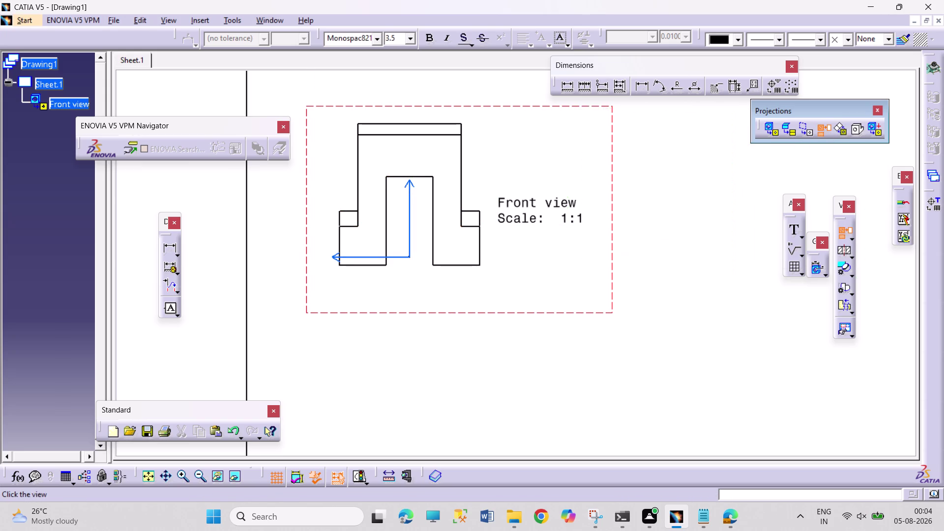
middle_drag(517, 388, 522, 292)
middle_drag(520, 255, 504, 346)
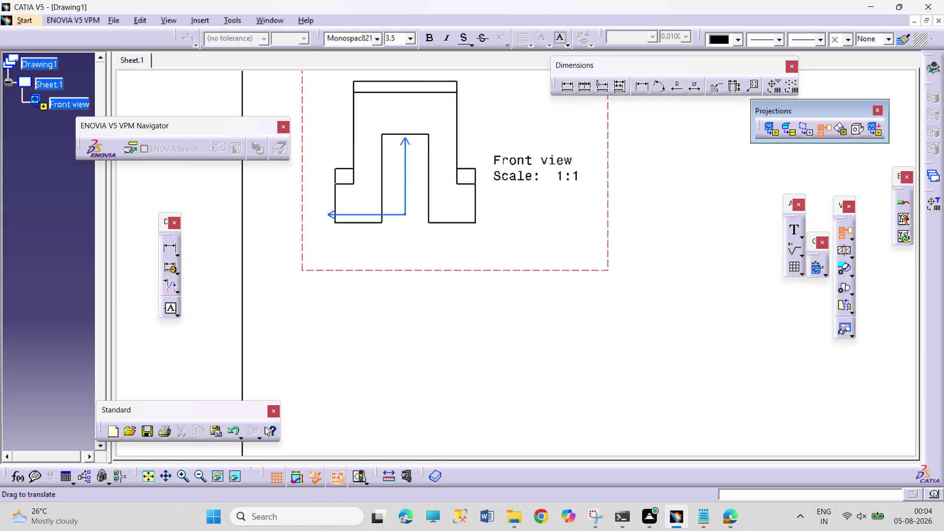
middle_drag(504, 346, 482, 434)
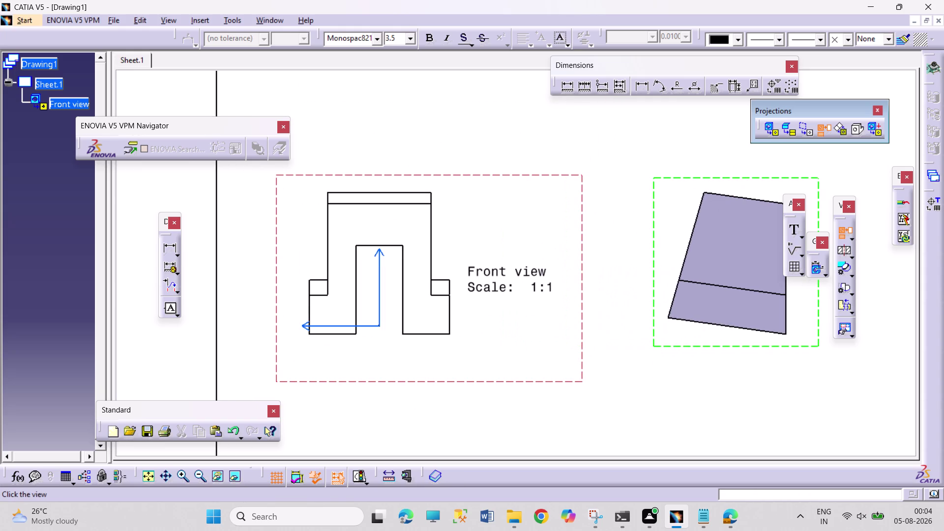
click(736, 314)
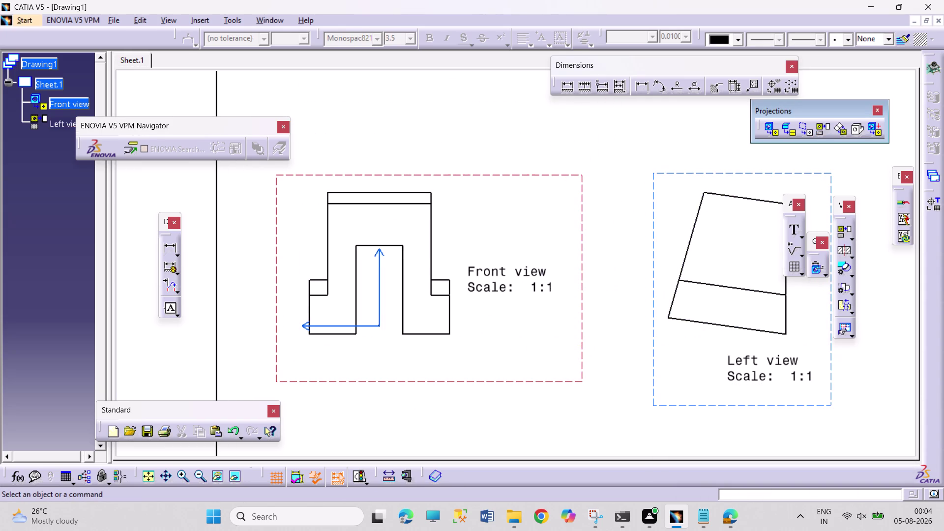